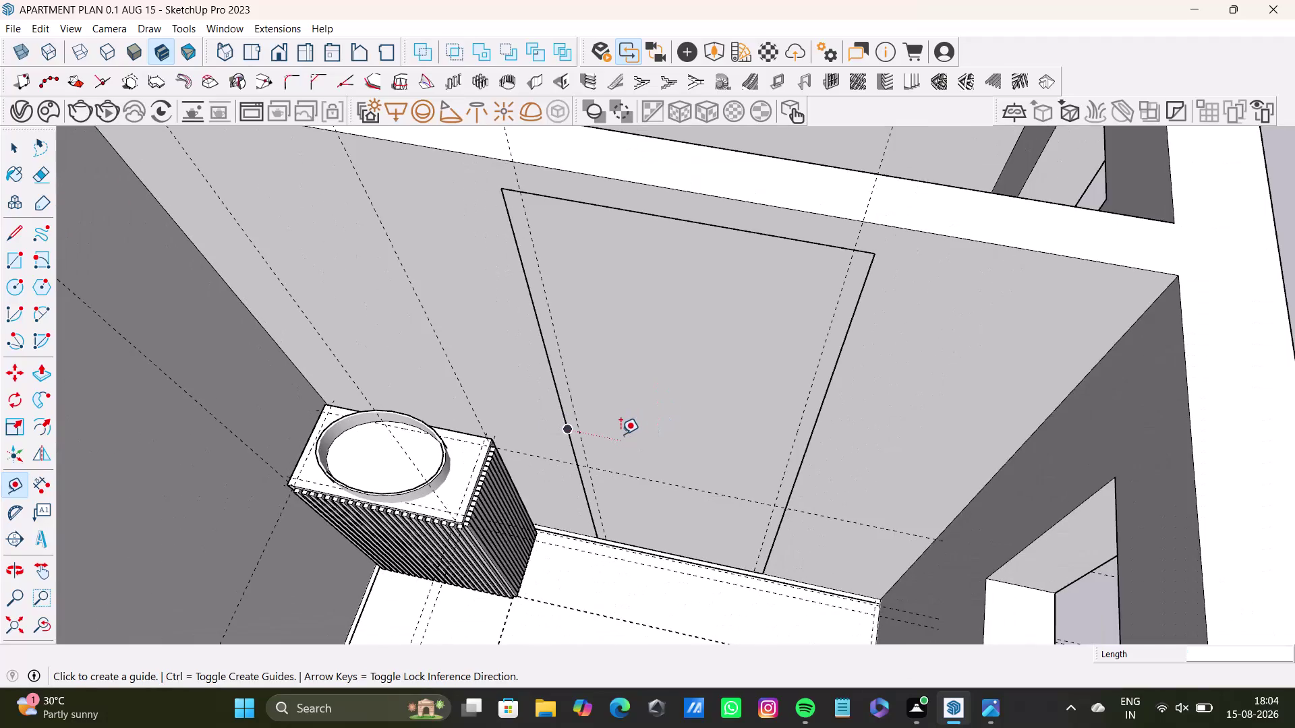
Orbit up to the ceiling rectangle, try a 1-inch guide from its far edge, then undo it.
middle_drag(637, 445, 626, 481)
middle_drag(650, 461, 690, 401)
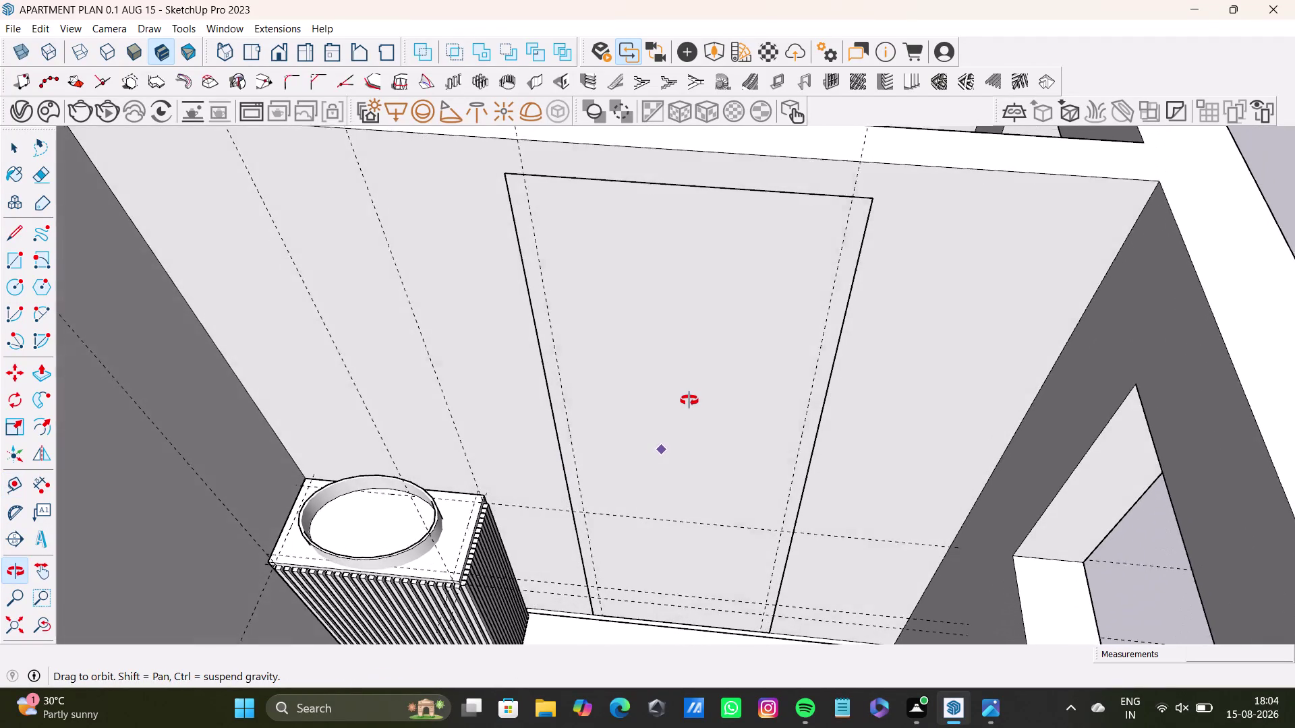
middle_drag(689, 402, 661, 429)
scroll(up, 3)
middle_drag(708, 274, 696, 308)
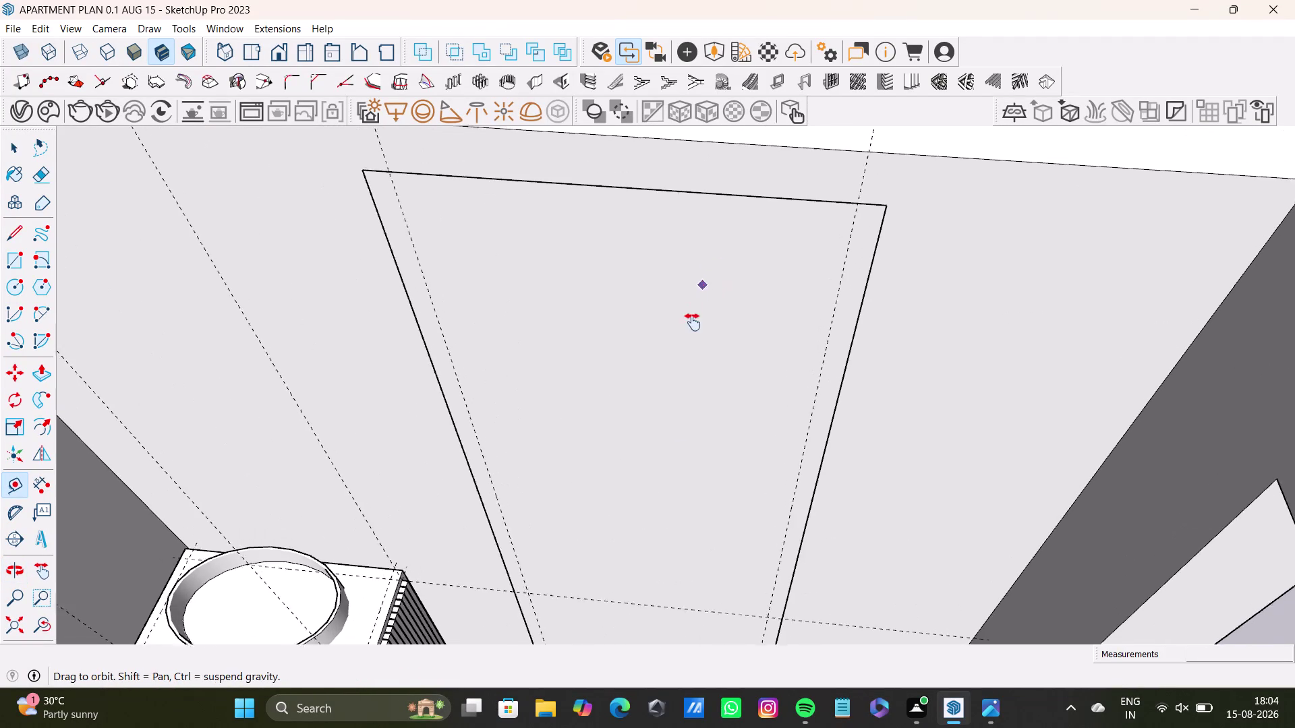
middle_drag(695, 308, 691, 337)
drag(730, 253, 731, 275)
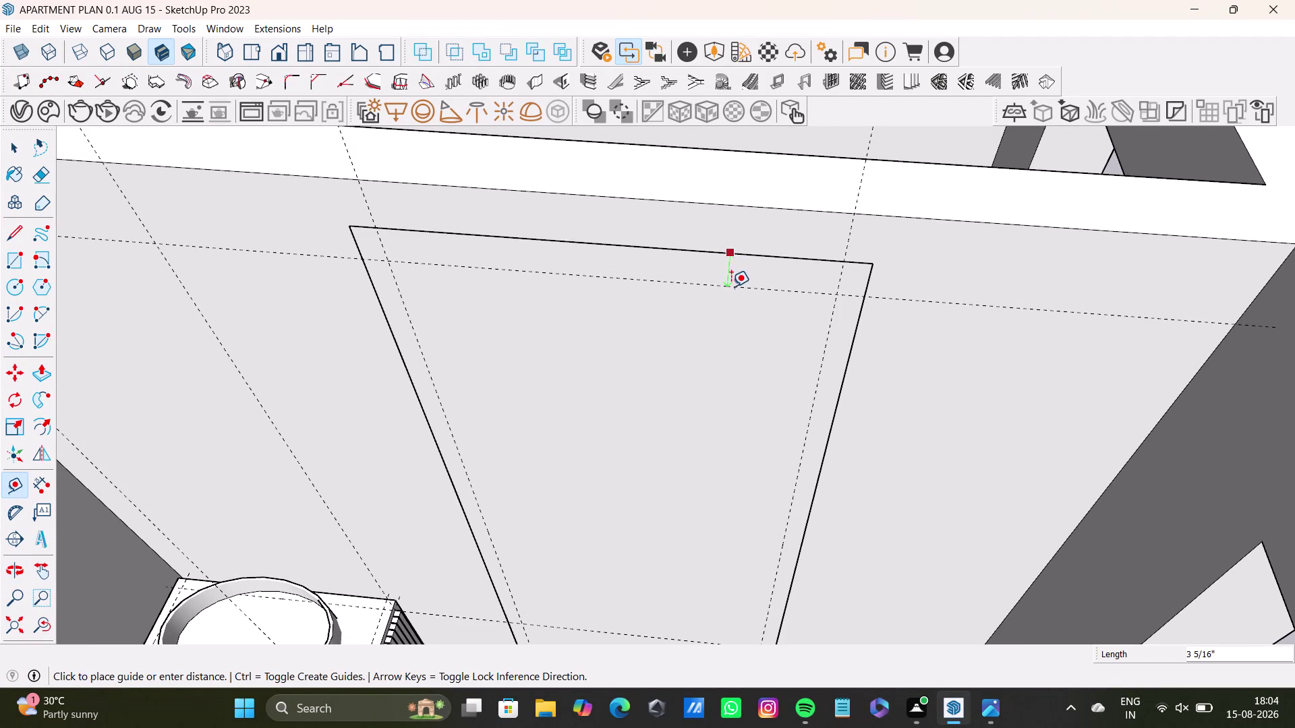
key(1)
key(shift+quotedbl)
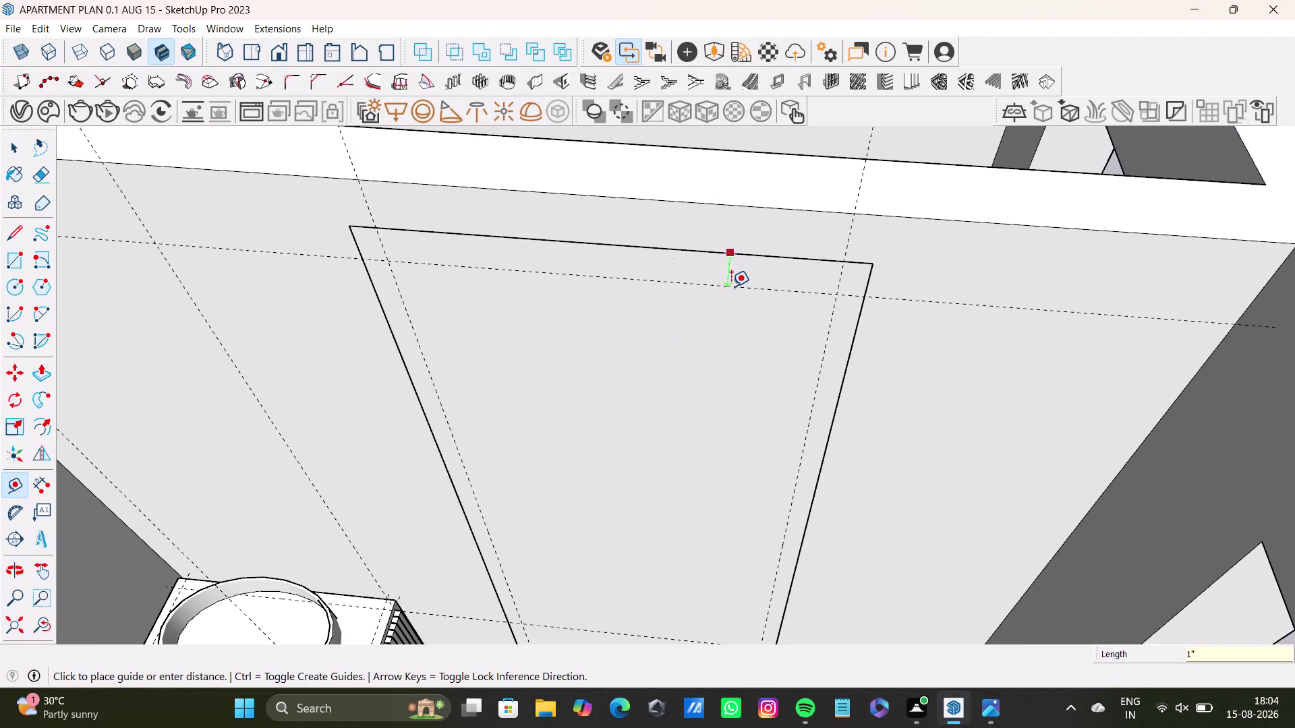
key(Return)
key(ctrl+z)
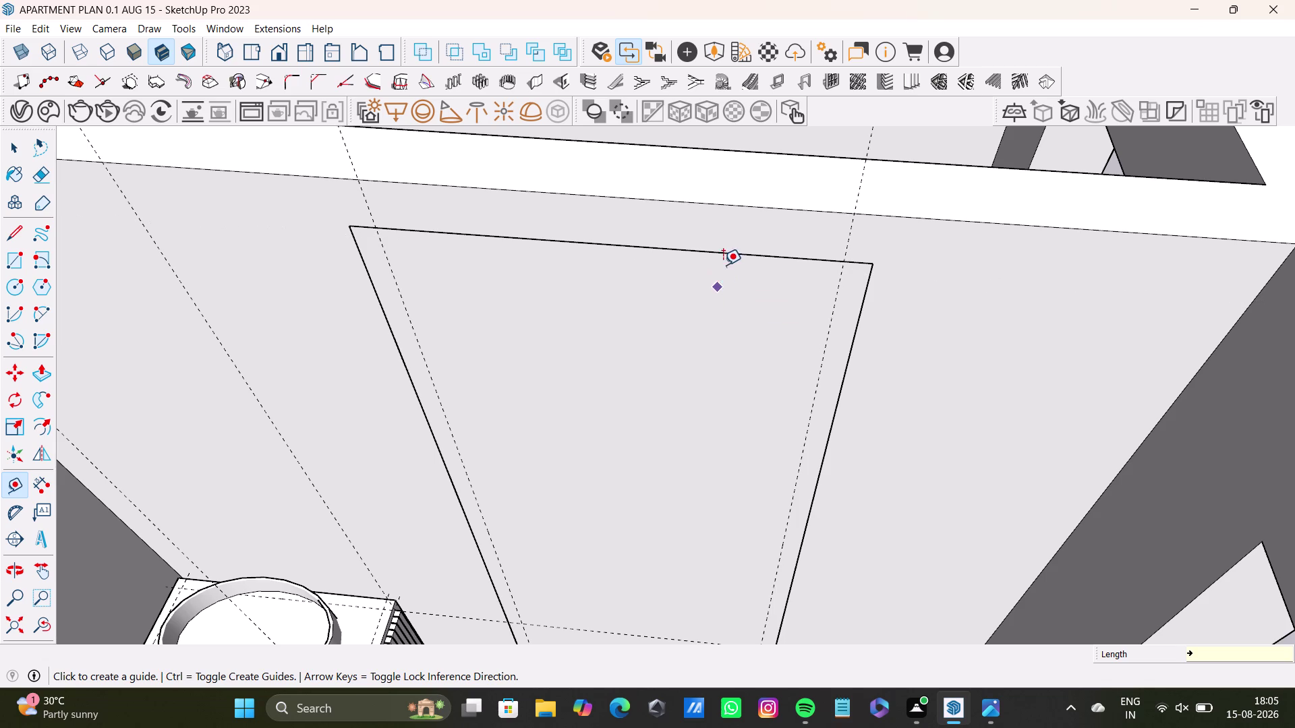
Place a guide line 2 inches inside the ceiling rectangle's far edge.
scroll(up, 3)
click(744, 250)
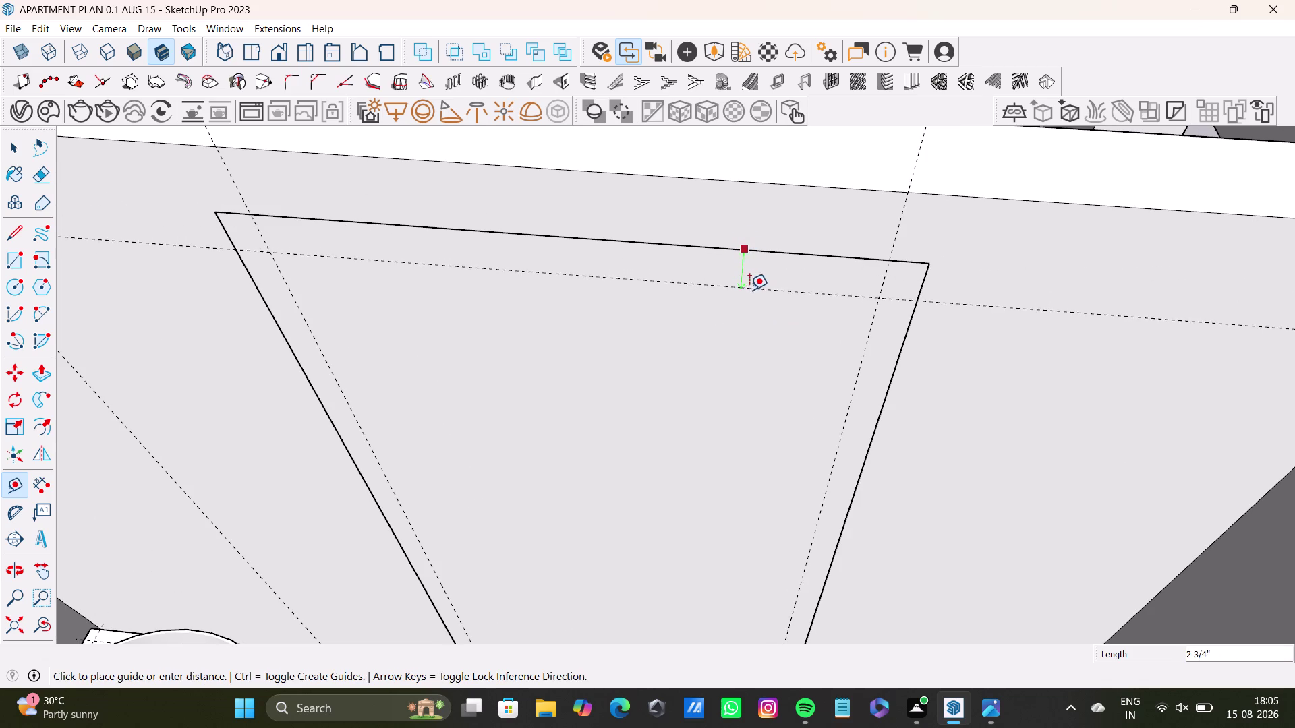
key(Up)
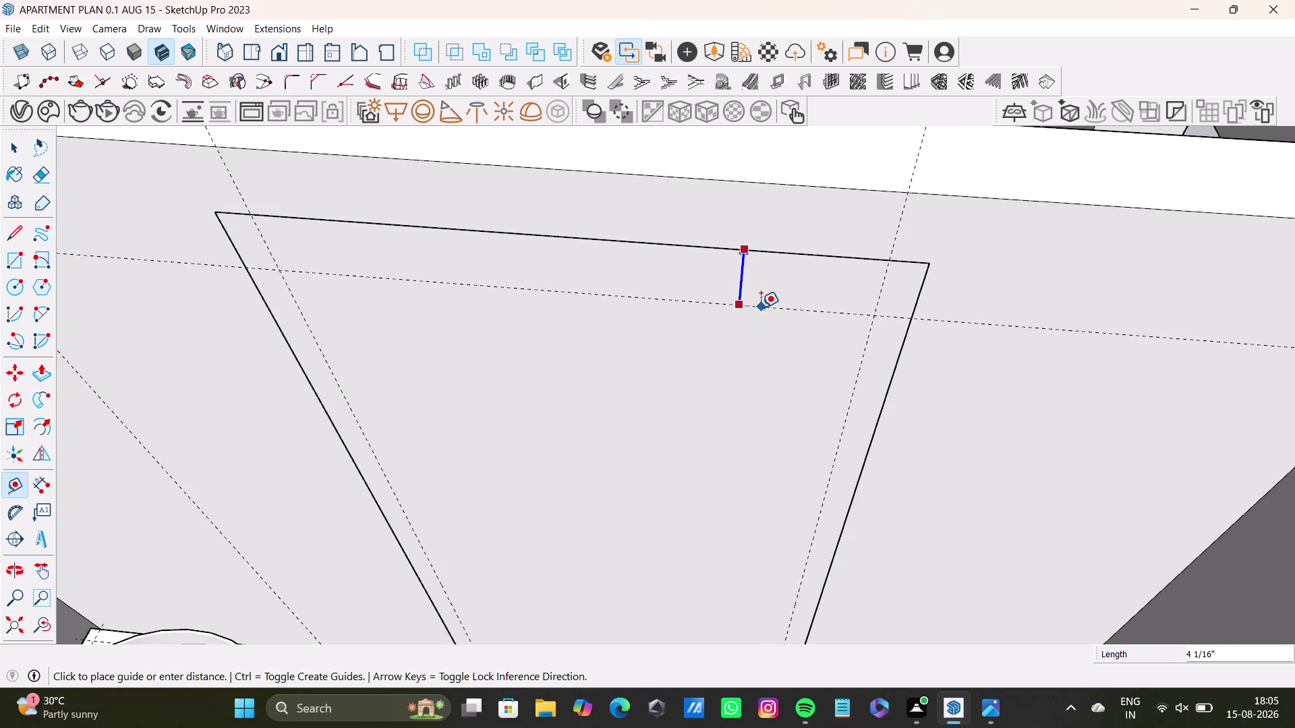
text(2")
key(Return)
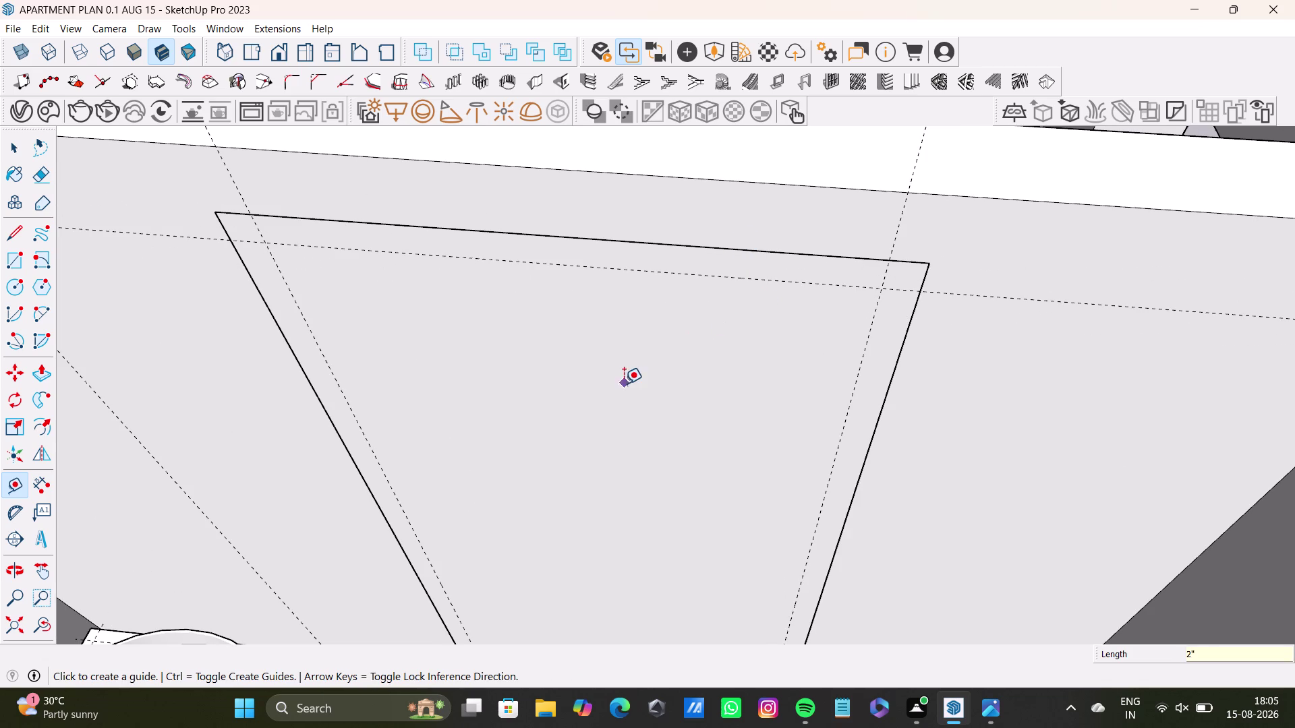
Orbit around to check the ceiling guides and bring the rectangle back into view.
scroll(down, 3)
middle_drag(625, 385, 656, 278)
scroll(up, 3)
middle_drag(654, 440, 675, 262)
scroll(down, 3)
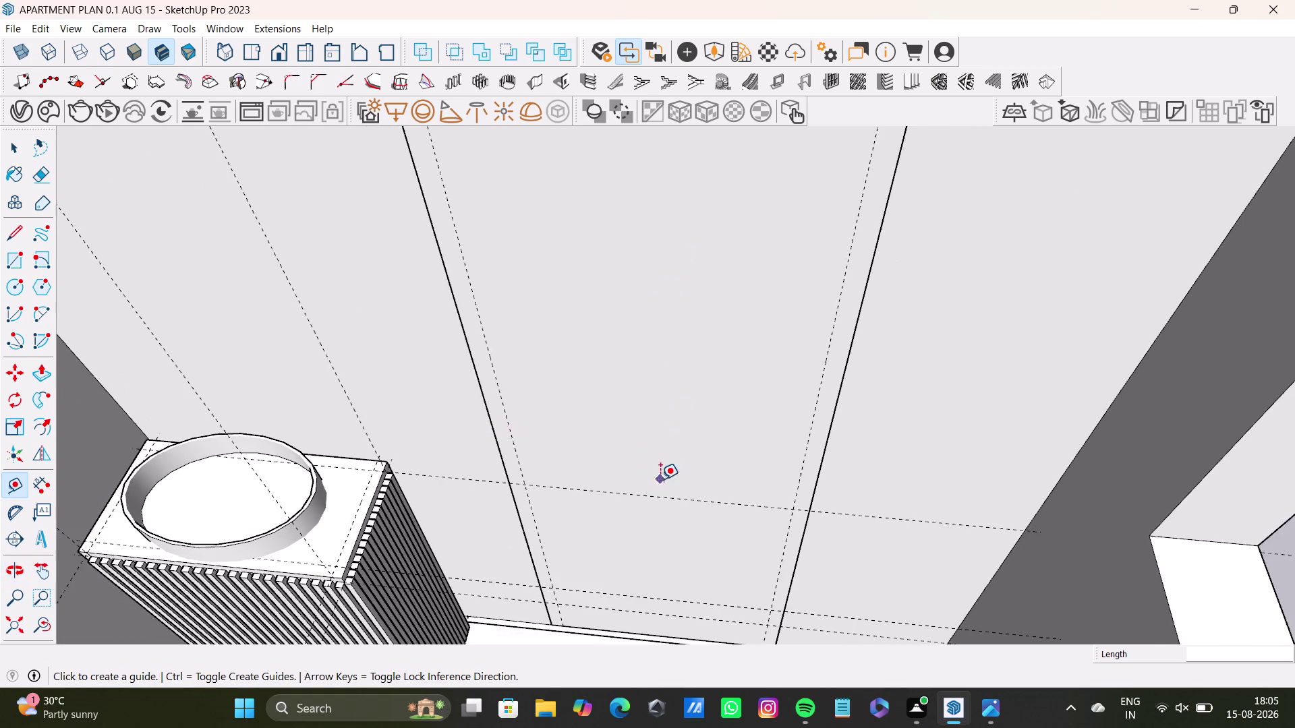
middle_drag(660, 479, 656, 359)
middle_drag(609, 428, 478, 501)
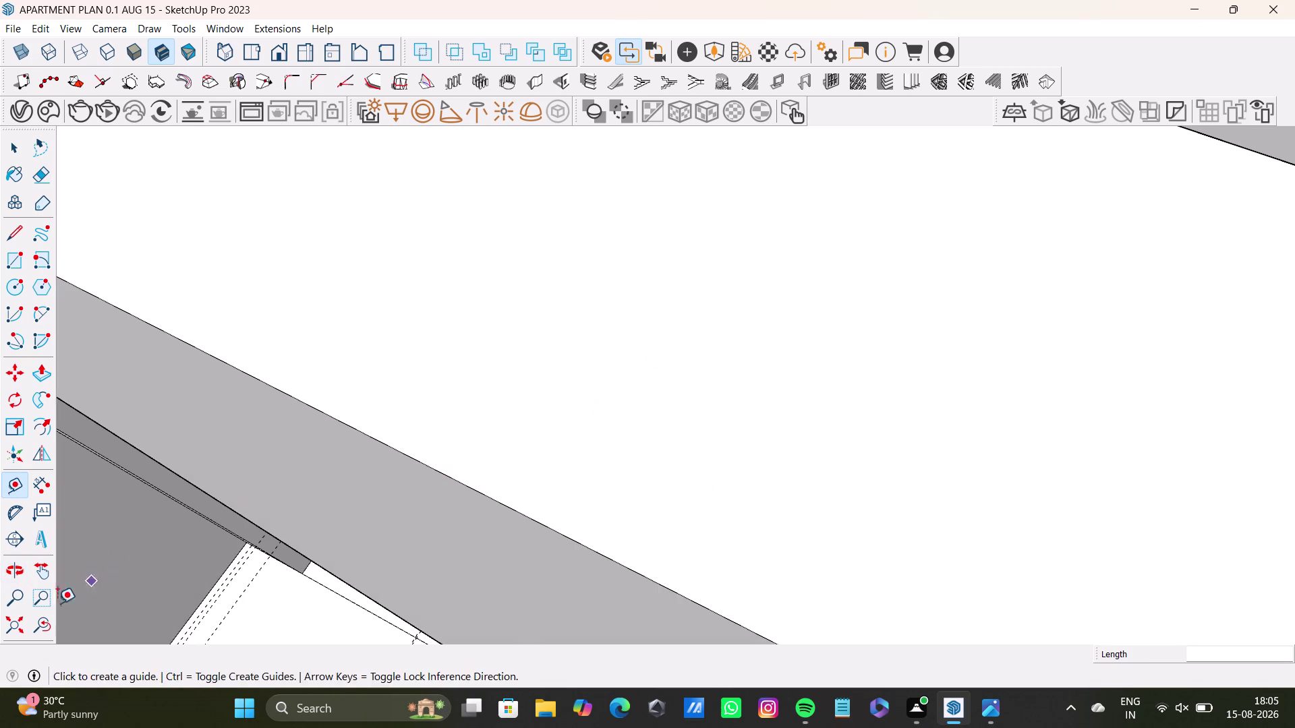
drag(39, 633, 46, 631)
middle_drag(563, 336, 555, 546)
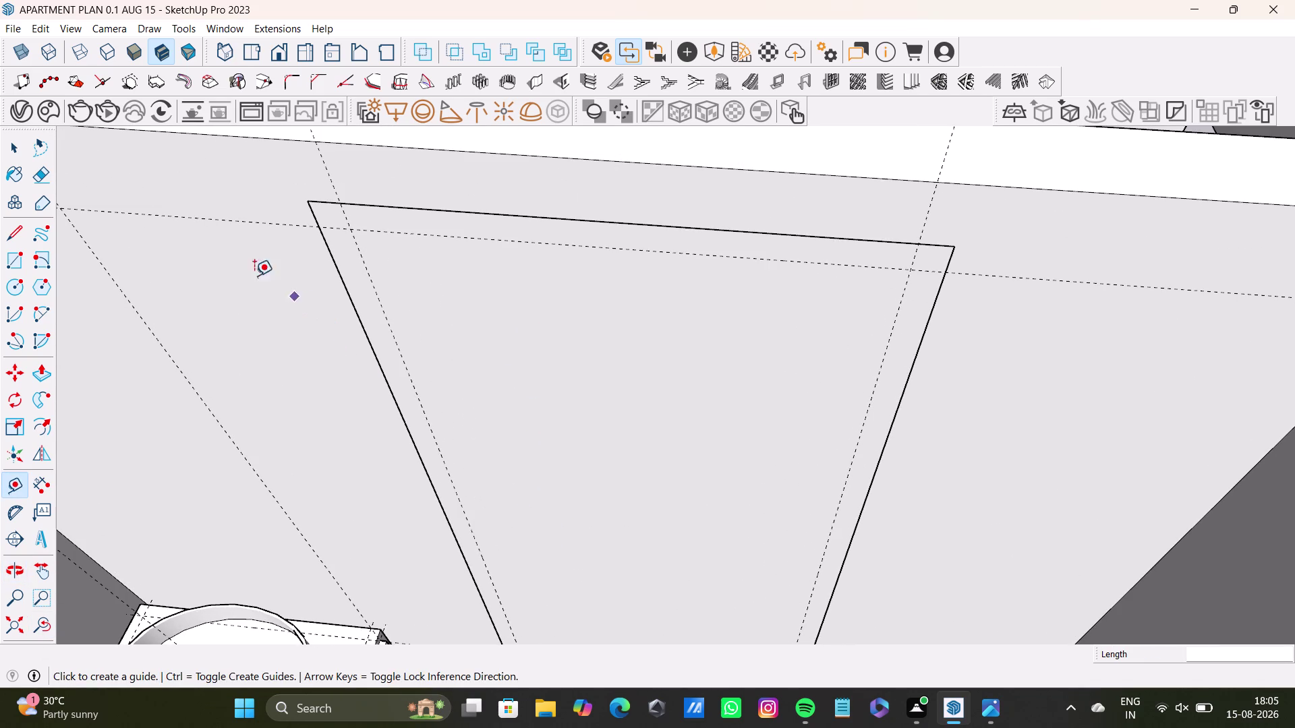
Draw an edge along the far guide, then down the right-side guide to the wall edge.
key(space)
click(13, 227)
scroll(up, 3)
click(363, 235)
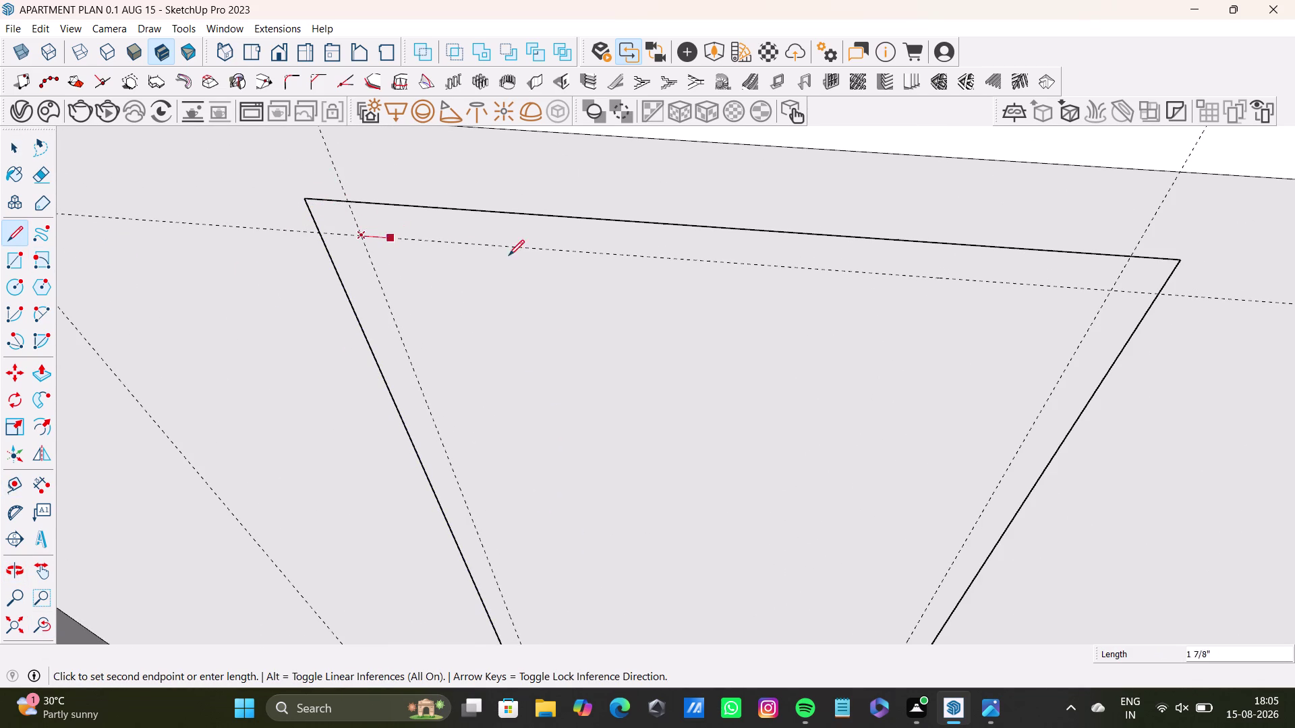
click(1108, 293)
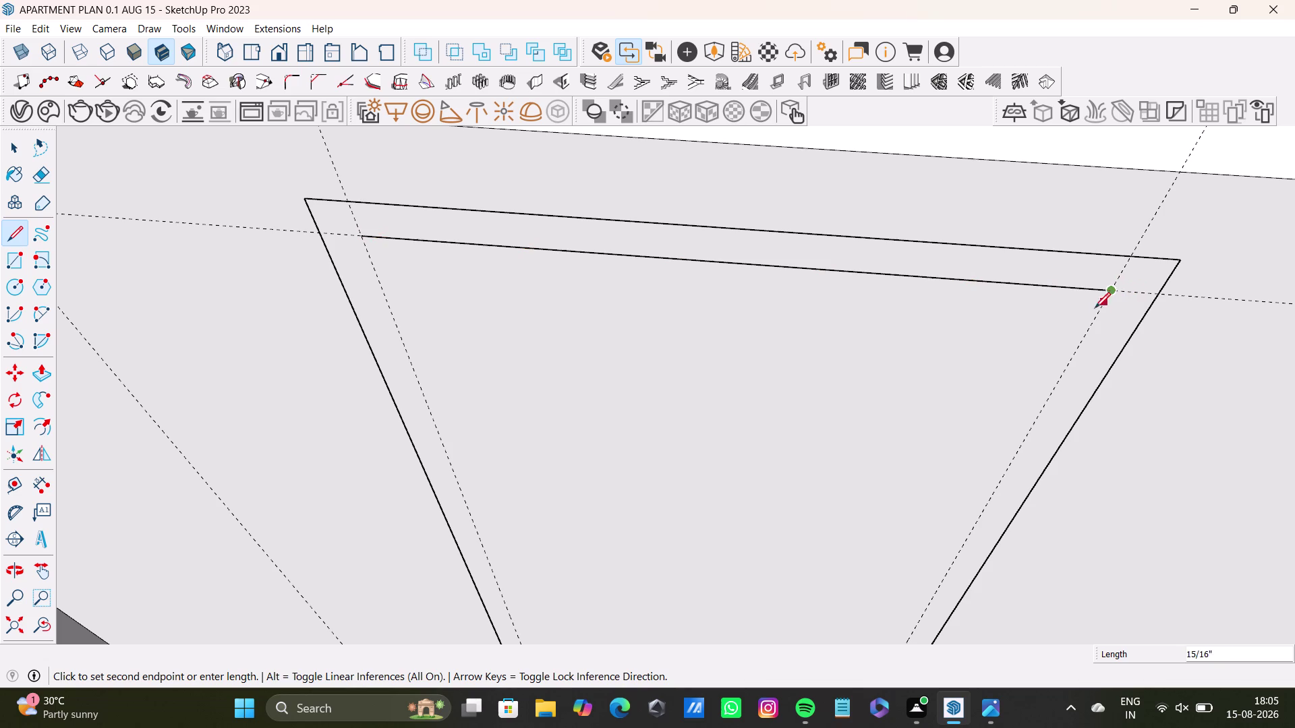
scroll(down, 3)
middle_drag(1060, 400, 1053, 183)
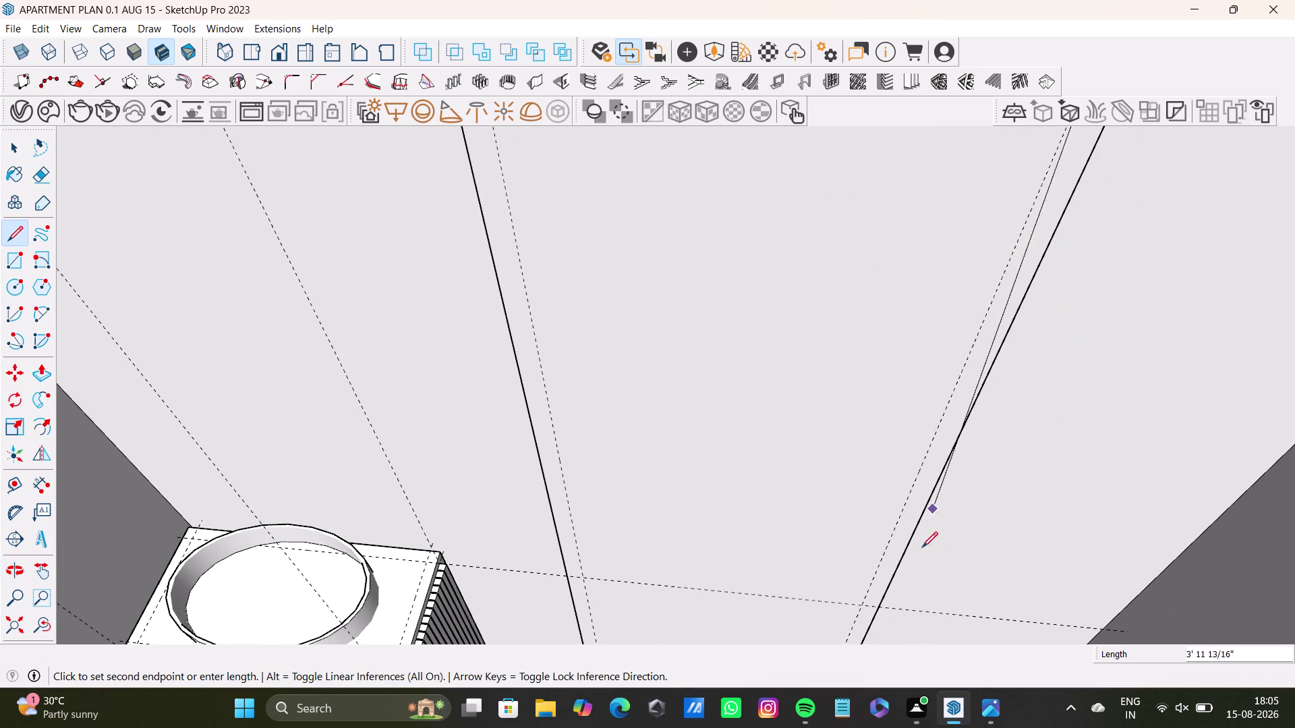
scroll(down, 3)
middle_drag(856, 618, 889, 365)
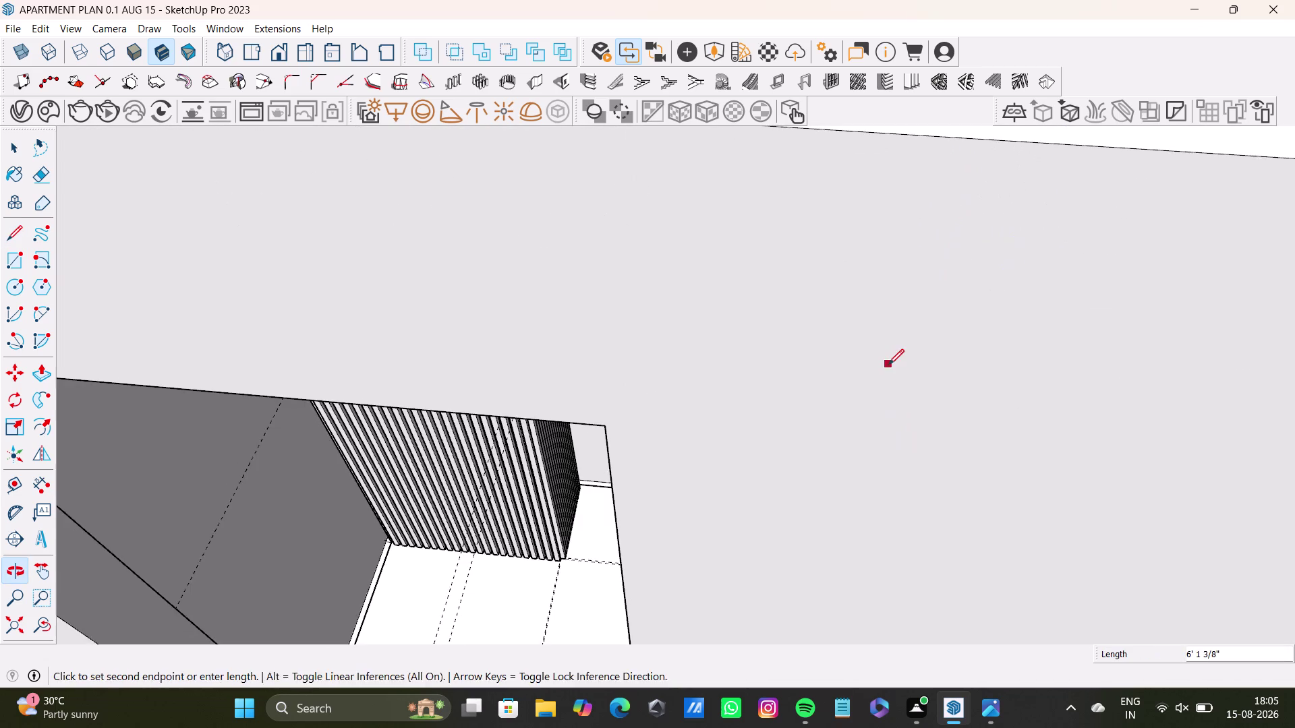
middle_drag(888, 365, 877, 691)
scroll(up, 3)
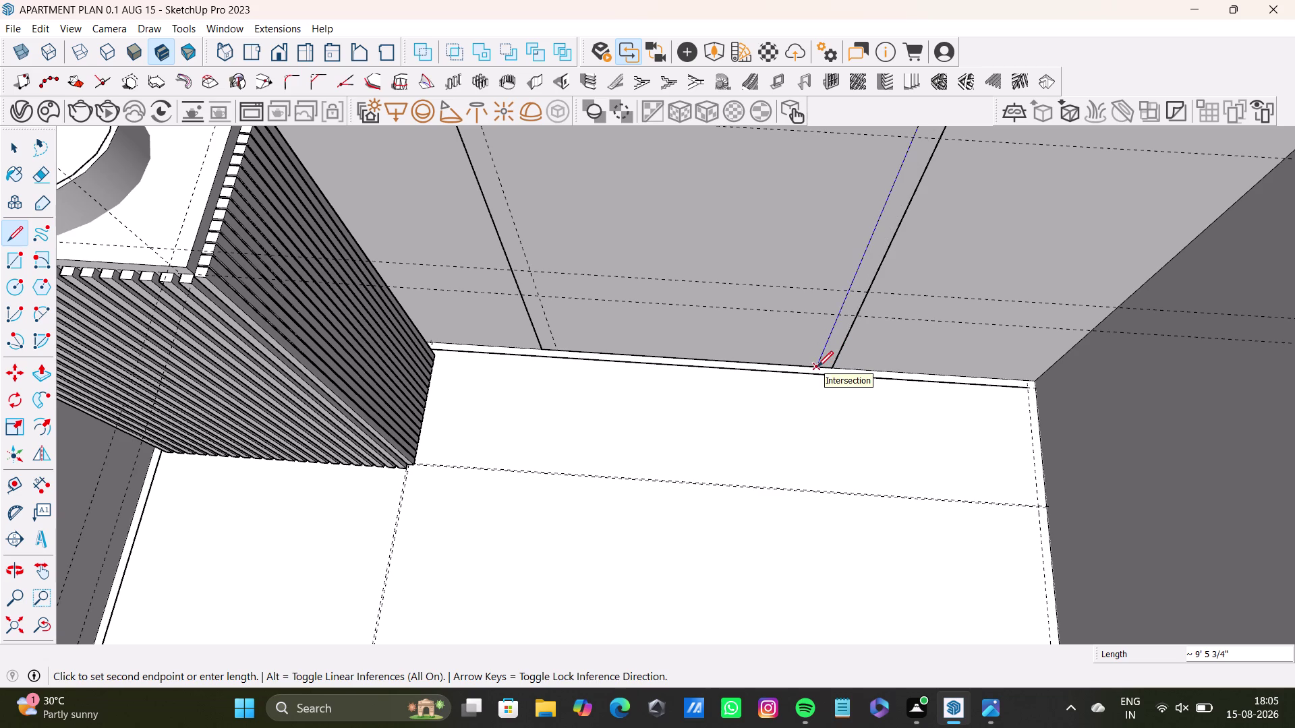
click(817, 367)
key(space)
Draw the left-side inner edge from the inner corner down to the wall edge.
scroll(down, 3)
scroll(down, 3)
middle_drag(770, 273, 792, 460)
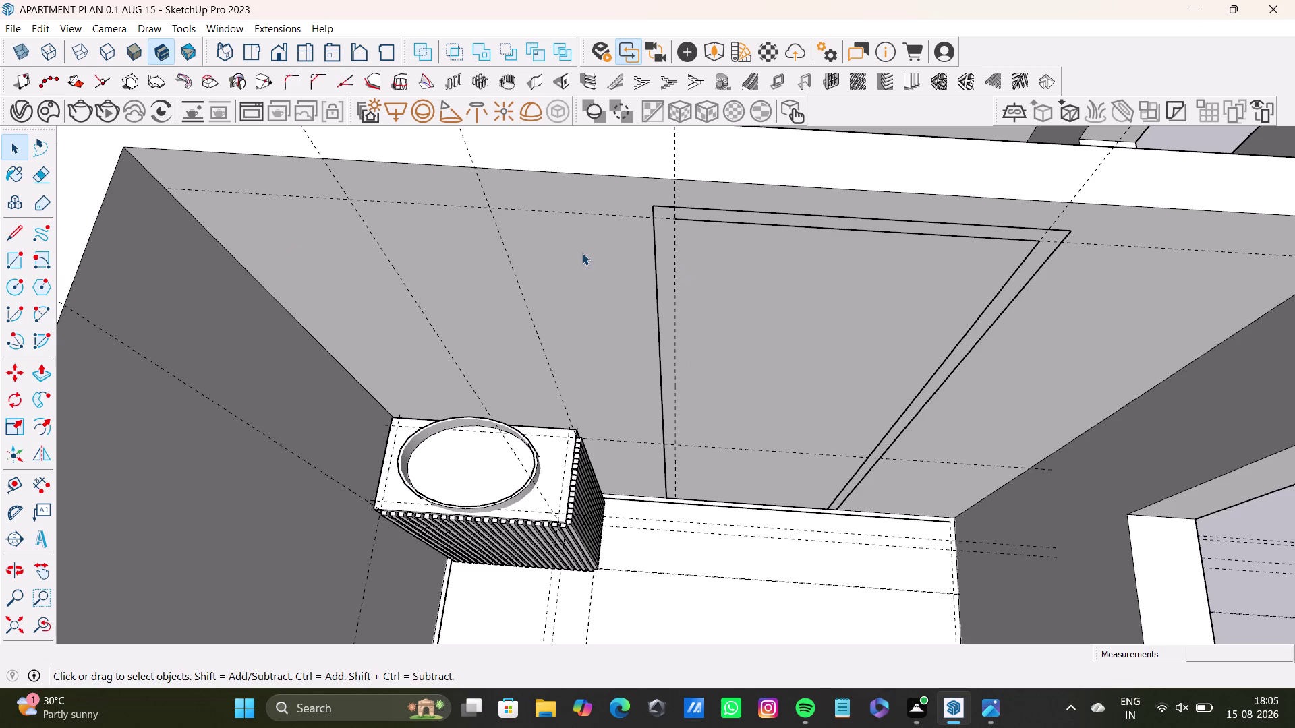
click(10, 230)
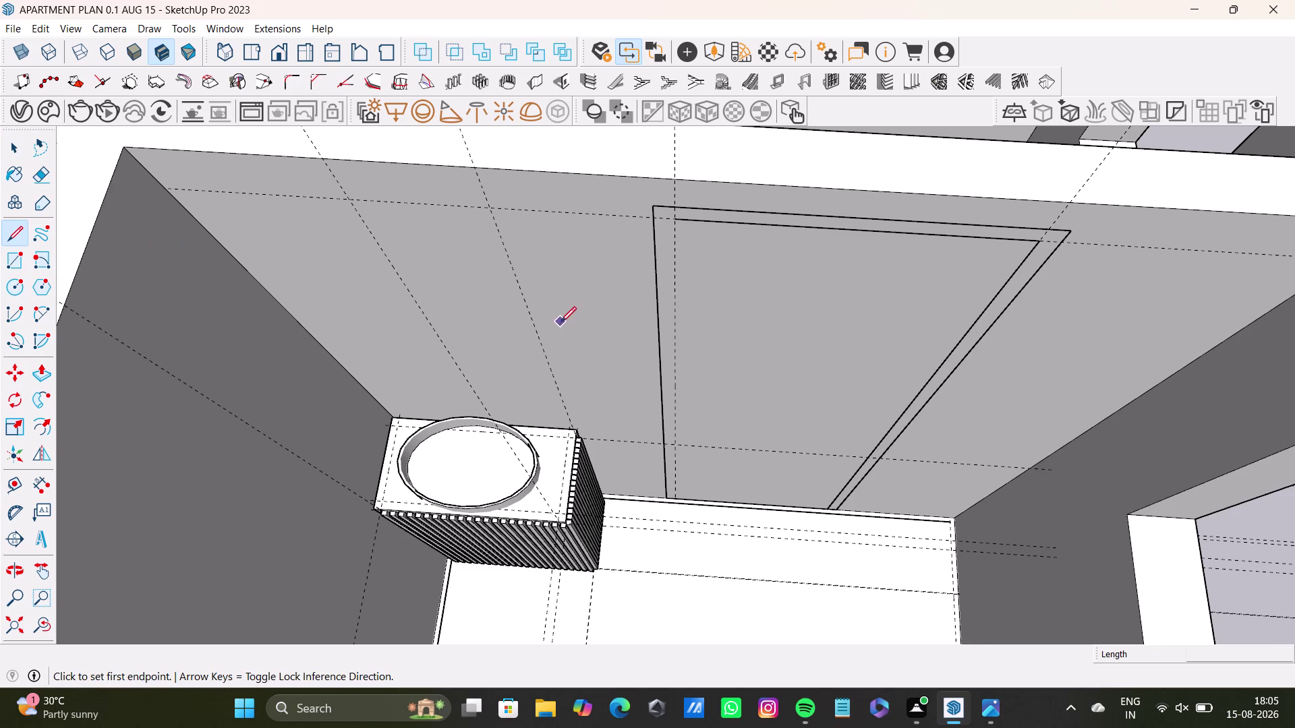
scroll(up, 3)
scroll(up, 3)
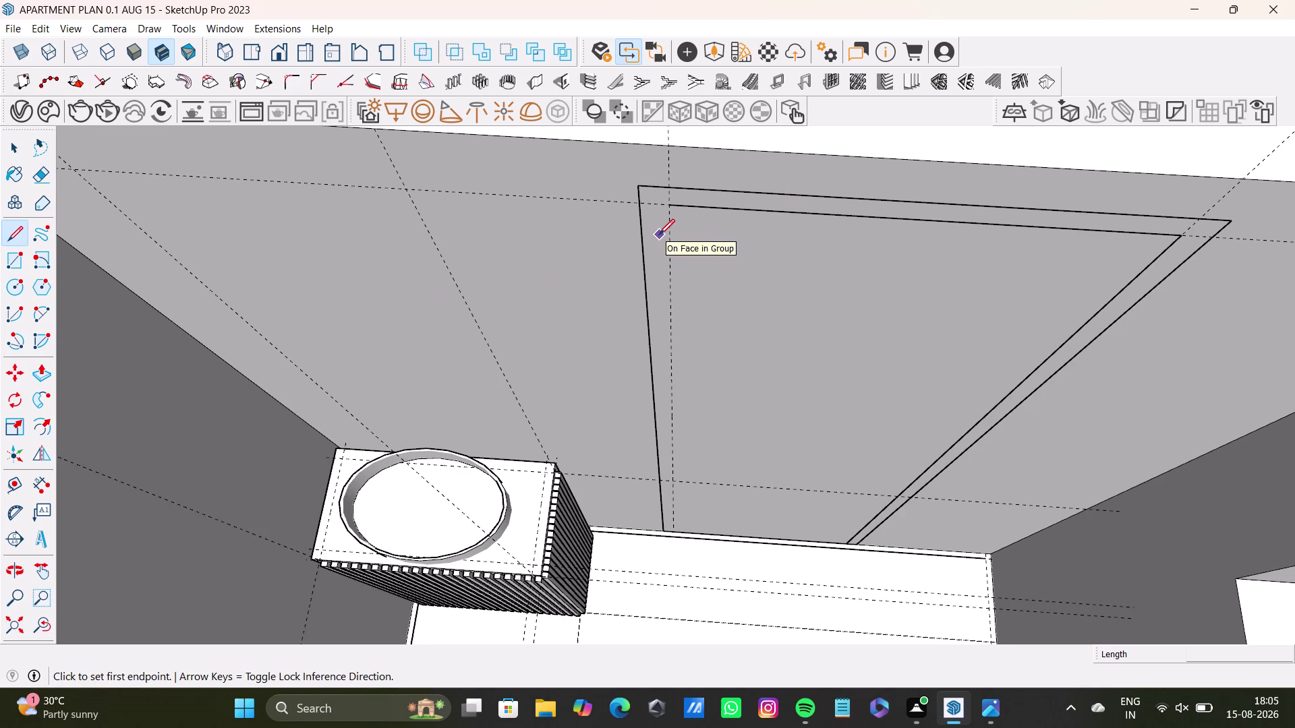
click(671, 203)
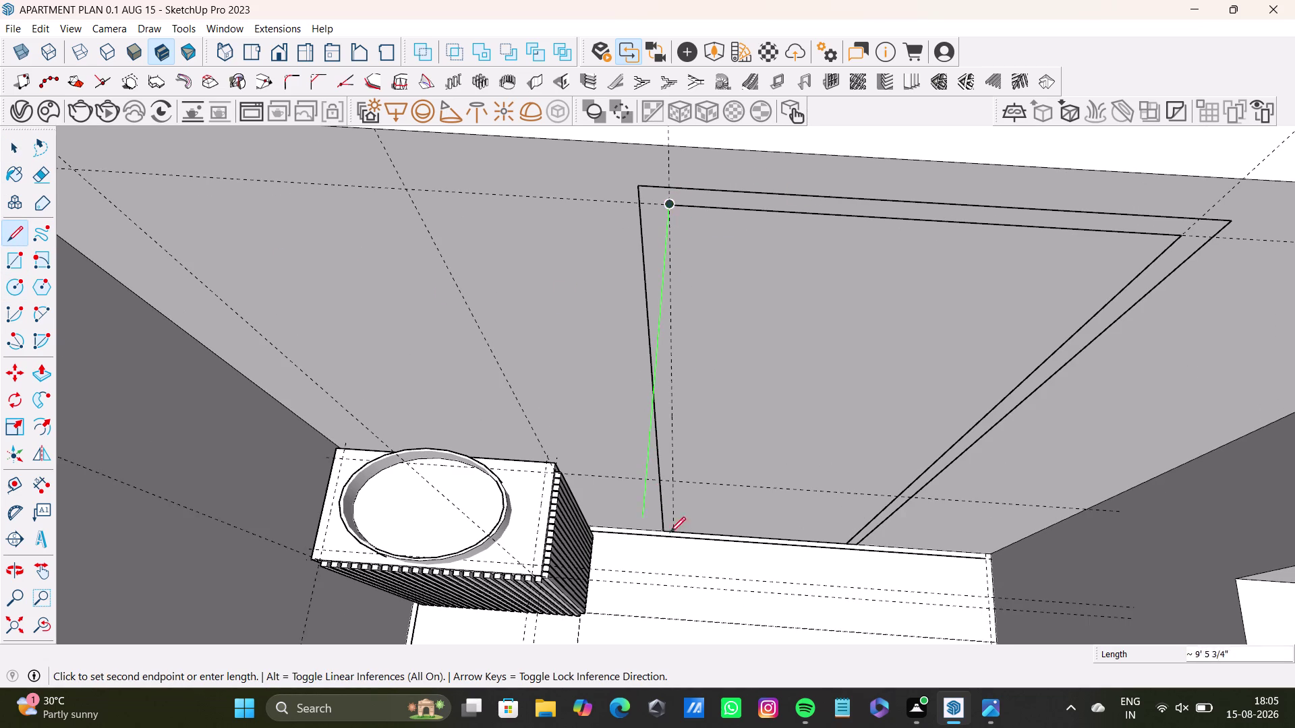
scroll(down, 3)
scroll(up, 3)
middle_drag(682, 515, 675, 468)
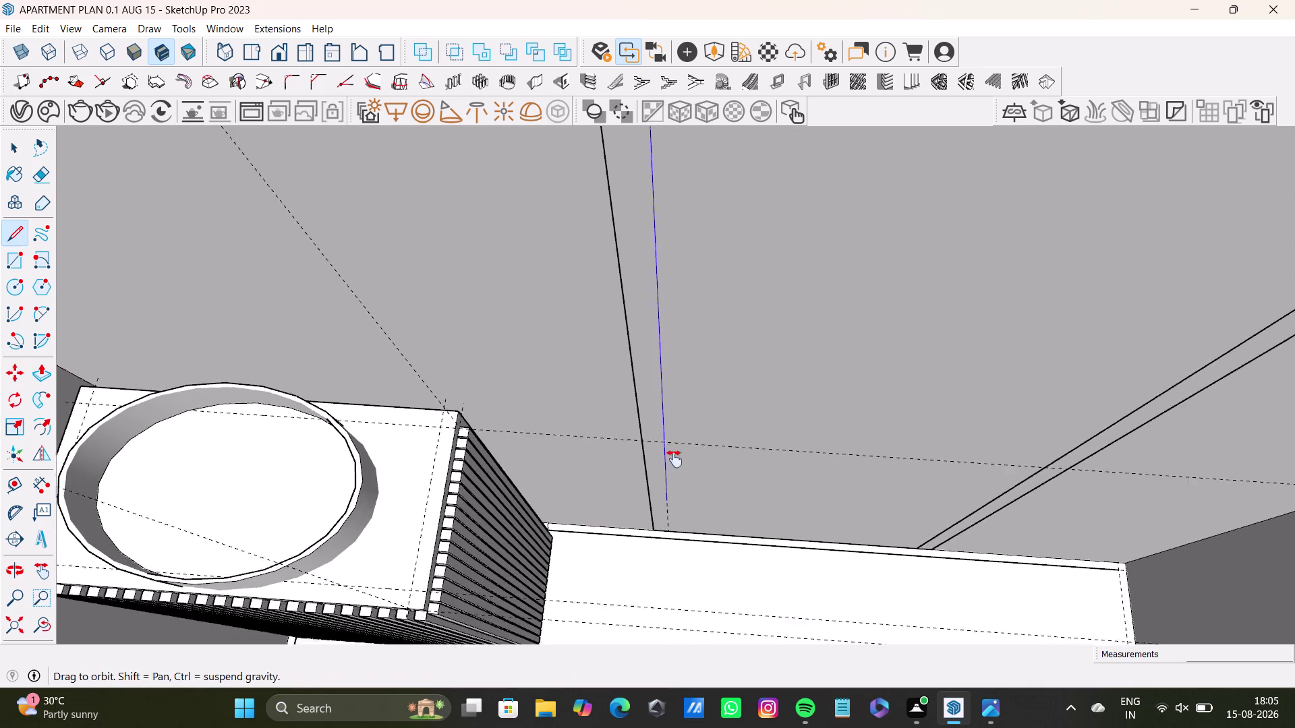
middle_drag(675, 469, 665, 403)
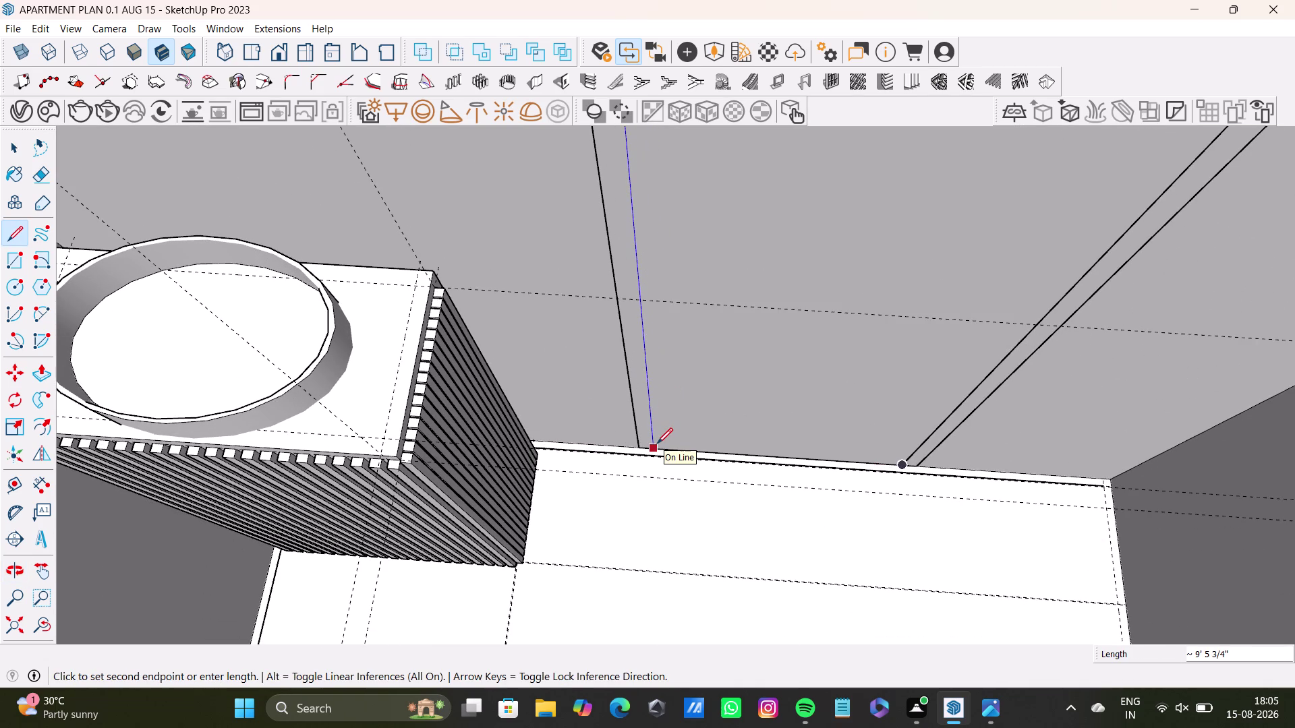
key(Up)
click(657, 446)
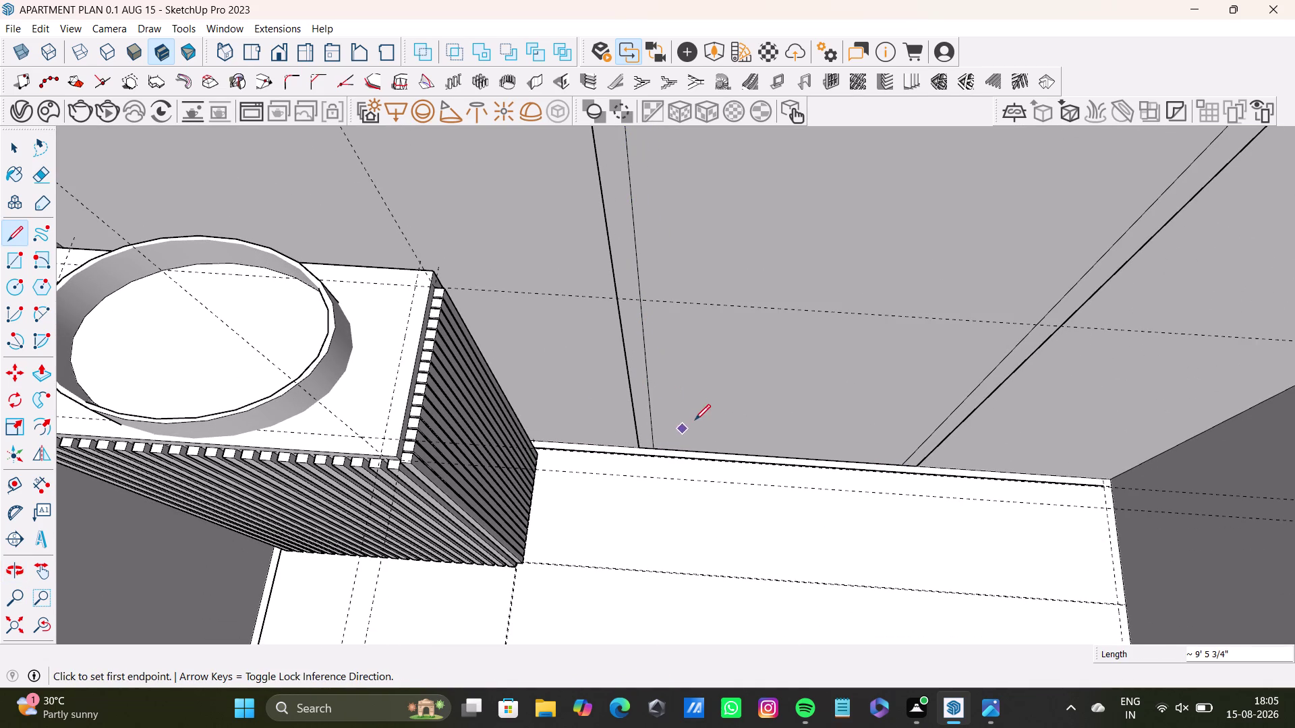
key(space)
scroll(down, 3)
middle_drag(697, 332, 663, 496)
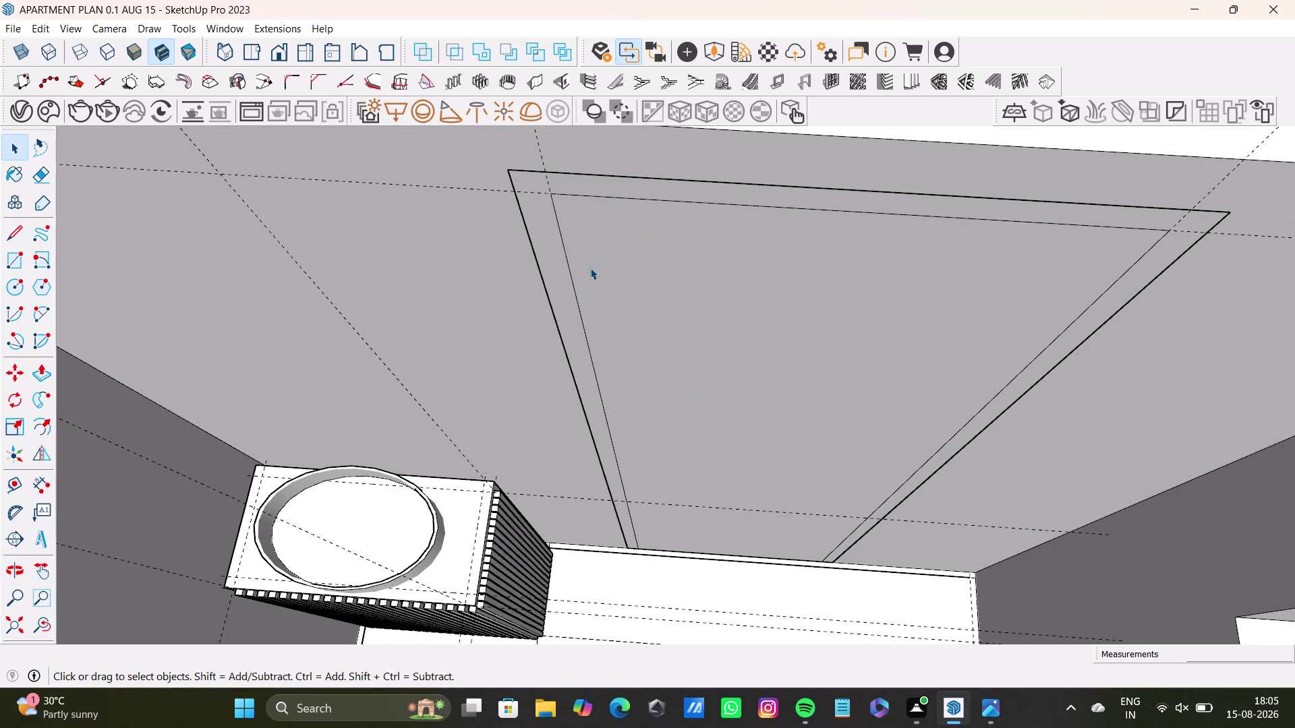
Pull the narrow border strip down from the ceiling, then push it back nearly flush.
click(558, 271)
click(557, 271)
click(557, 271)
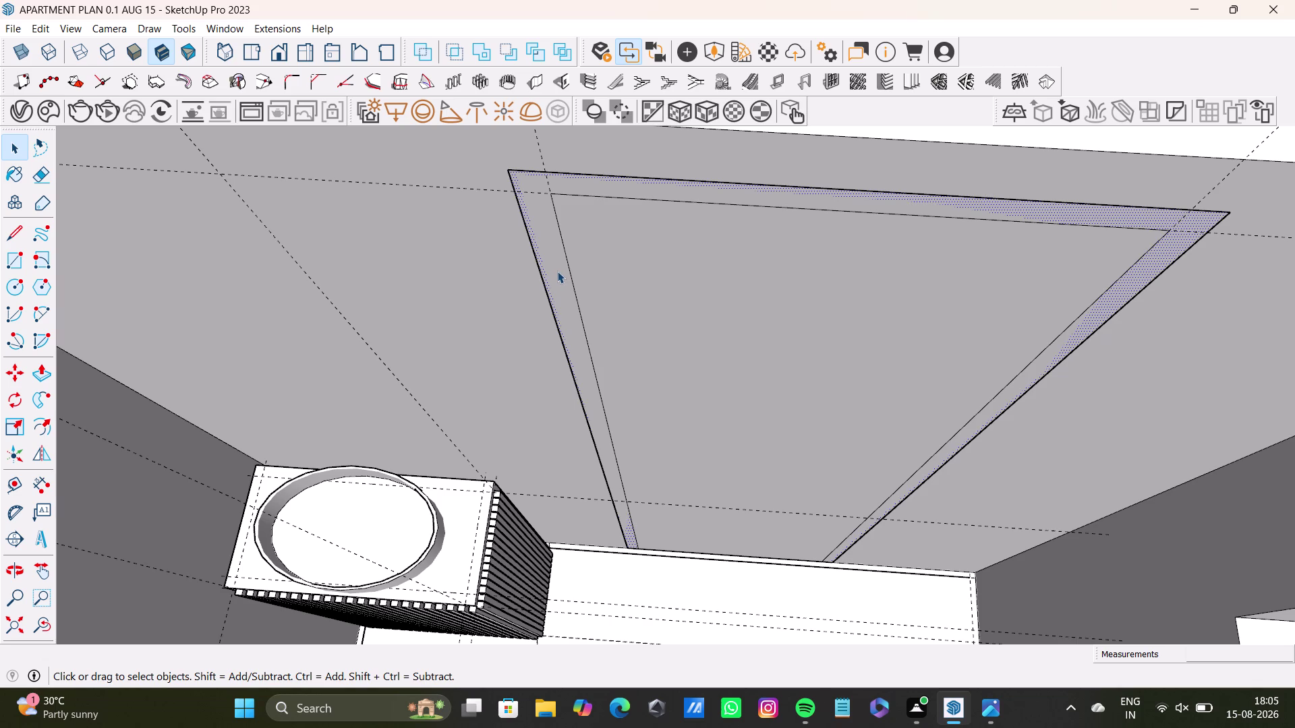
key(p)
drag(559, 272, 561, 304)
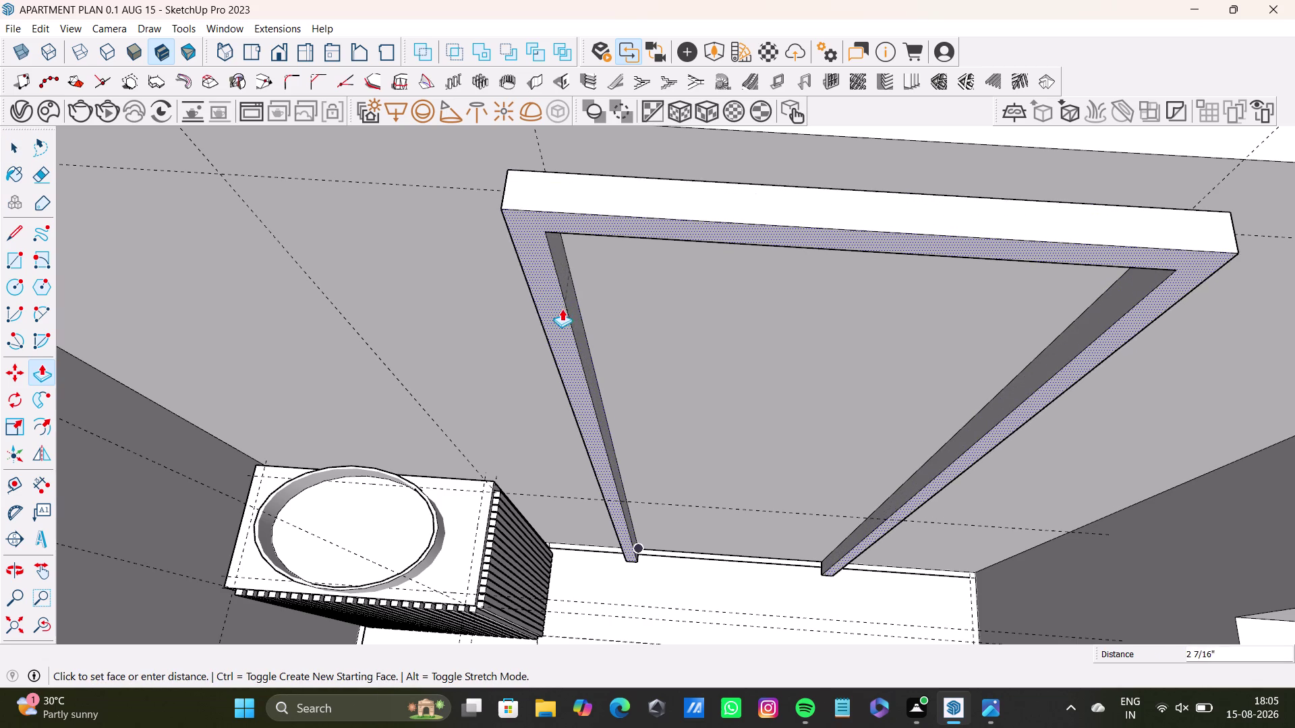
drag(562, 304, 559, 314)
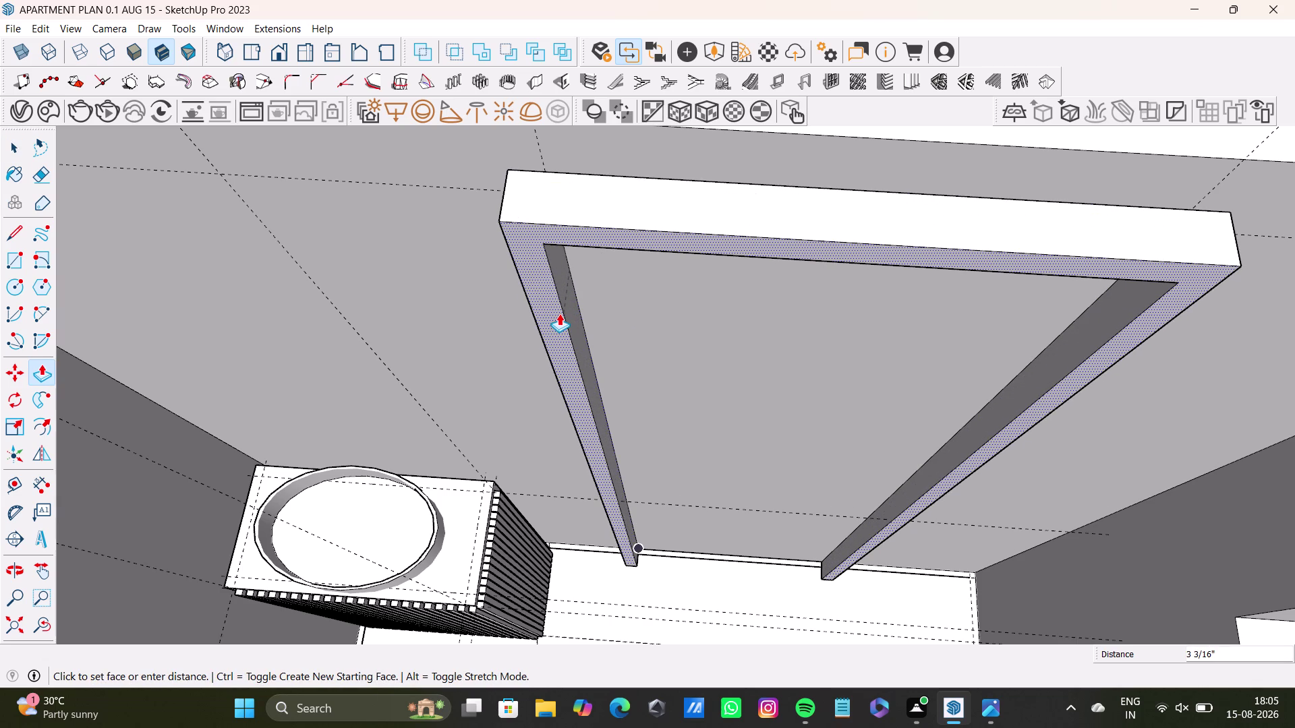
drag(559, 313, 551, 265)
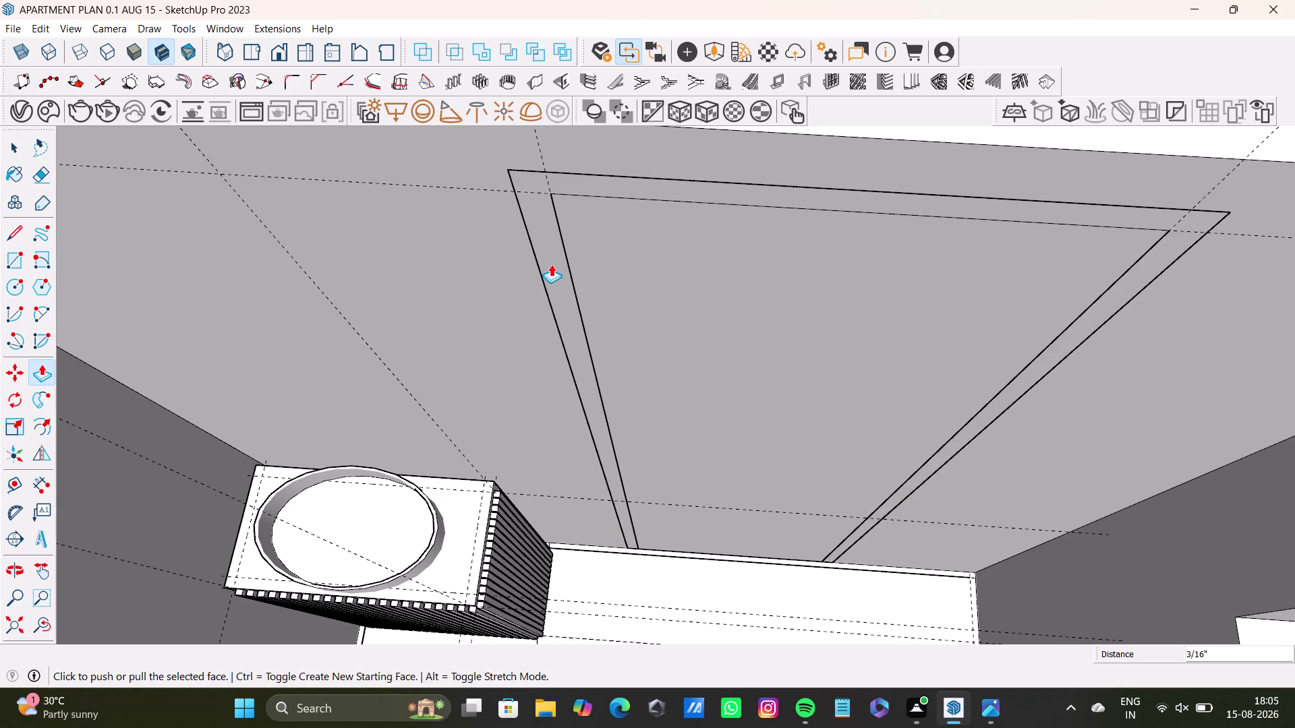
key(space)
middle_drag(620, 388, 571, 430)
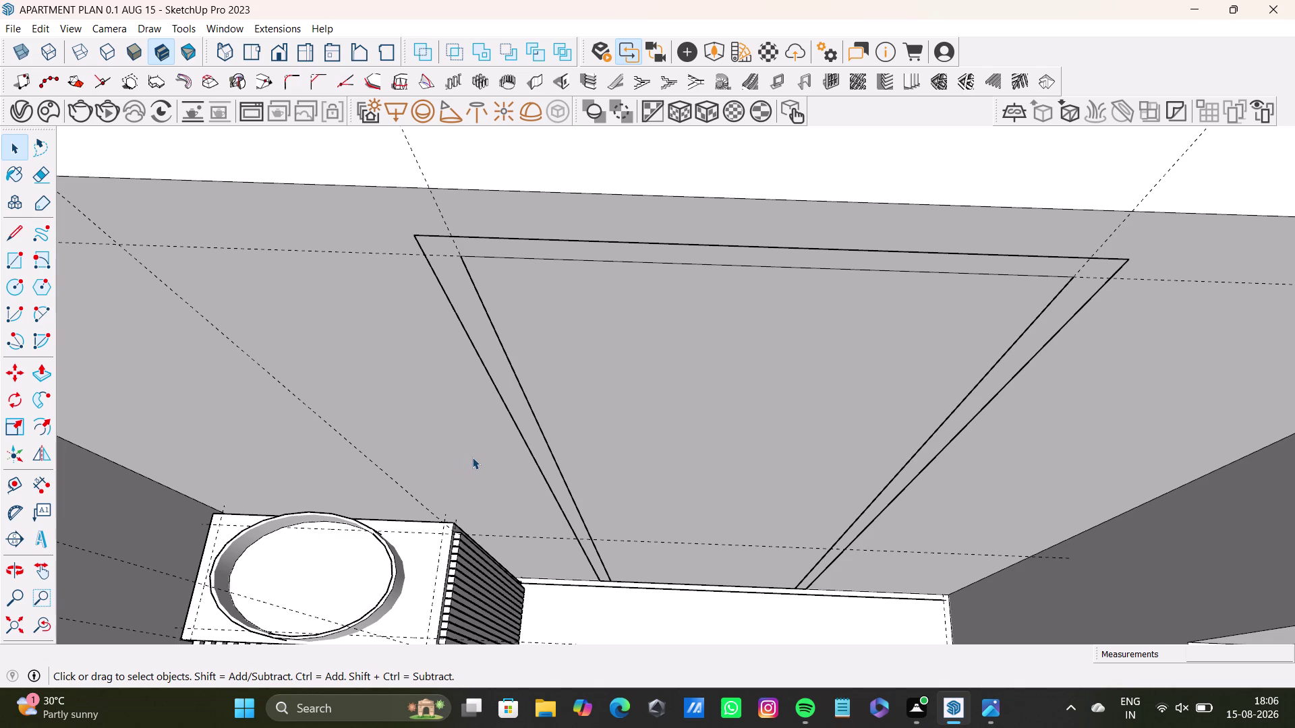
Draw a short edge from the inner corner to split off the thin ceiling strip.
key(l)
scroll(up, 3)
scroll(up, 3)
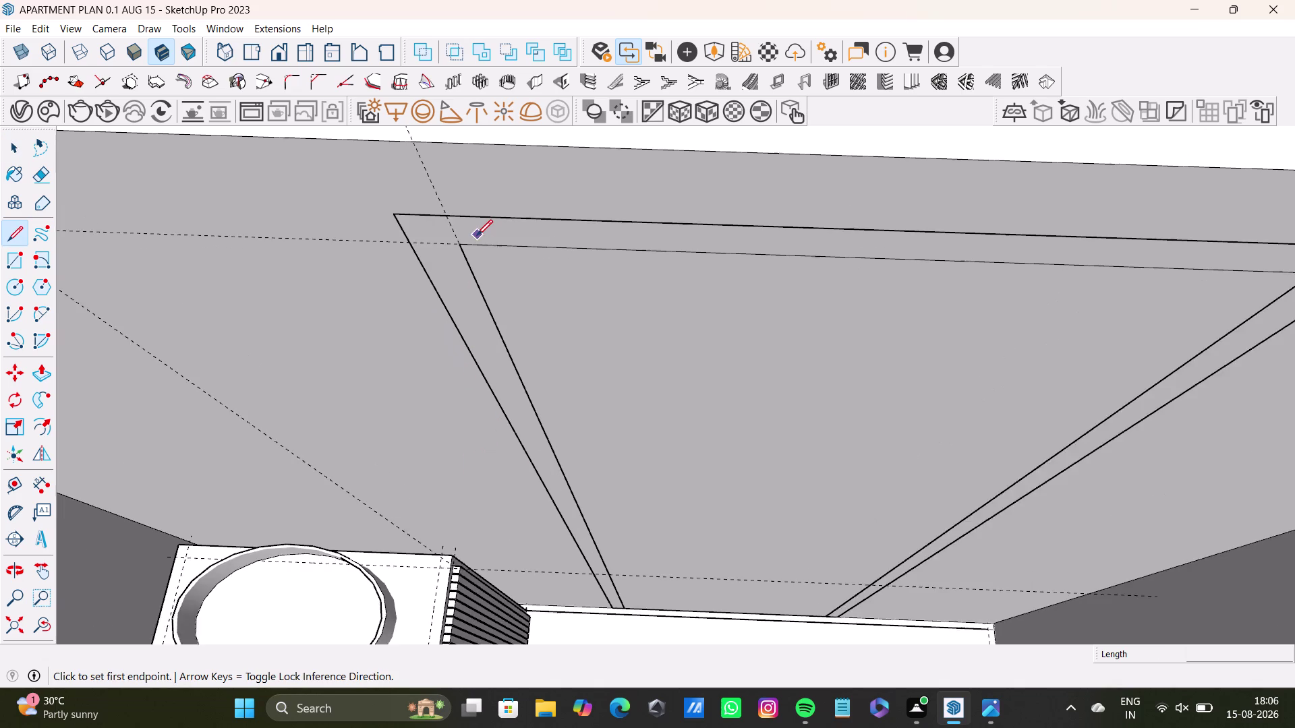
scroll(up, 3)
drag(455, 253, 455, 244)
click(438, 213)
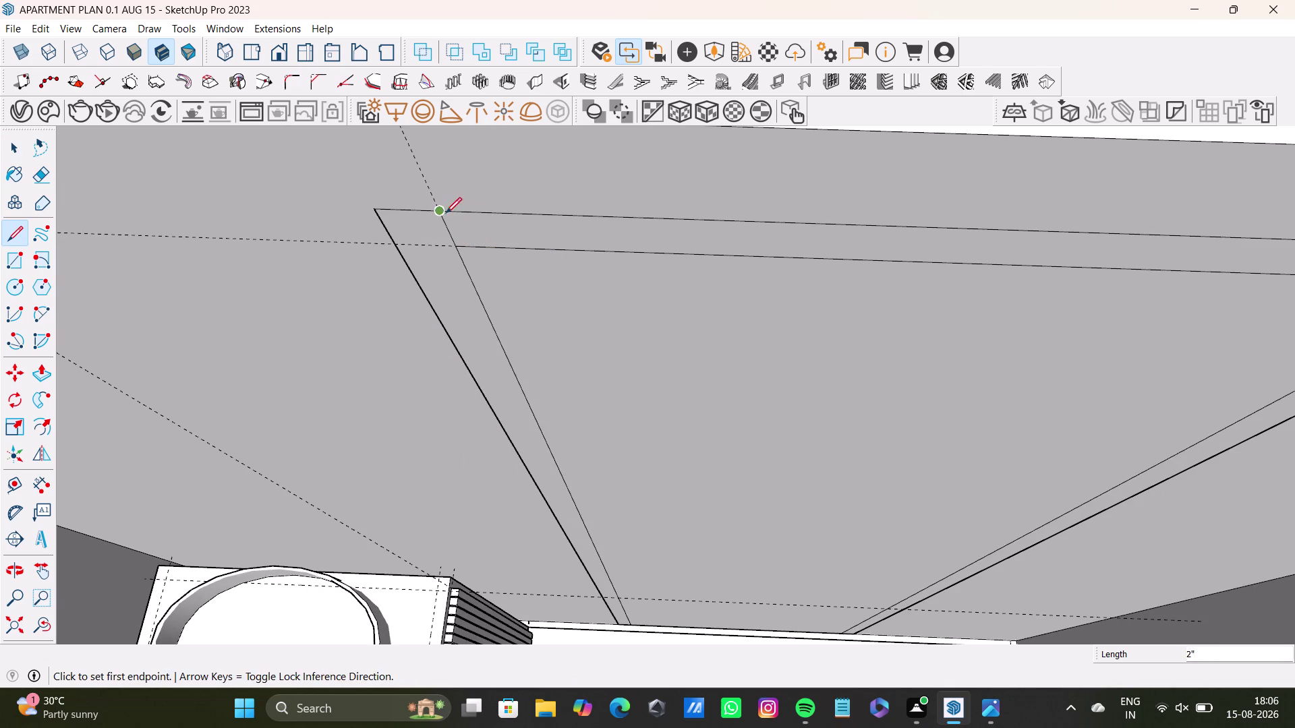
key(space)
scroll(down, 3)
middle_drag(729, 373, 441, 389)
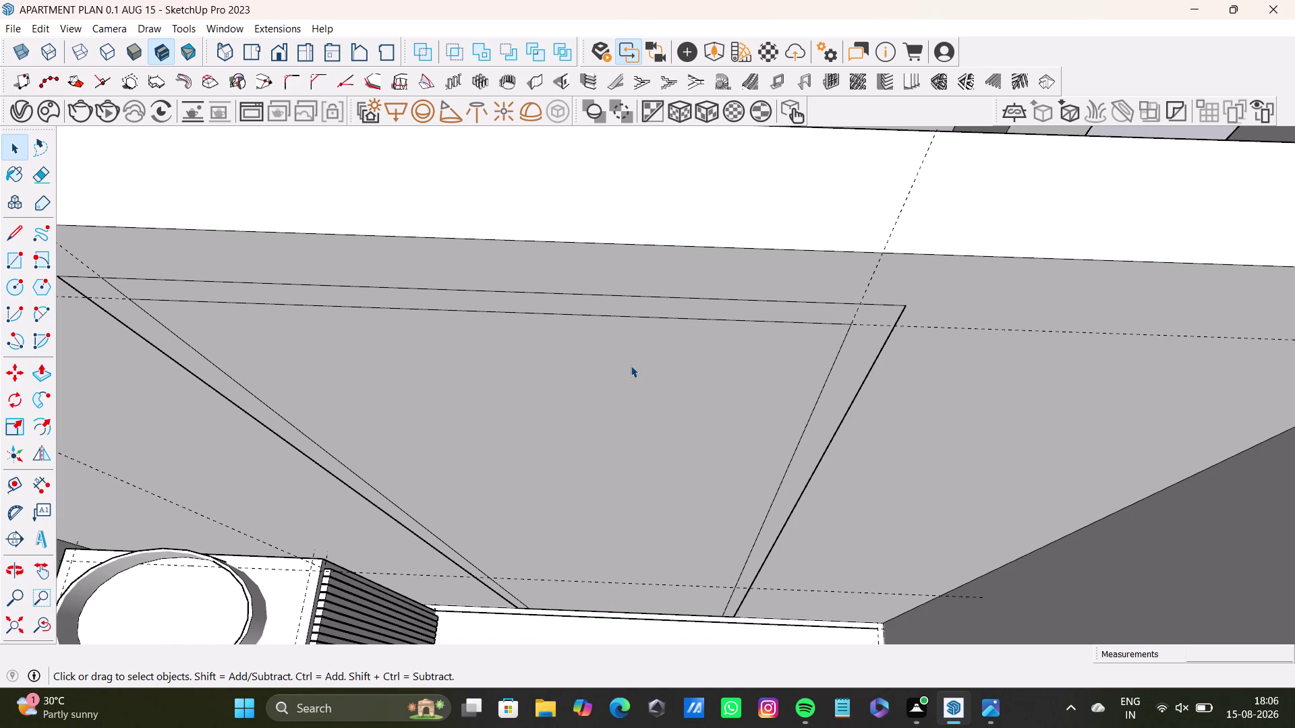
key(l)
key(Return)
scroll(up, 3)
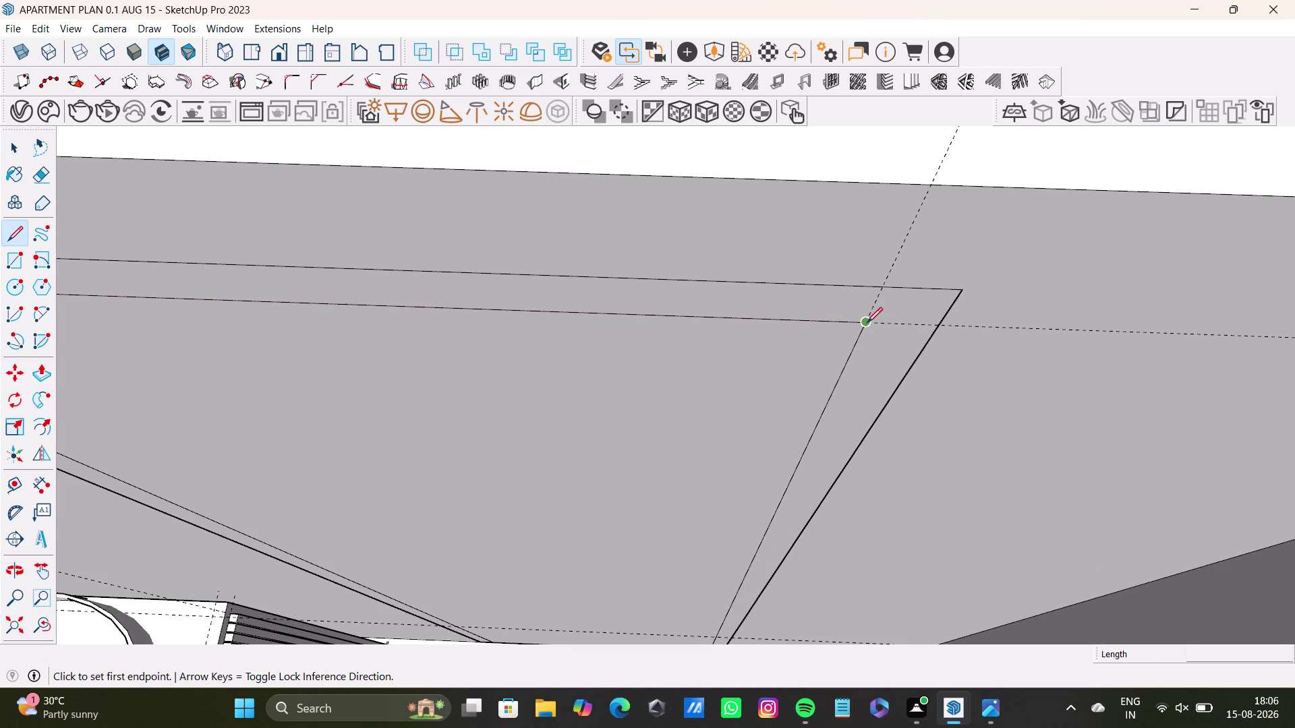
click(866, 323)
click(880, 286)
key(space)
Orbit around the ceiling and down toward the vanity to inspect the strip.
scroll(down, 3)
middle_drag(712, 370, 827, 331)
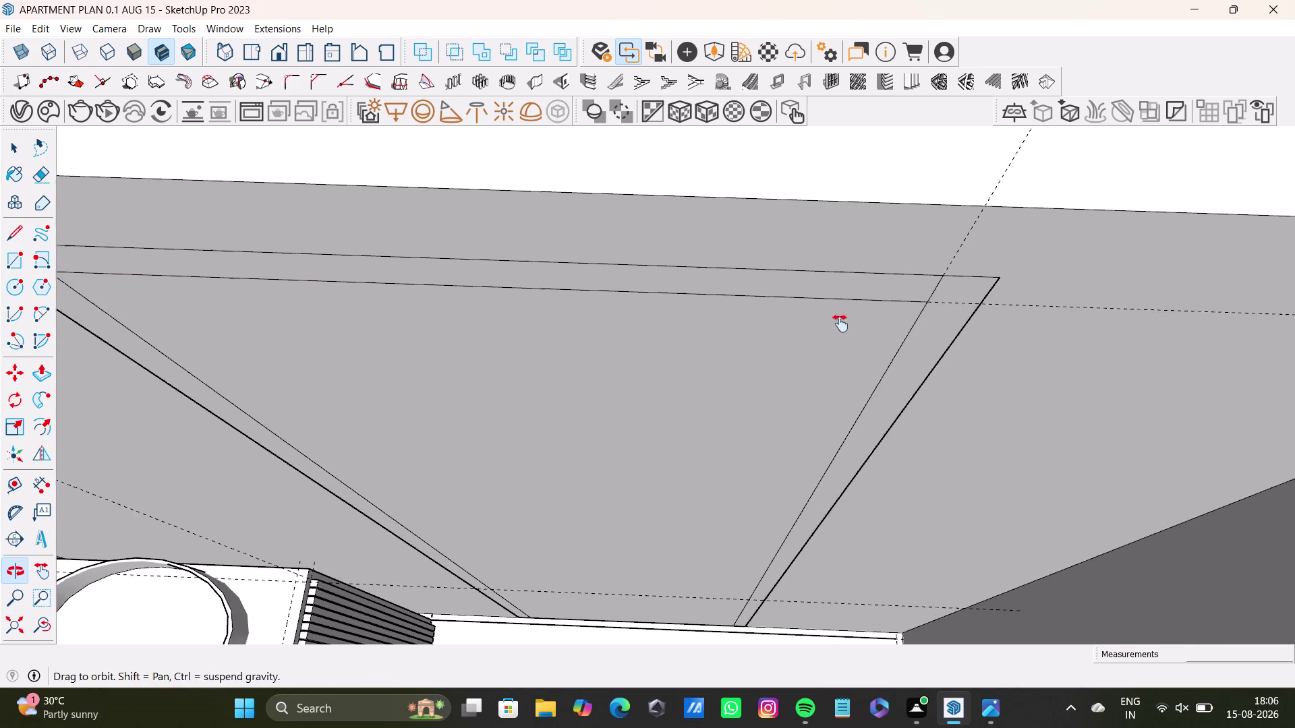
middle_drag(827, 331, 841, 323)
middle_drag(172, 315, 222, 343)
middle_drag(550, 438, 284, 457)
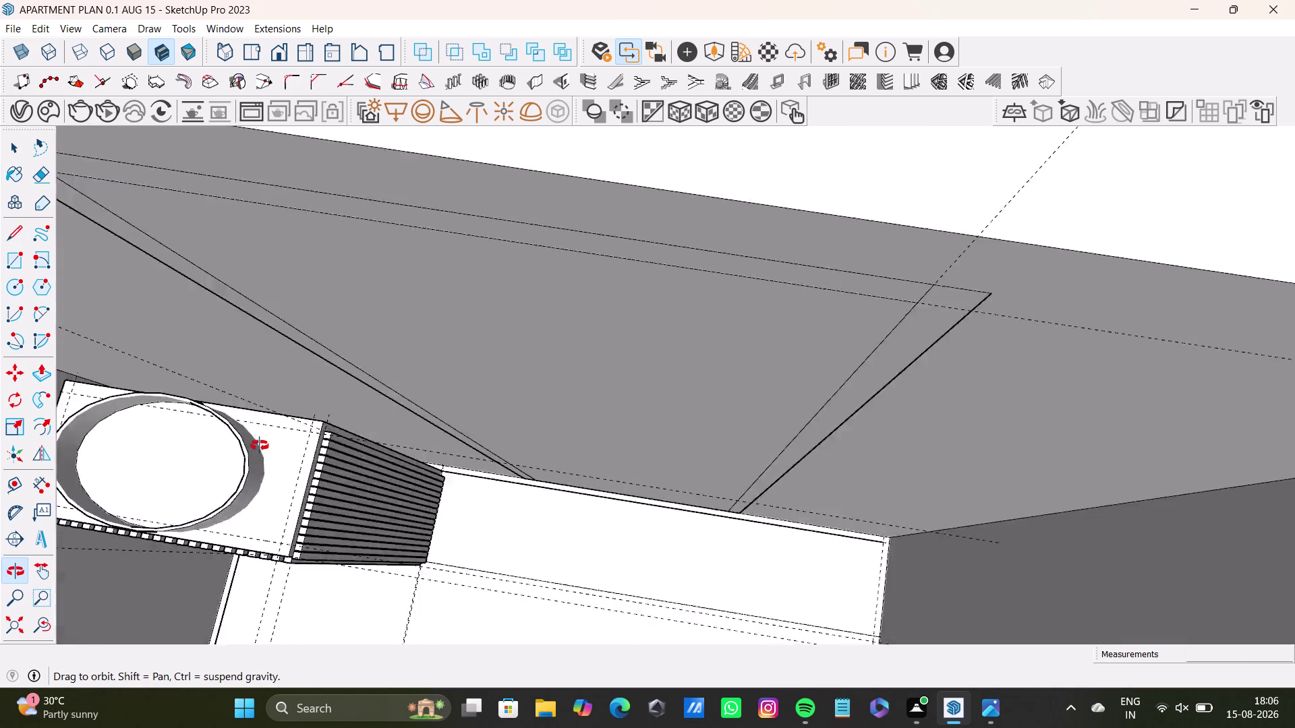
middle_drag(285, 457, 422, 313)
click(250, 293)
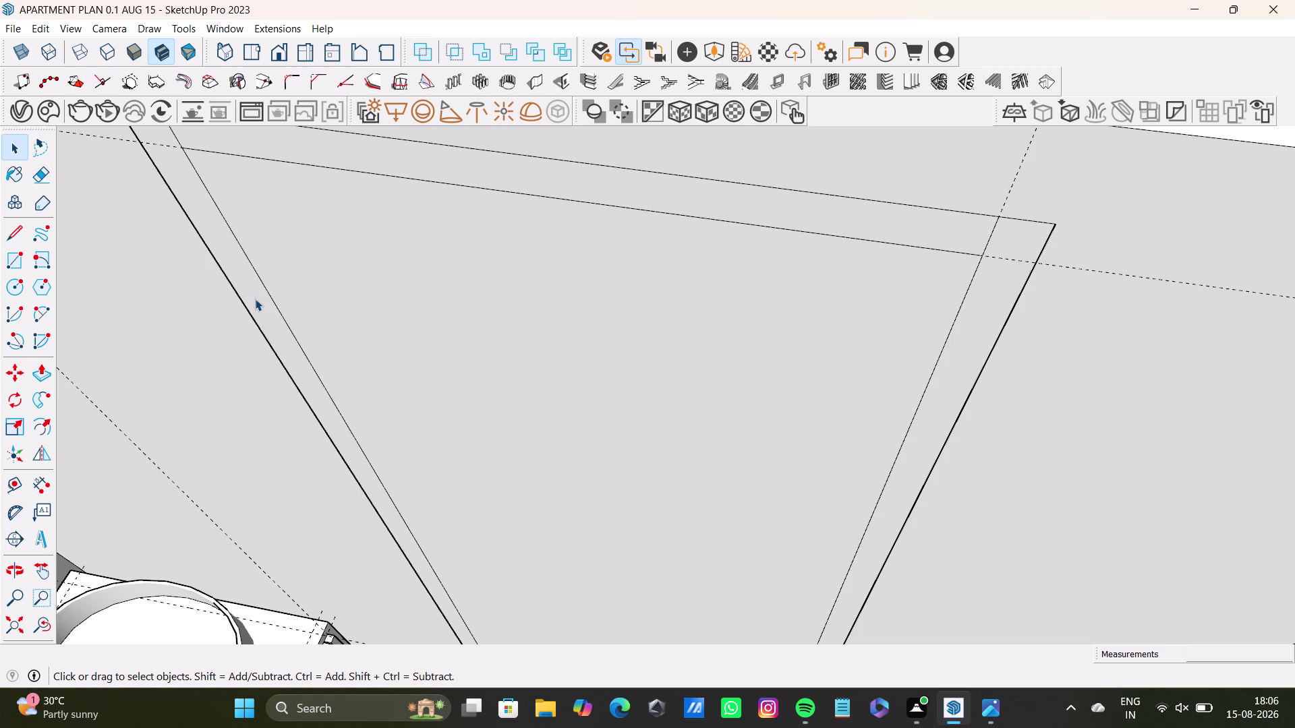
Pull the ceiling strip down into a hanging panel reaching toward the floor beside the vanity.
click(255, 299)
middle_drag(382, 390, 478, 411)
click(255, 300)
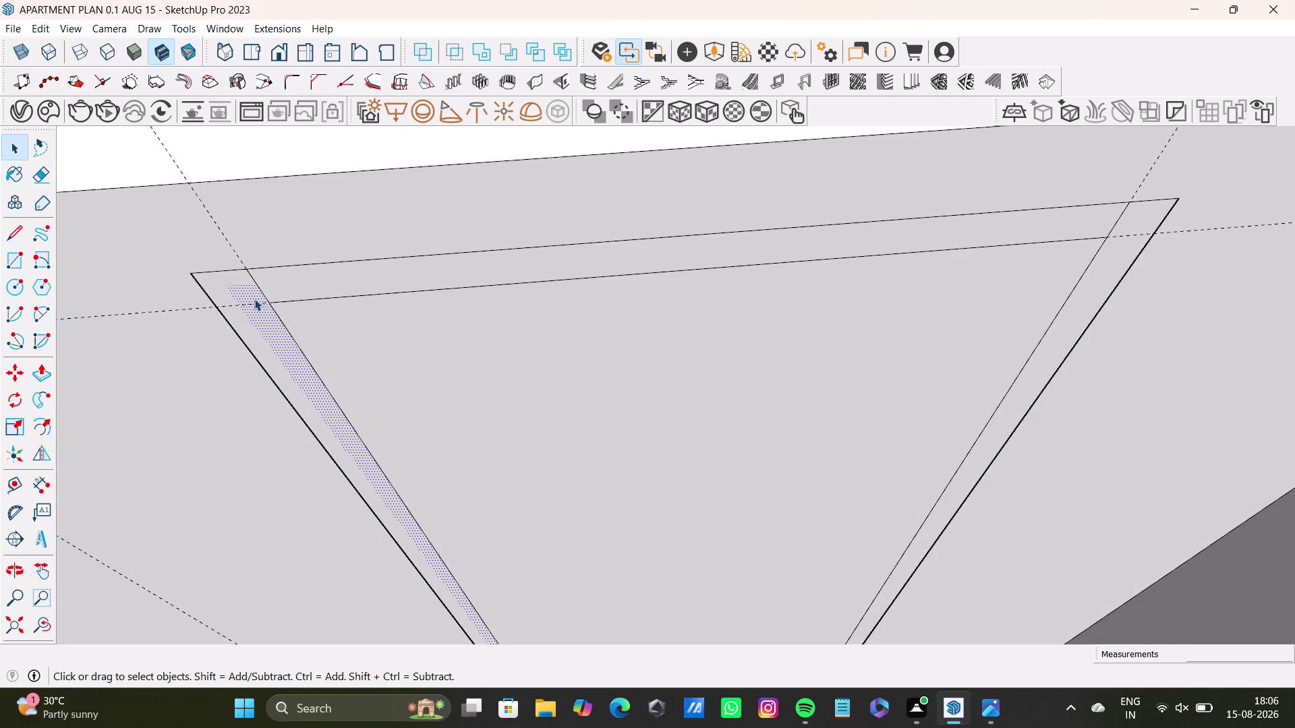
key(p)
click(264, 292)
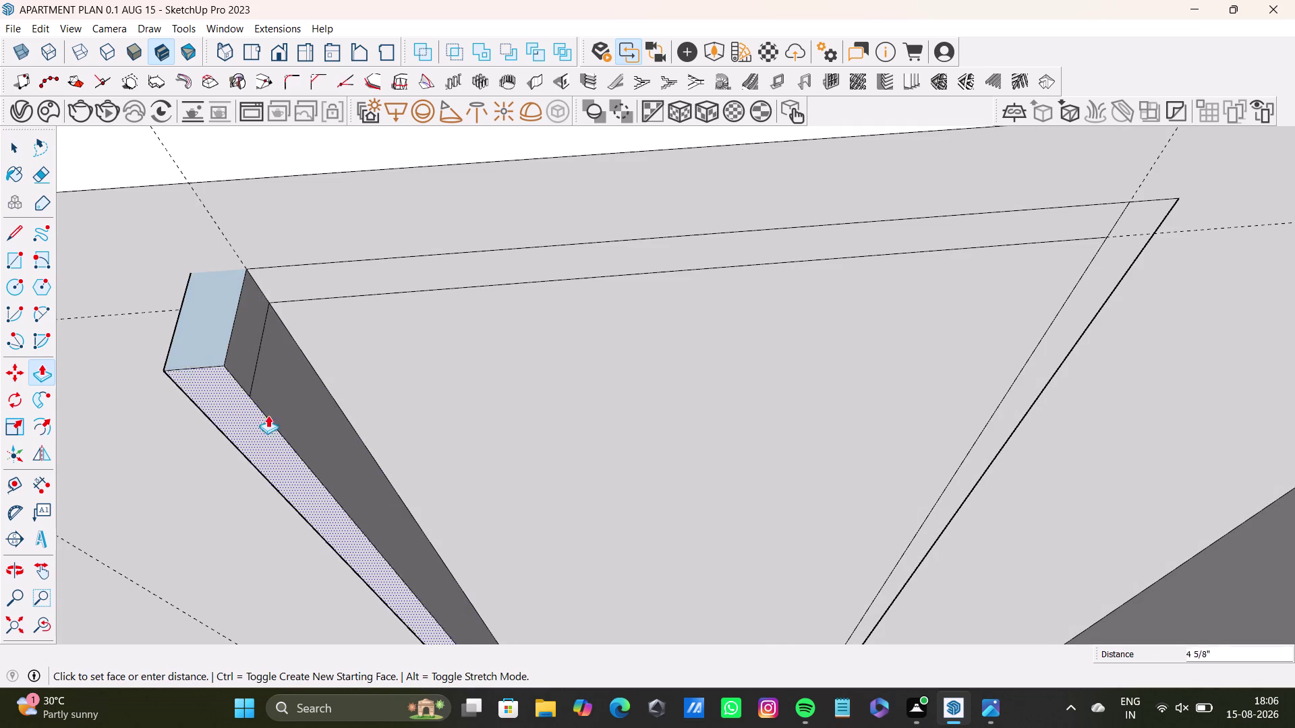
scroll(down, 3)
middle_drag(265, 471, 320, 265)
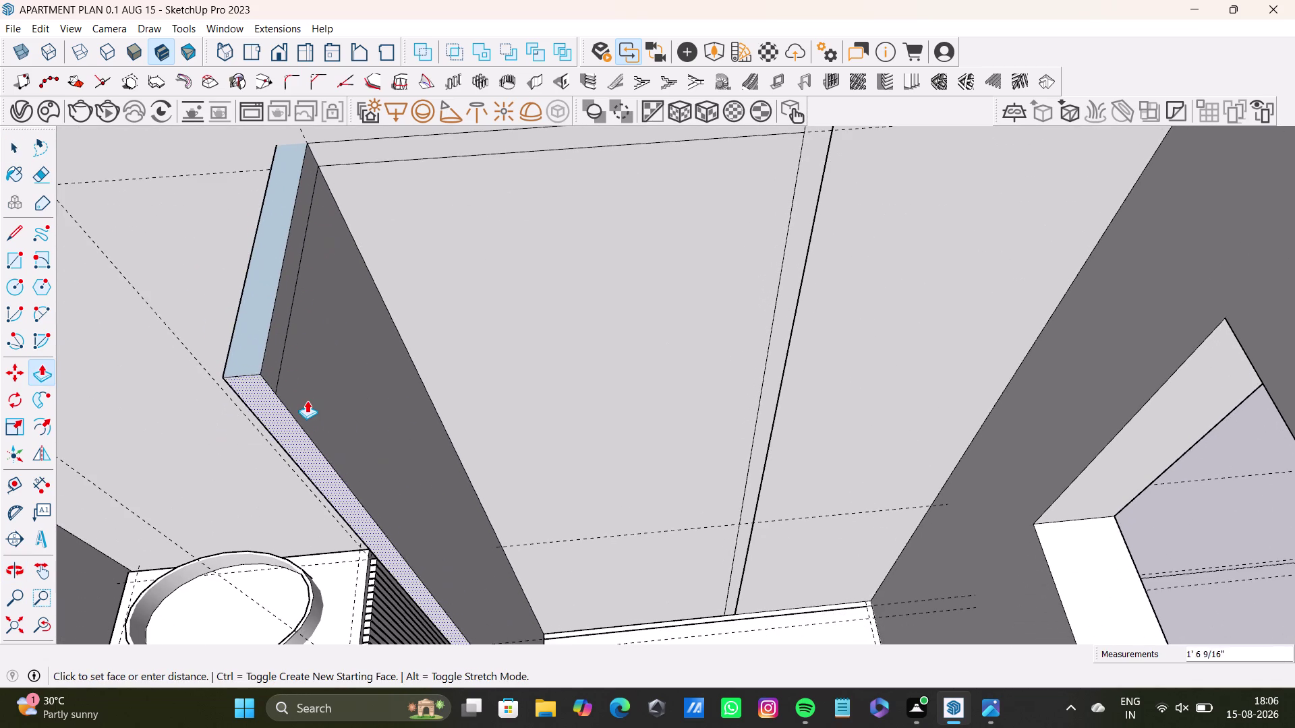
scroll(down, 3)
middle_drag(307, 402, 338, 238)
middle_drag(335, 339, 611, 494)
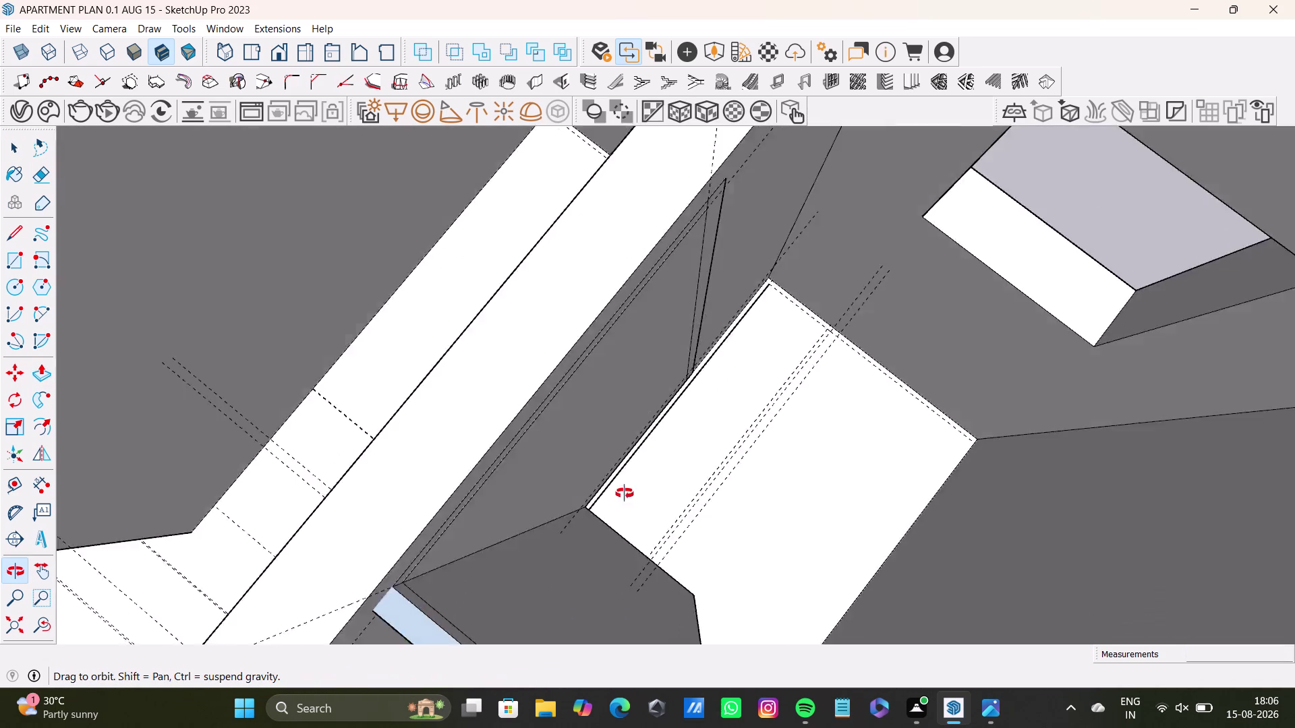
middle_drag(610, 493, 603, 414)
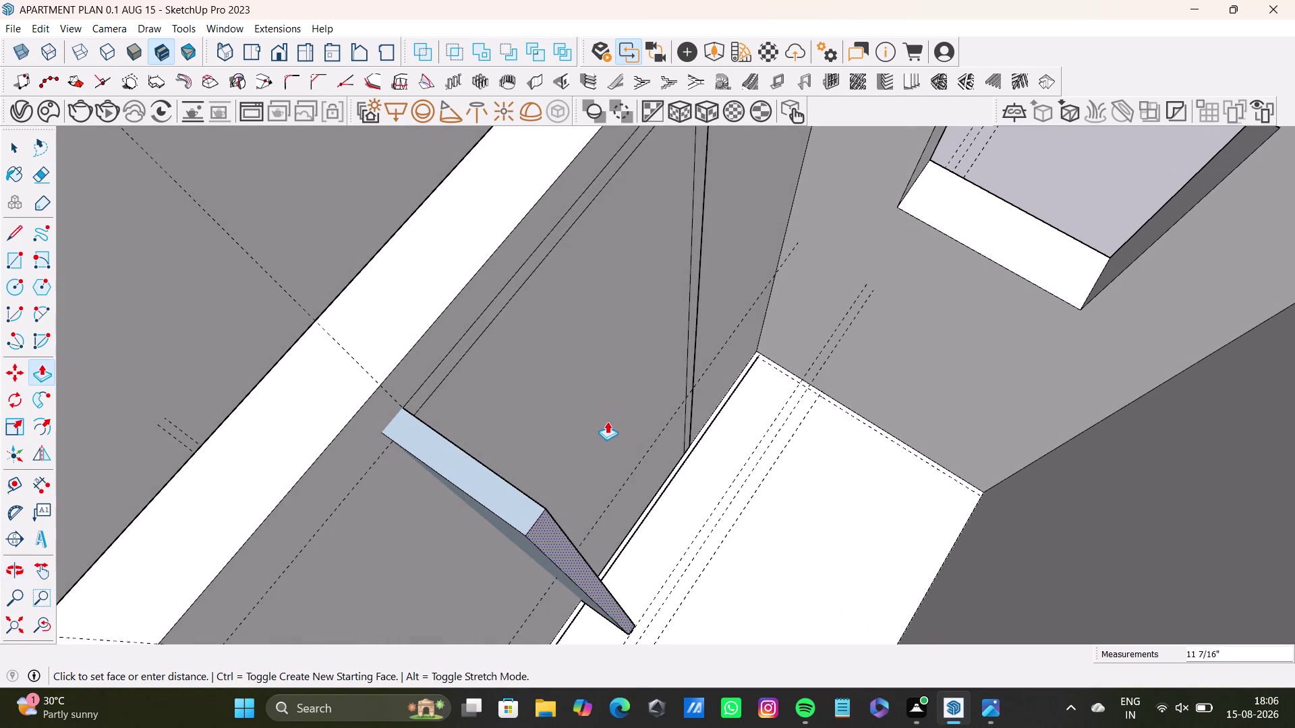
click(696, 514)
middle_drag(783, 551, 409, 571)
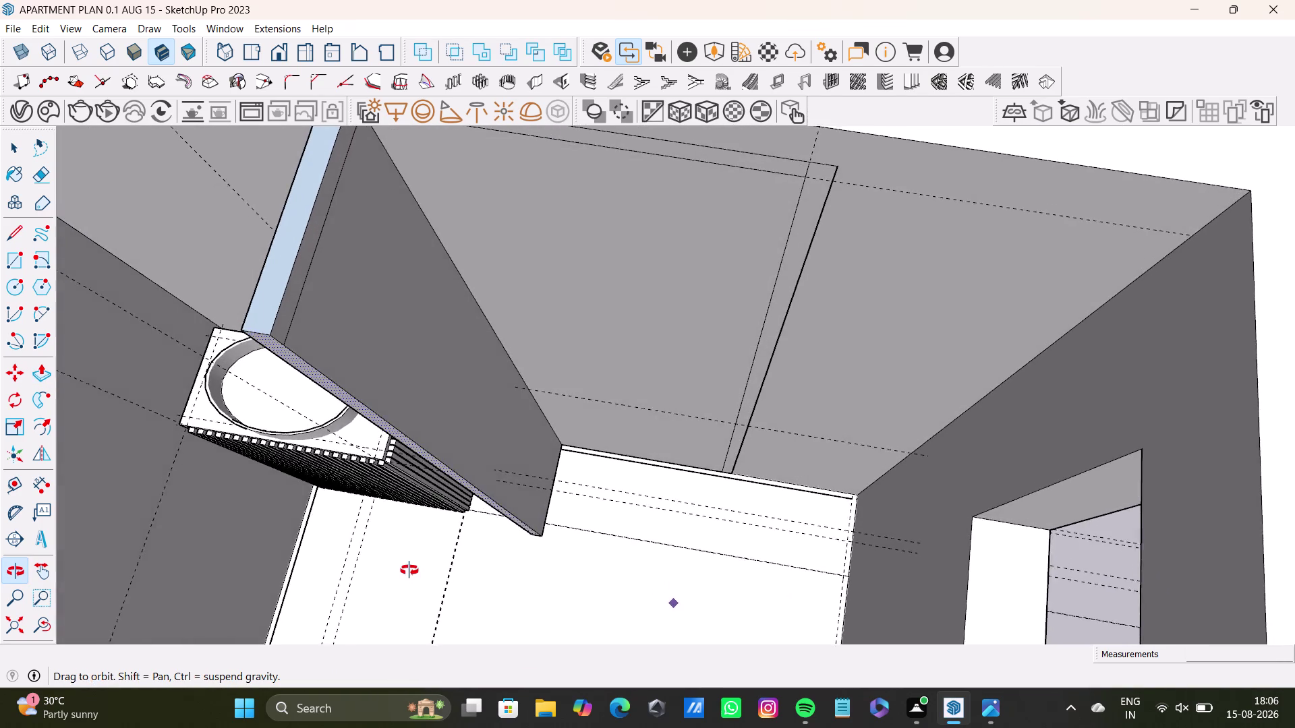
middle_drag(409, 571, 386, 637)
key(space)
Try push/pulling the panel's side face, undo it, and delete one panel edge.
click(426, 408)
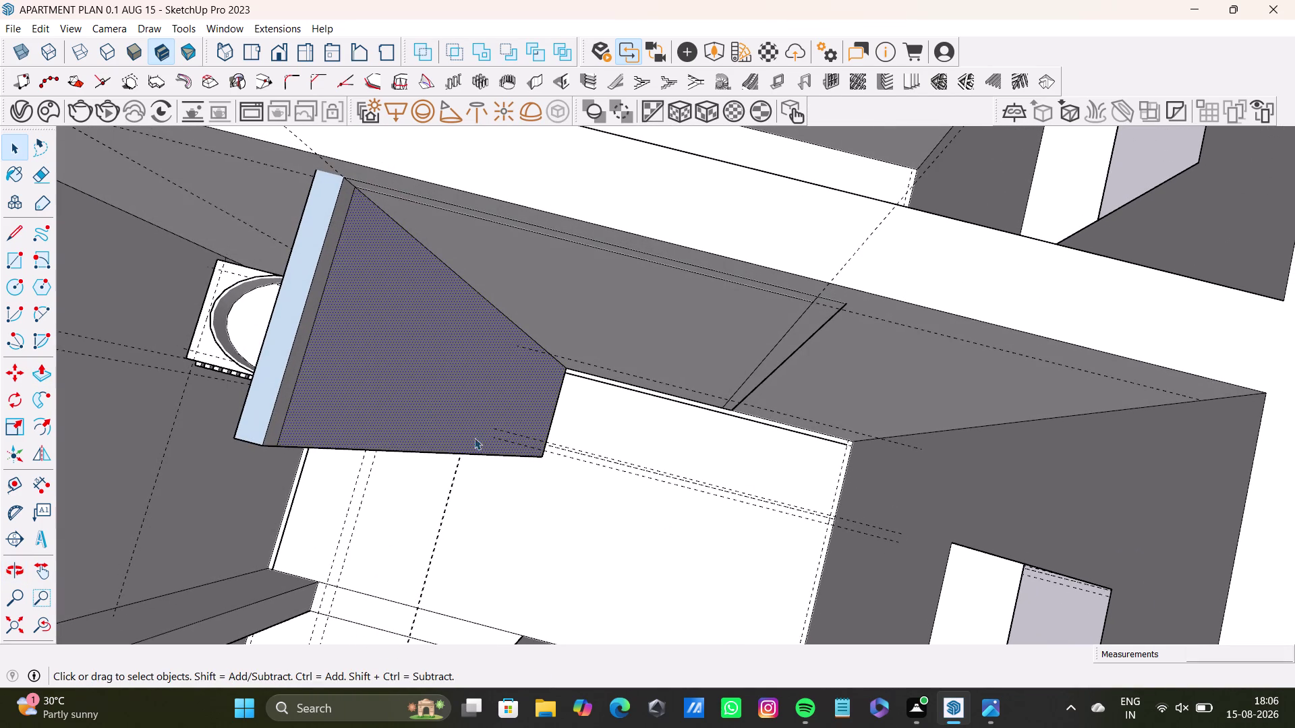
key(p)
drag(481, 416, 464, 410)
key(ctrl+z)
scroll(up, 3)
key(space)
click(303, 333)
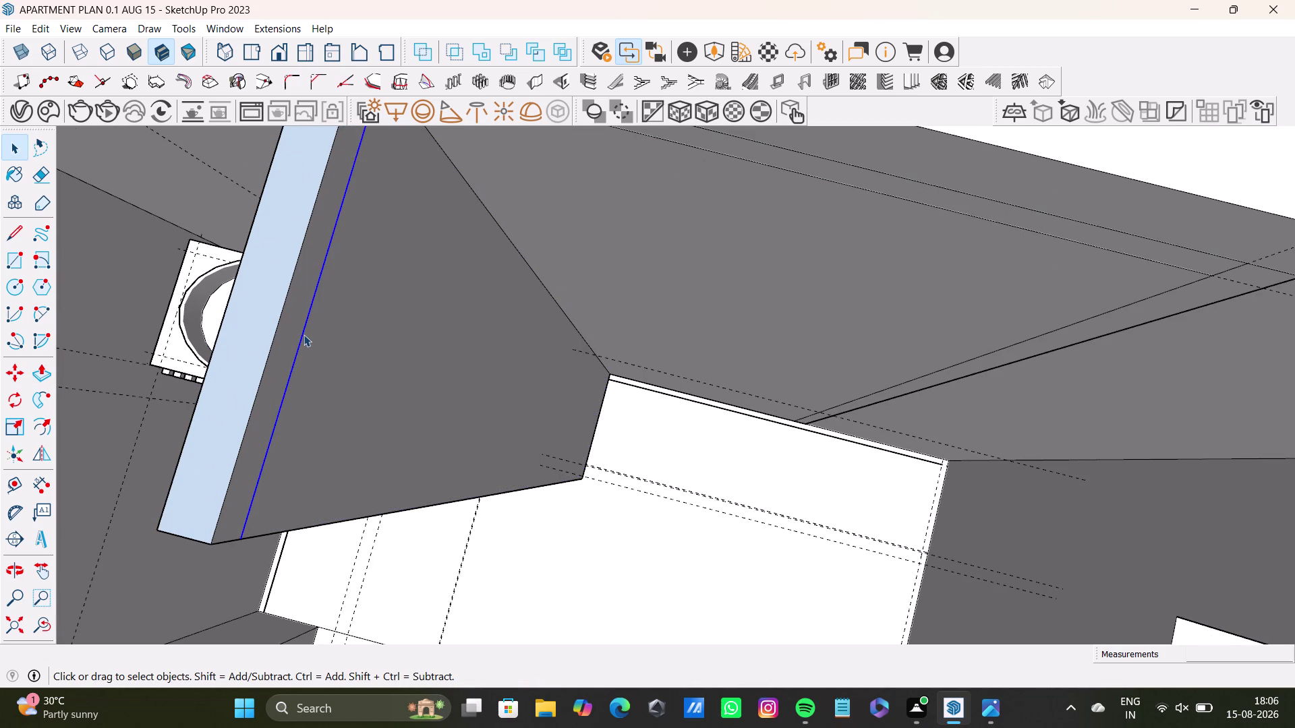
key(Delete)
scroll(down, 3)
middle_drag(340, 349, 449, 320)
Push/pull the panel's side face outward to extend it to full size.
click(470, 322)
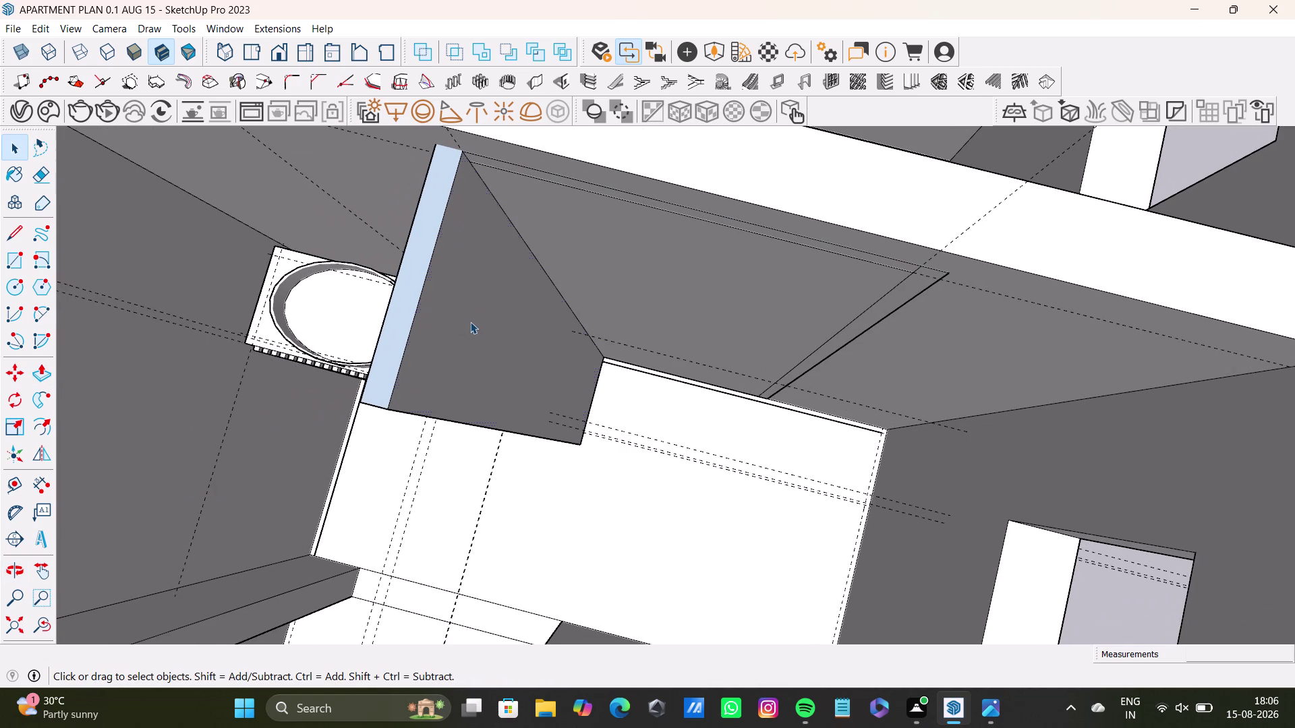
key(p)
drag(519, 336, 503, 335)
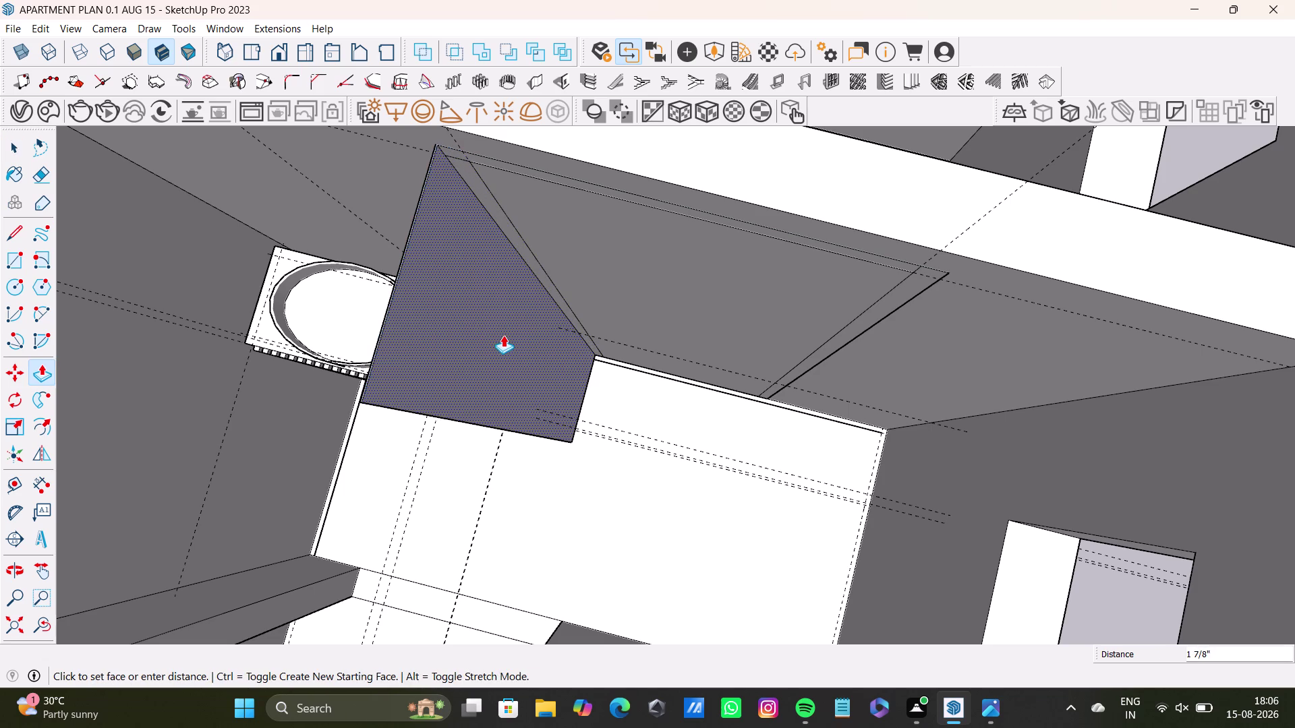
drag(503, 335, 508, 337)
Orbit around the partition panel pushed out 1 1/4" and exit Push/Pull.
middle_drag(500, 354, 723, 221)
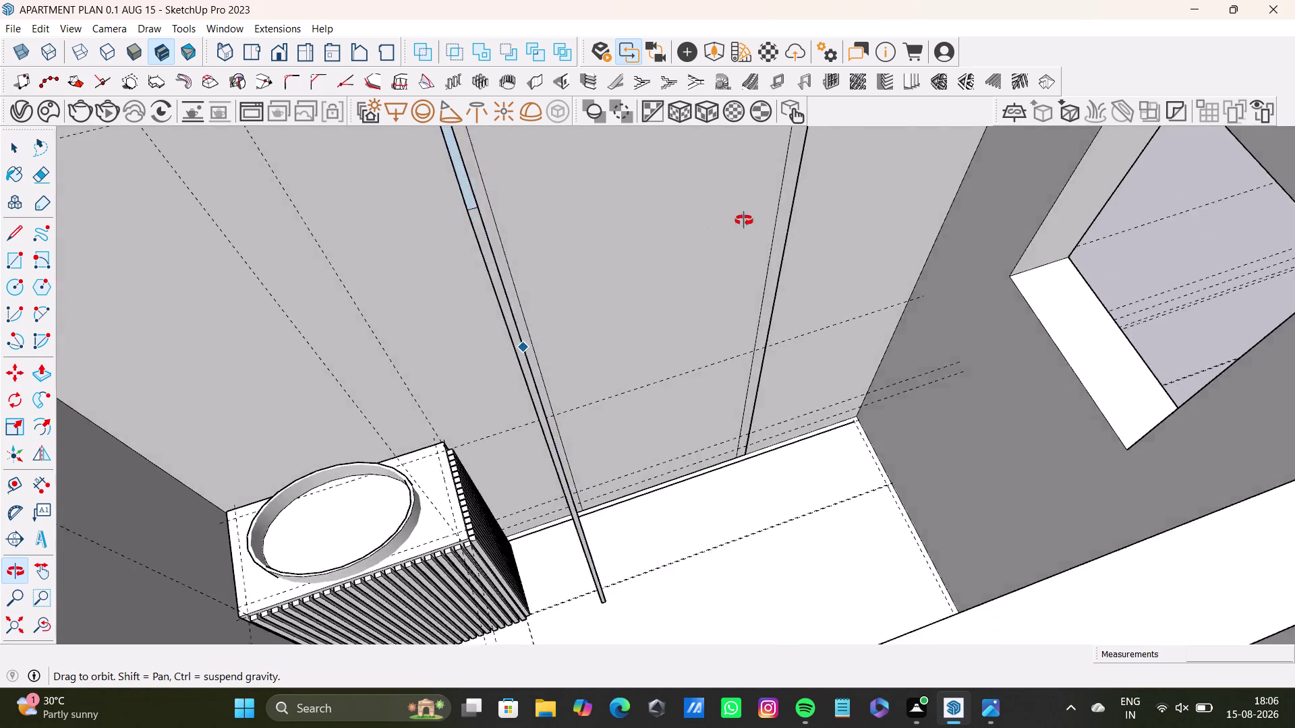
middle_drag(724, 220, 419, 369)
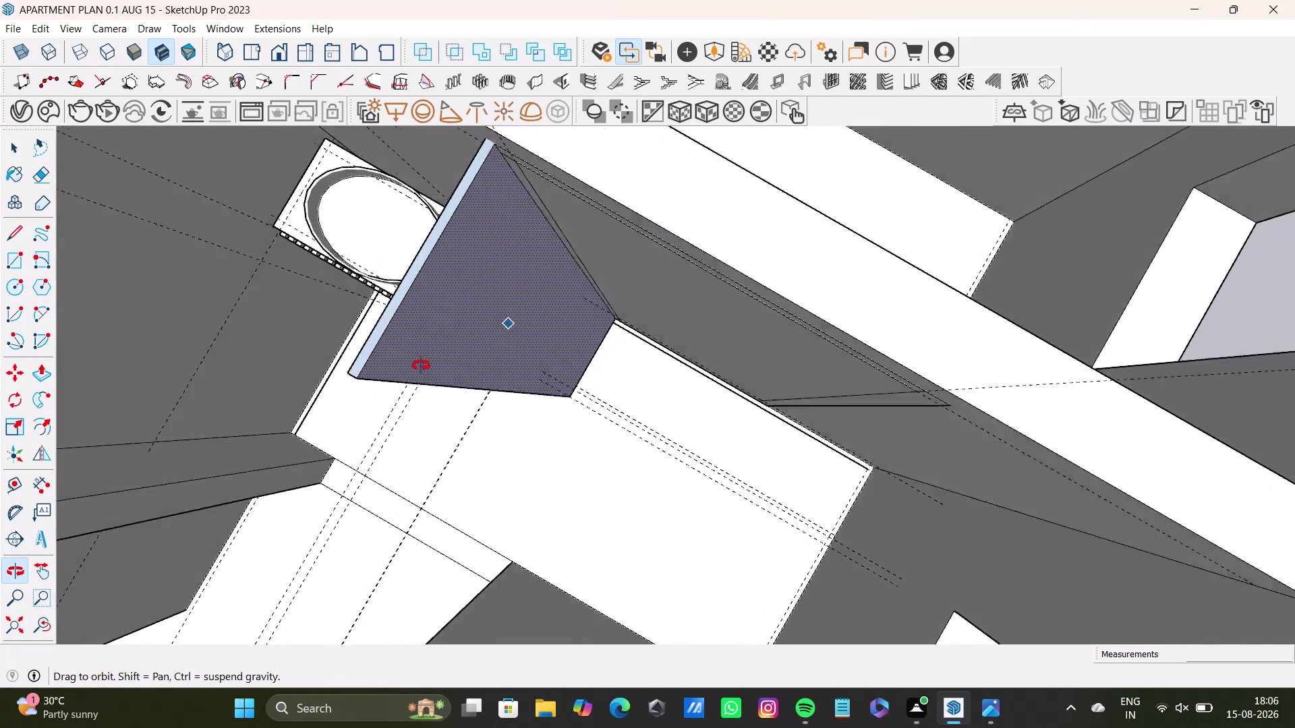
middle_drag(419, 369, 442, 335)
scroll(down, 3)
middle_drag(528, 501, 730, 482)
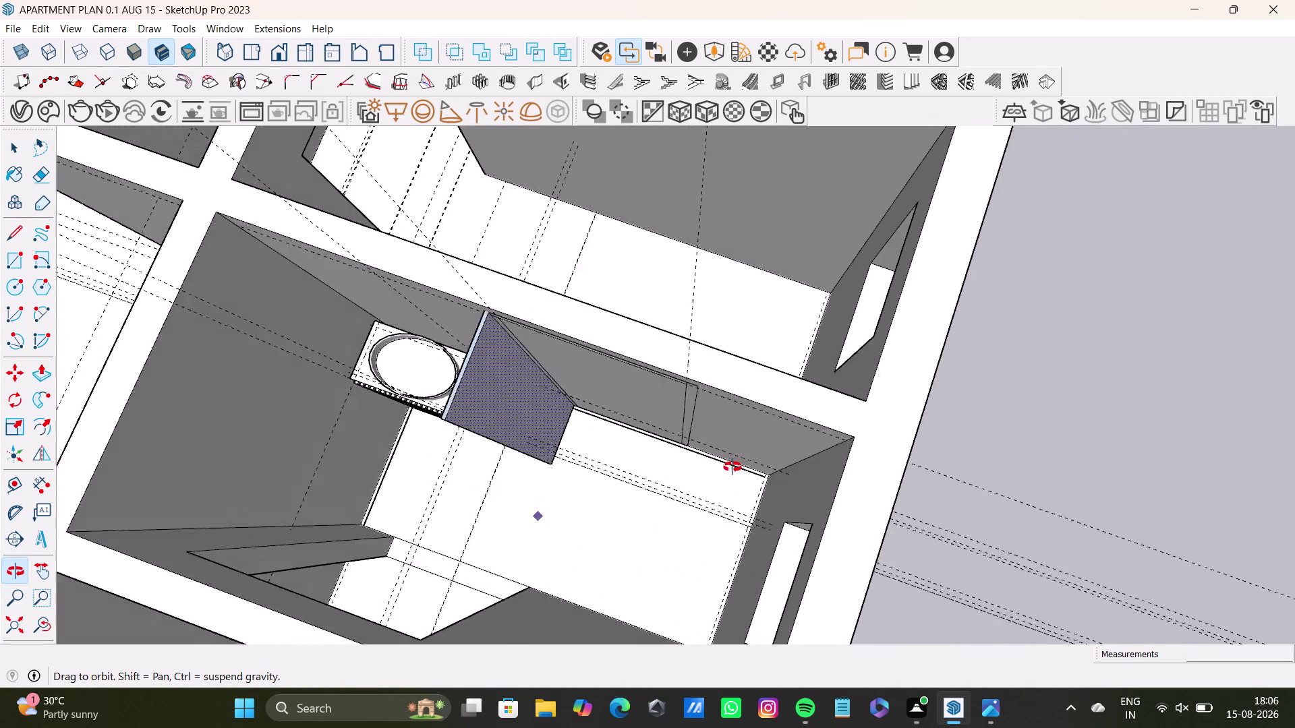
middle_drag(731, 482, 734, 358)
middle_drag(662, 448, 849, 375)
middle_drag(688, 417, 688, 574)
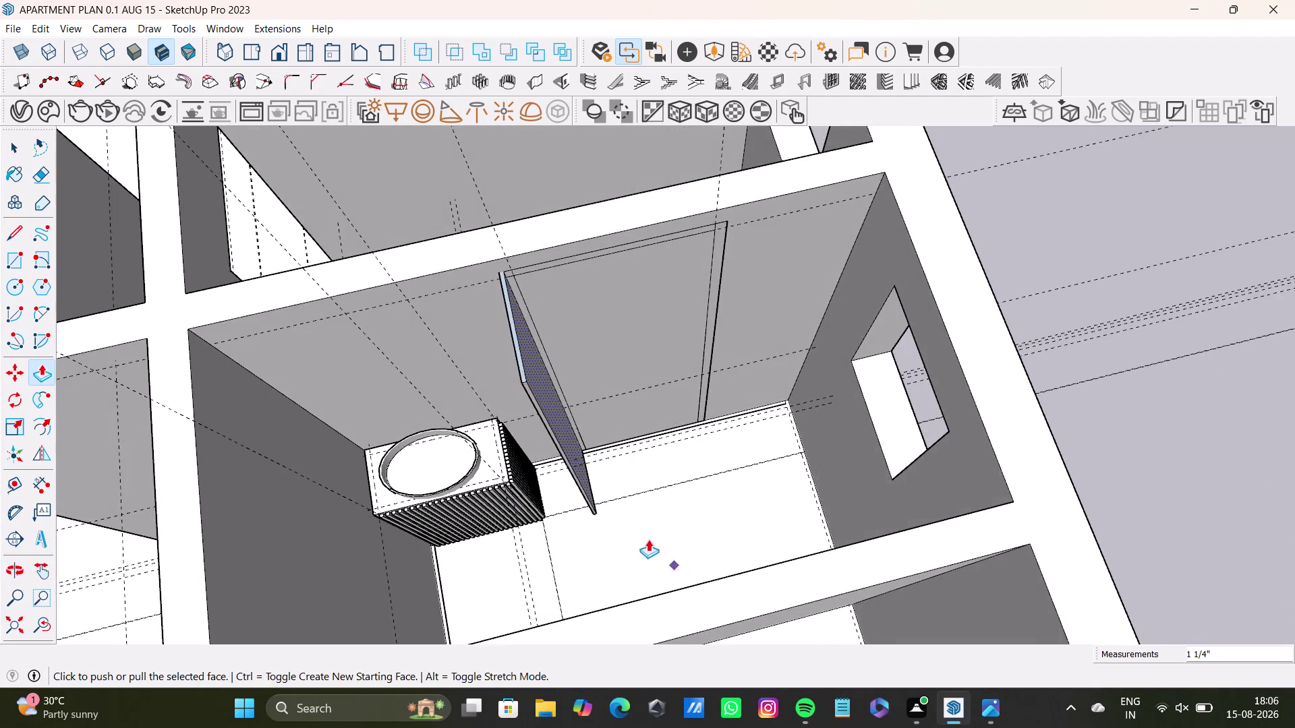
scroll(up, 3)
middle_drag(650, 518, 600, 592)
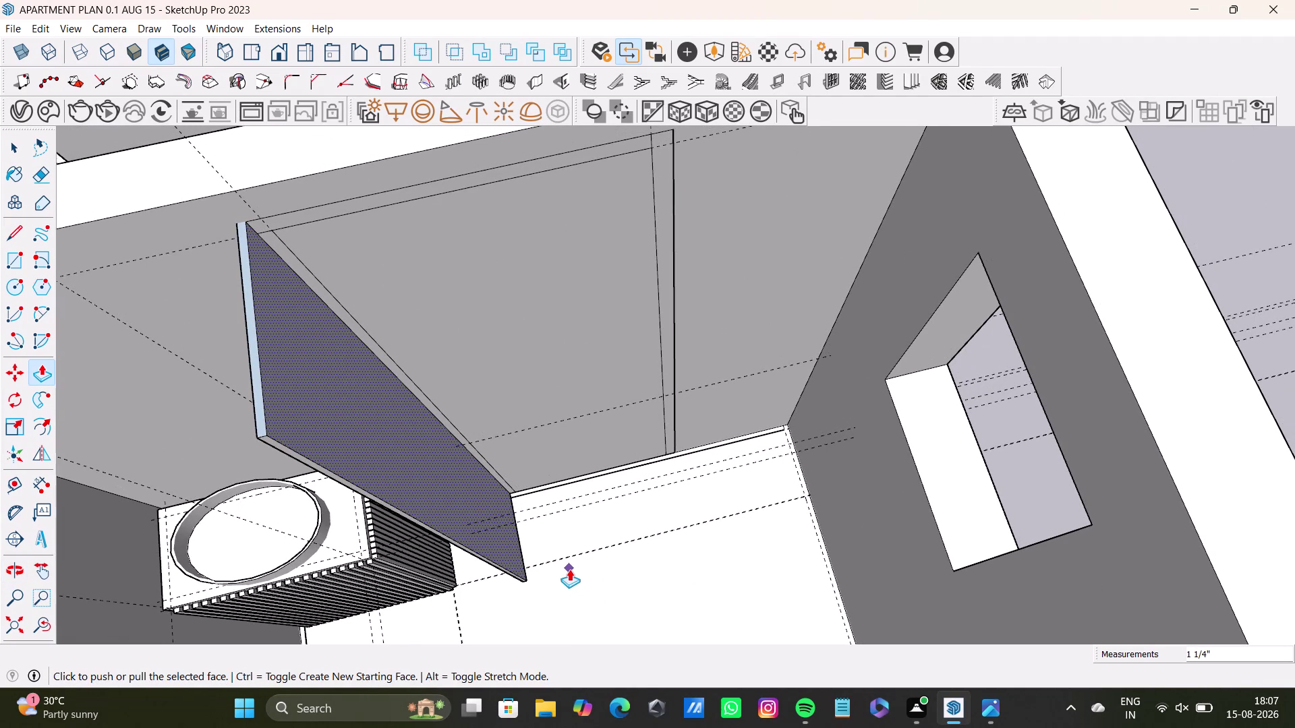
key(space)
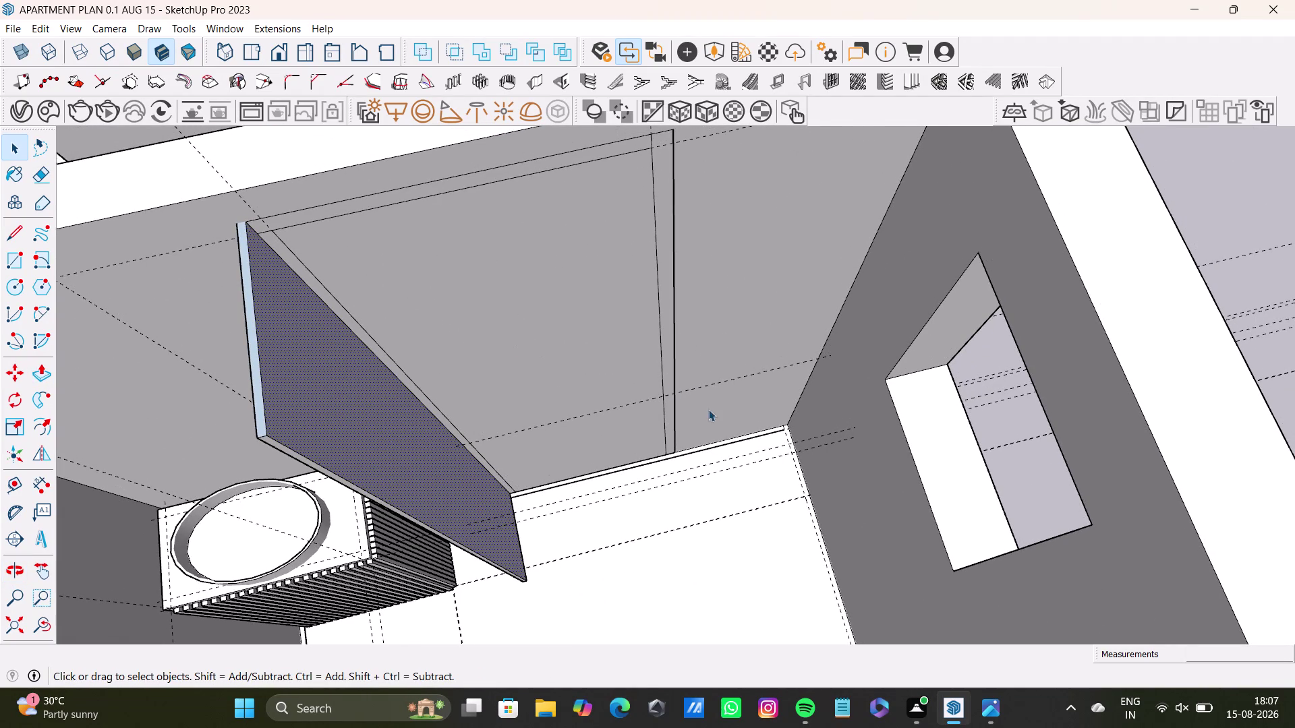
Double-click the partition panel's face to select it with its edges.
scroll(down, 3)
middle_drag(661, 359, 719, 423)
middle_drag(695, 447, 565, 394)
scroll(up, 3)
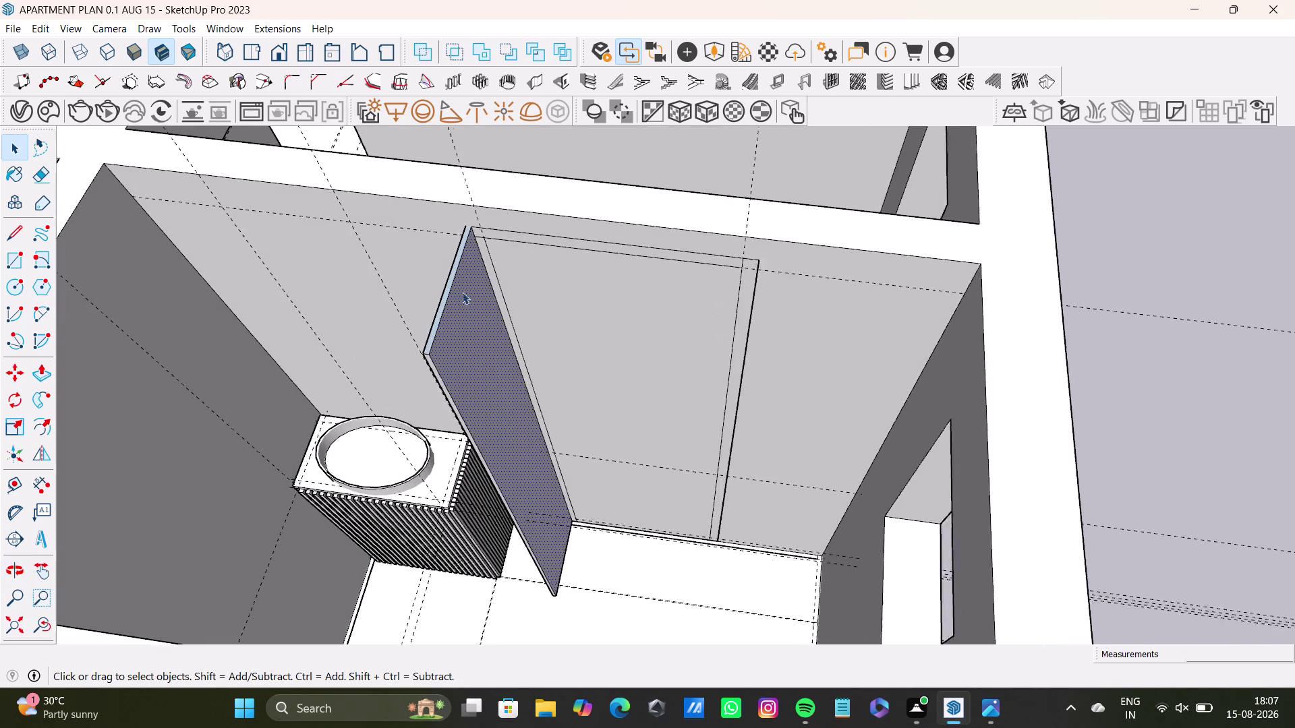
scroll(up, 3)
double_click(427, 383)
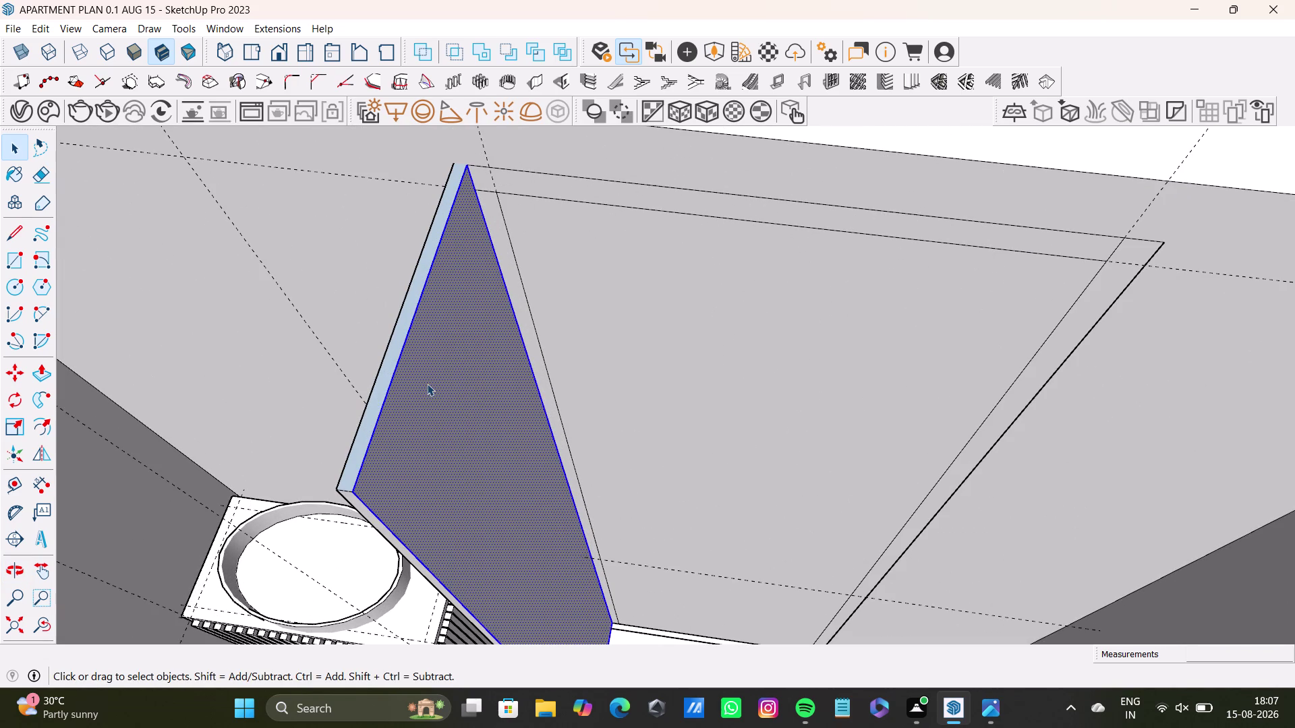
click(377, 390)
middle_drag(409, 465, 744, 292)
double_click(522, 480)
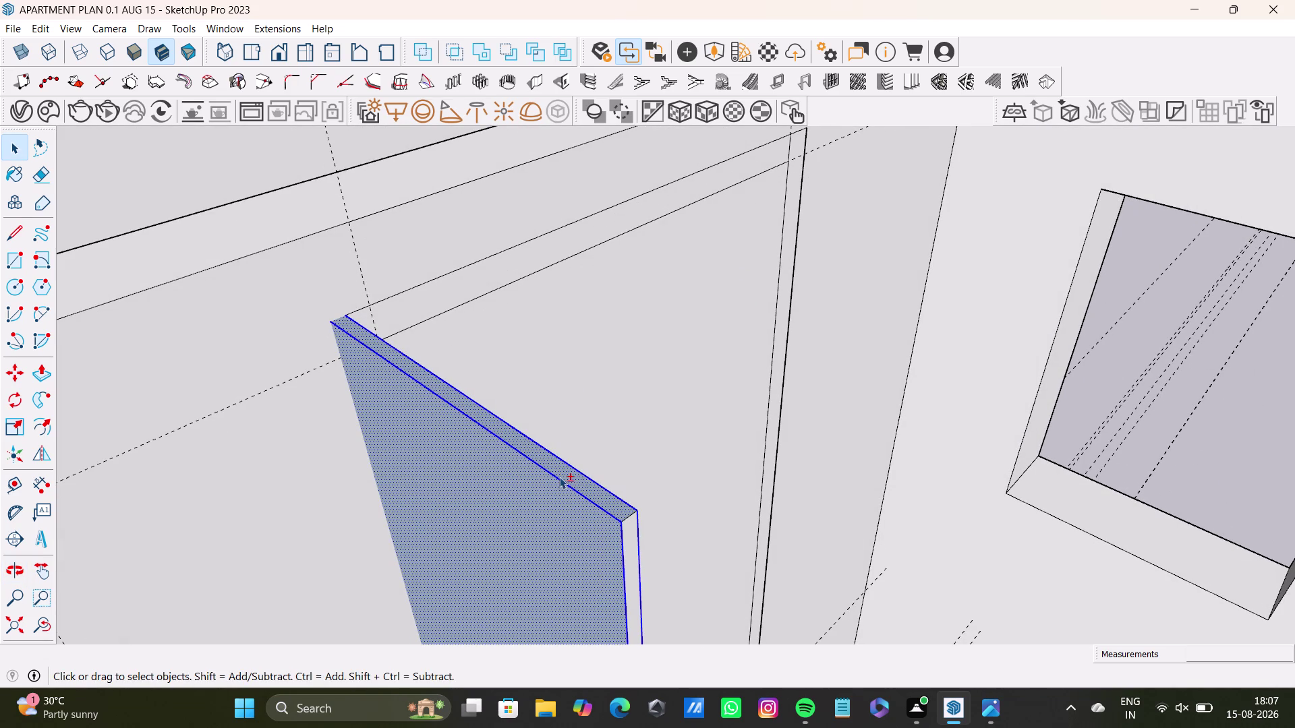
Choose an option from the selected panel's context menu, then dismiss a second menu.
right_click(534, 520)
right_click(535, 520)
click(567, 395)
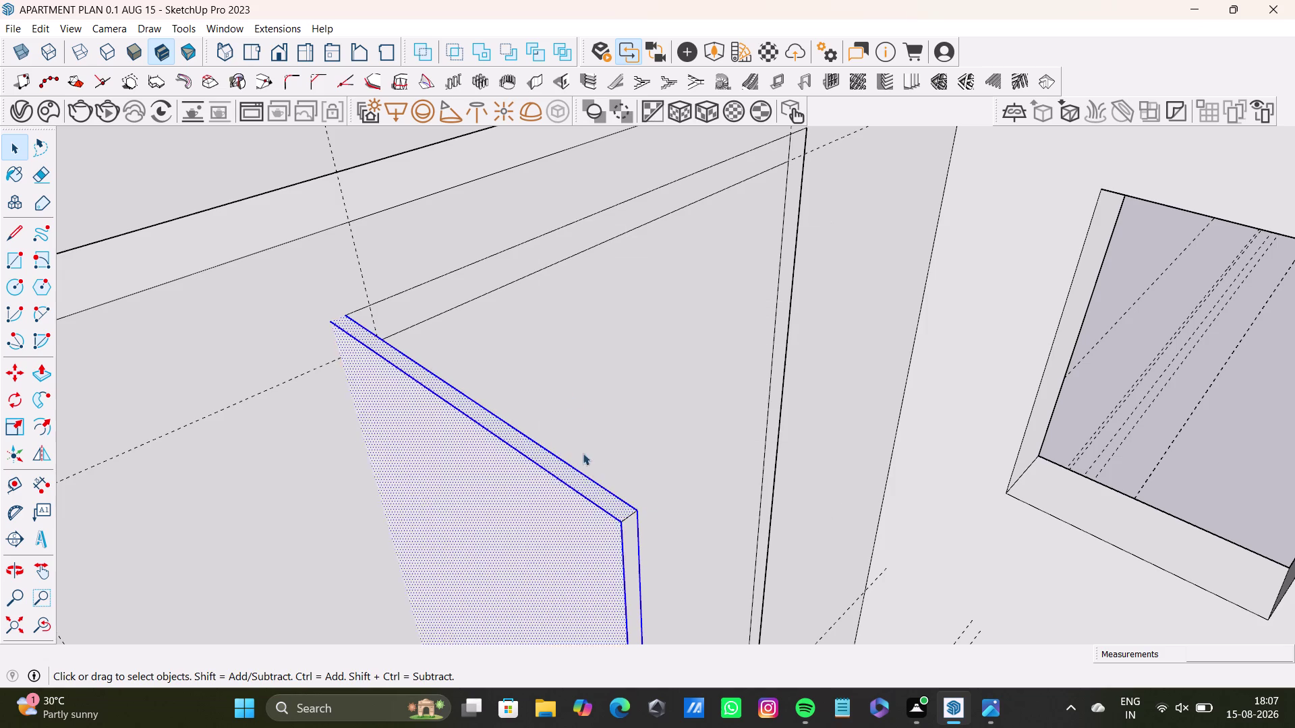
middle_drag(633, 473, 302, 515)
key(space)
right_click(391, 435)
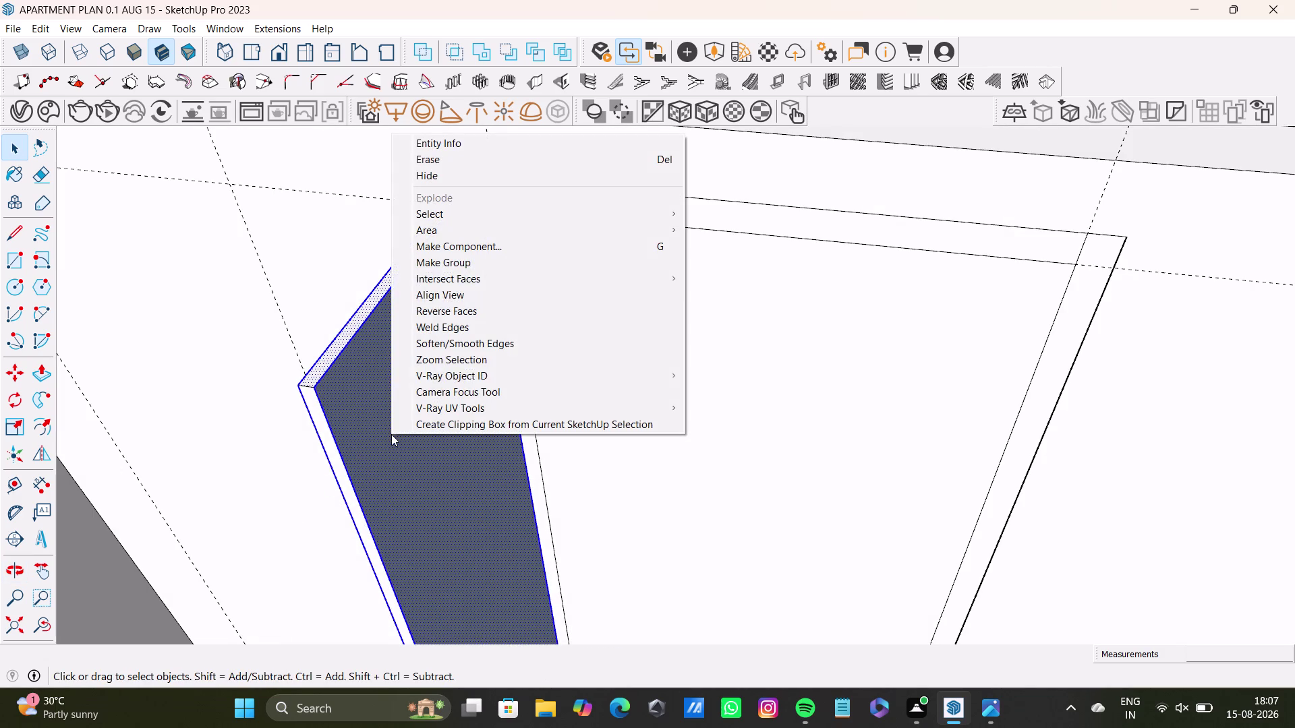
click(451, 307)
From the panel's top edge, choose another context-menu option and select the broad face.
middle_drag(405, 423, 749, 379)
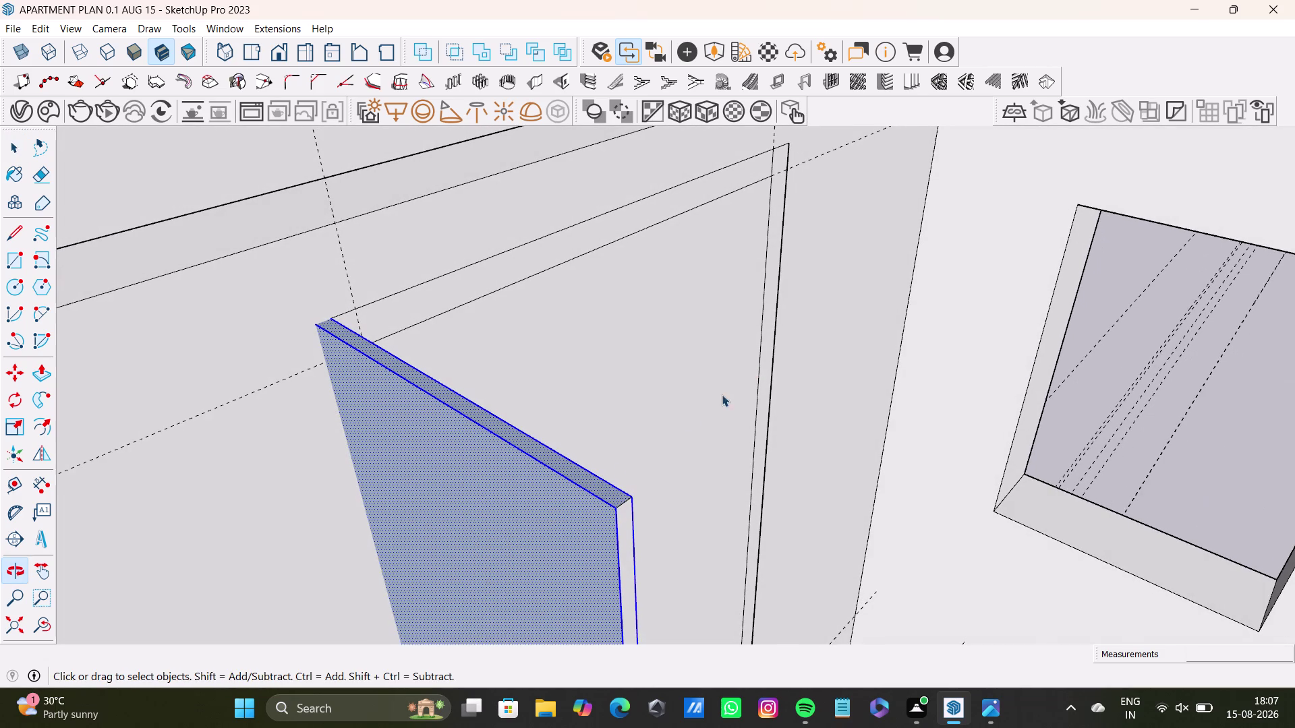
right_click(565, 514)
right_click(565, 514)
click(619, 389)
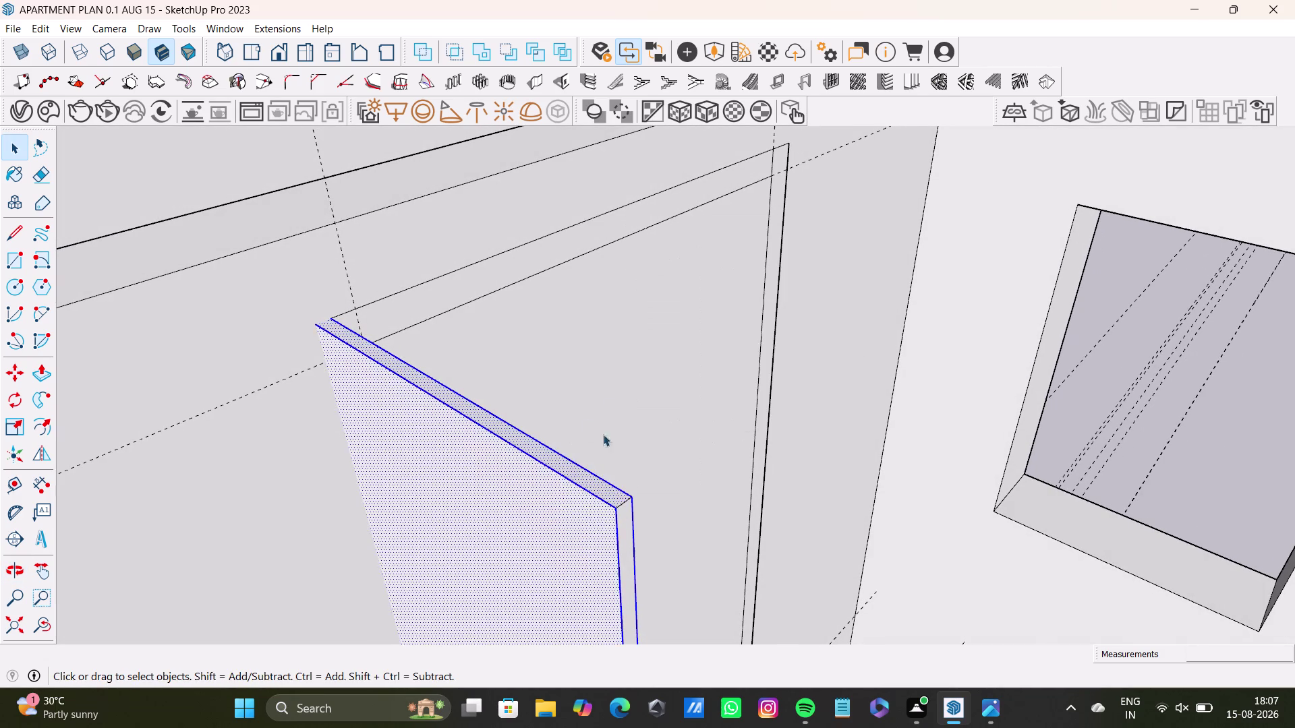
middle_drag(652, 440, 275, 430)
key(space)
click(378, 386)
Orbit out over the whole bathroom and toward the top of the panel frame.
scroll(down, 3)
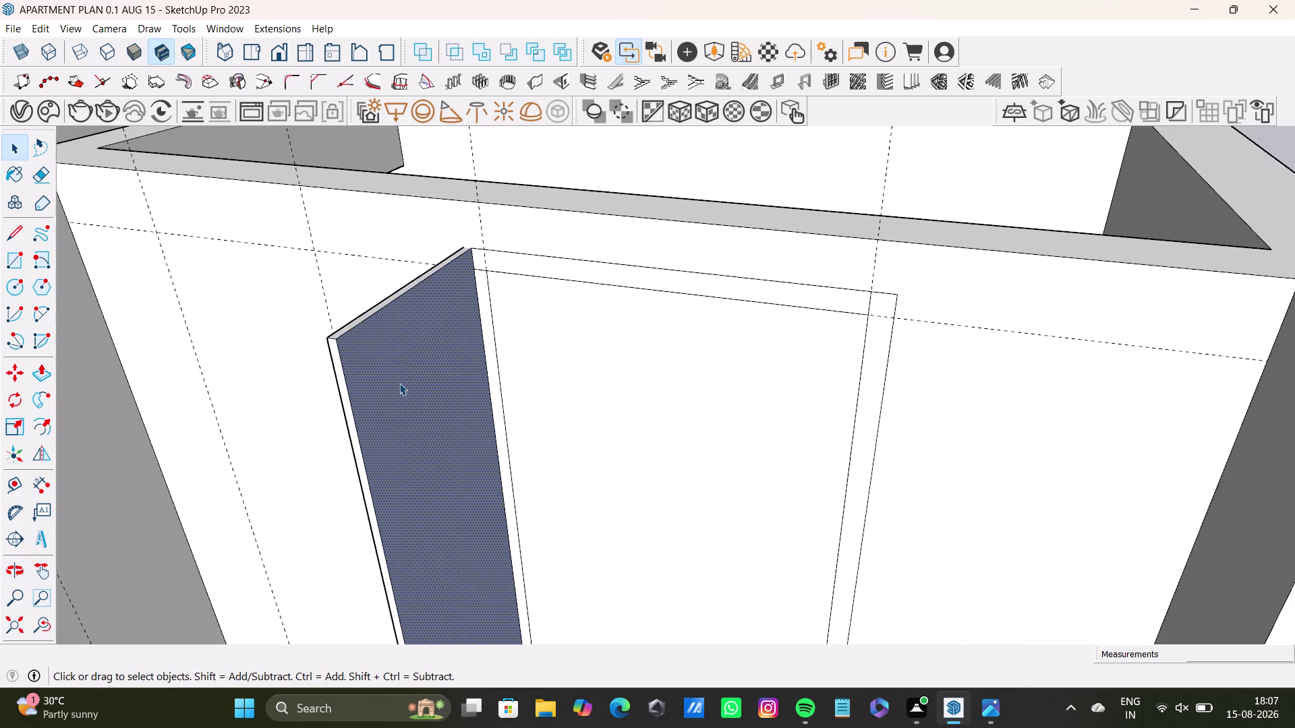
scroll(down, 3)
middle_drag(452, 432, 517, 414)
middle_drag(531, 409, 644, 577)
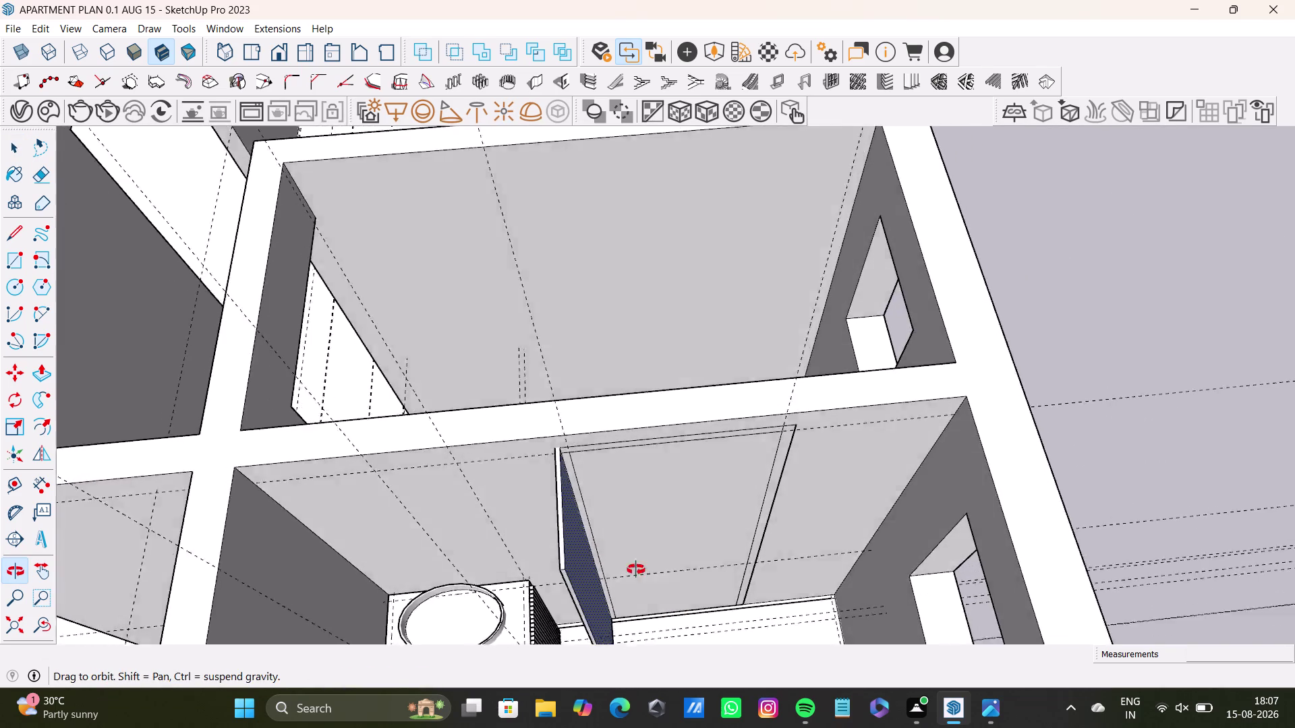
middle_drag(644, 576, 526, 540)
scroll(up, 3)
Pull the frame's top face out 1' 7 1/8" into an overhanging slab.
click(494, 343)
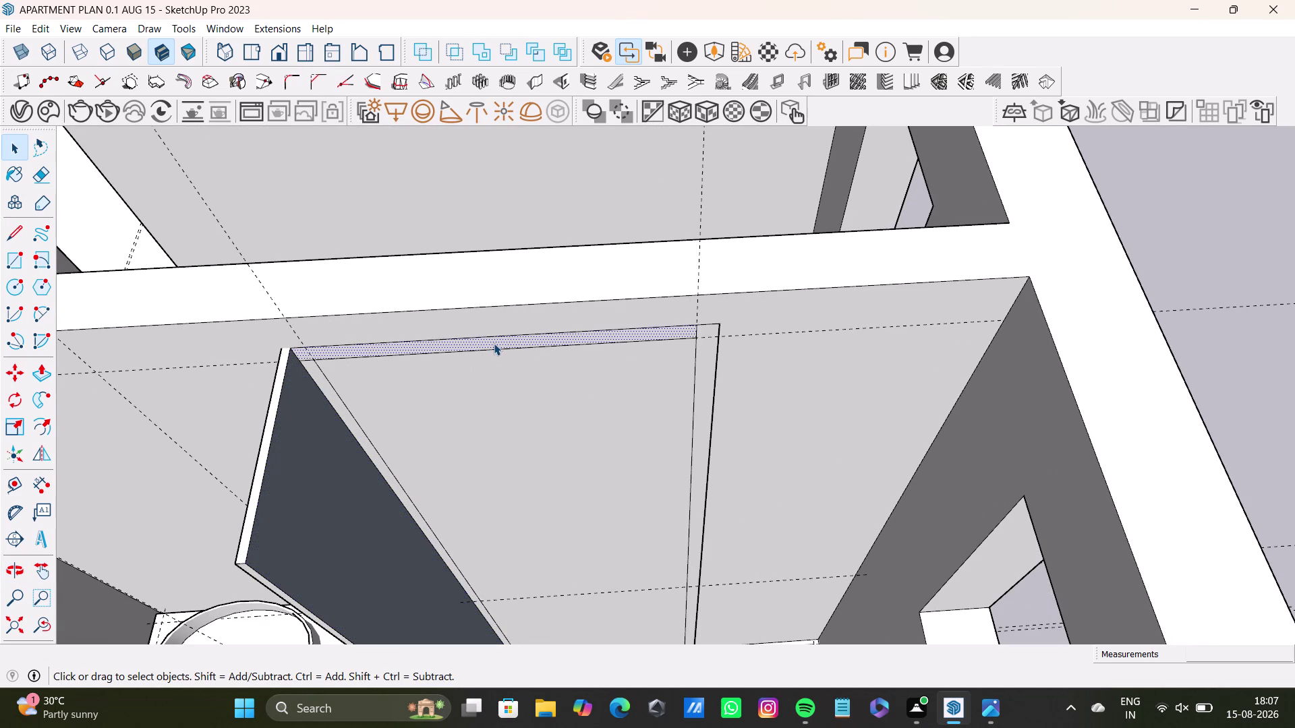
key(p)
drag(493, 344, 484, 390)
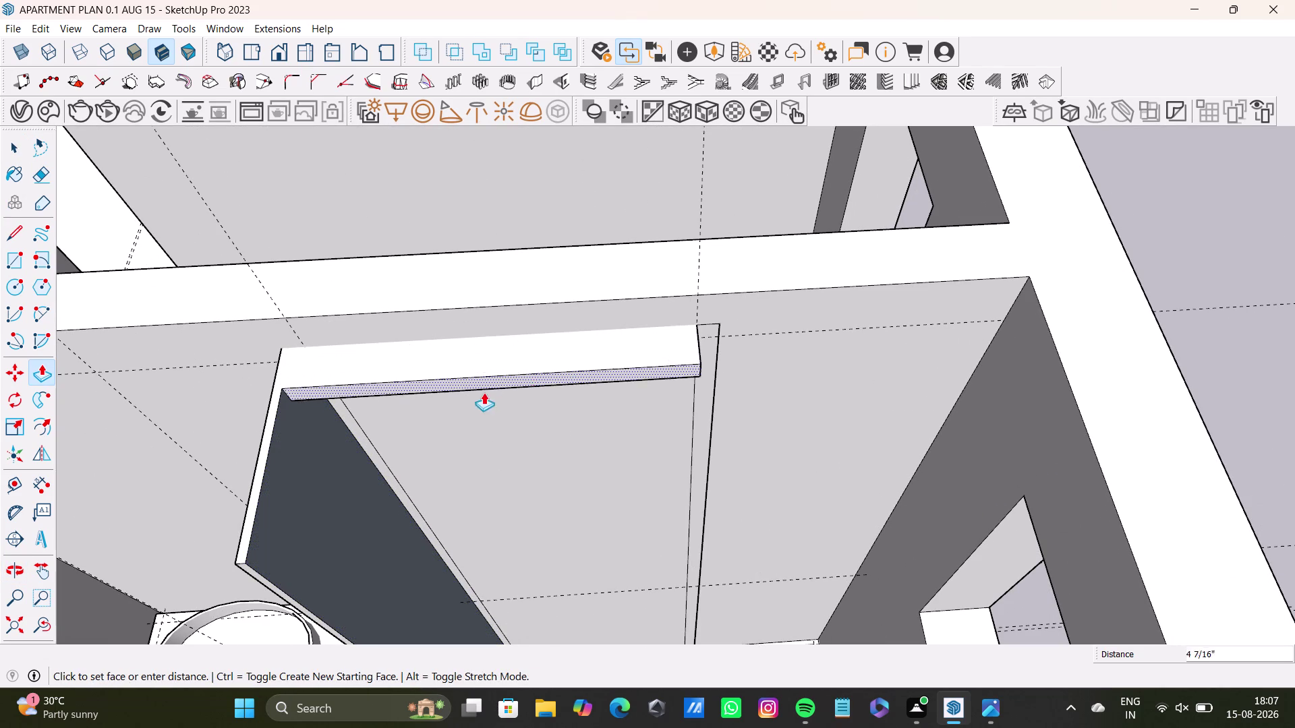
drag(484, 389, 418, 551)
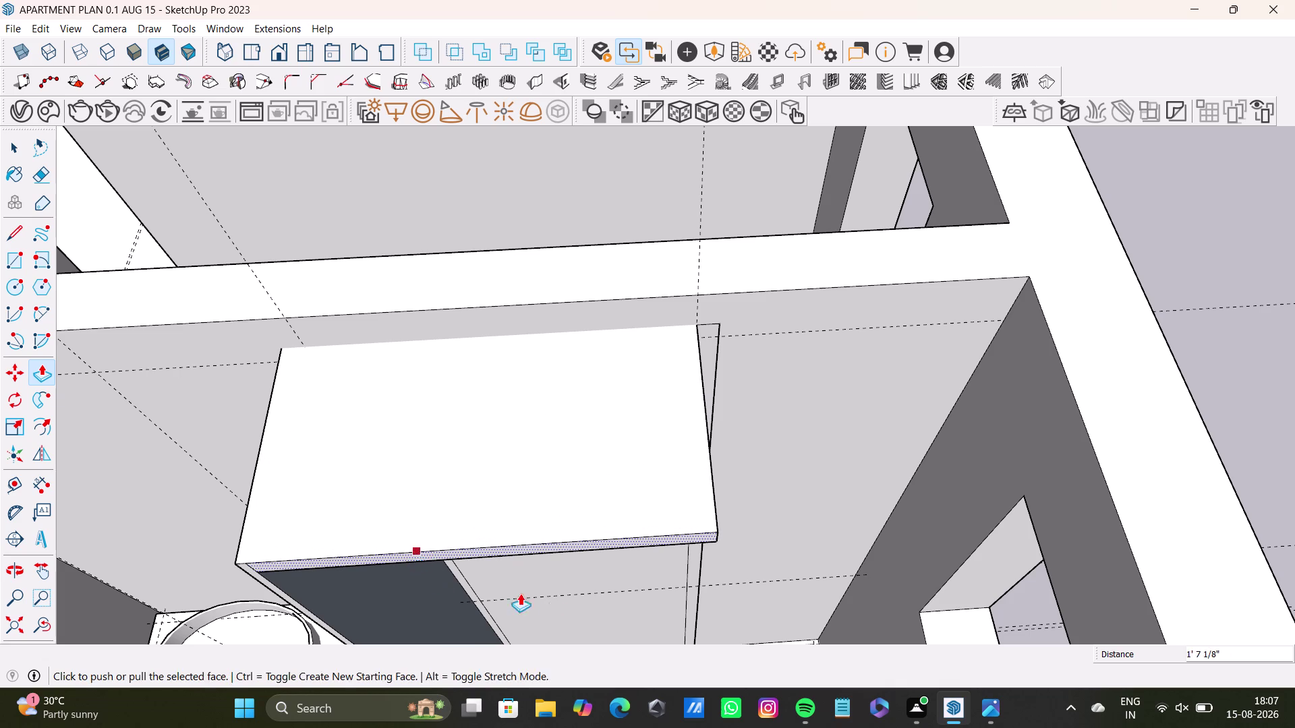
middle_drag(552, 597, 537, 472)
middle_drag(469, 430, 511, 508)
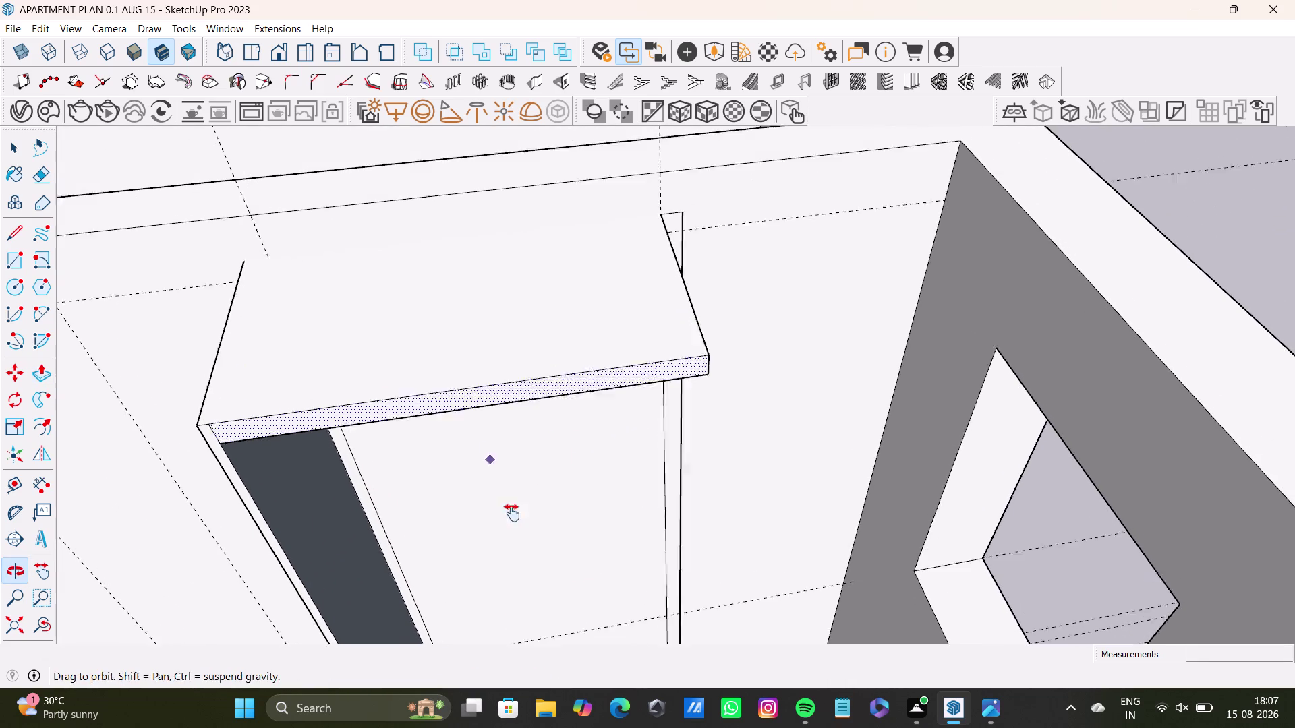
middle_drag(511, 507, 514, 526)
middle_drag(533, 527, 295, 392)
scroll(up, 3)
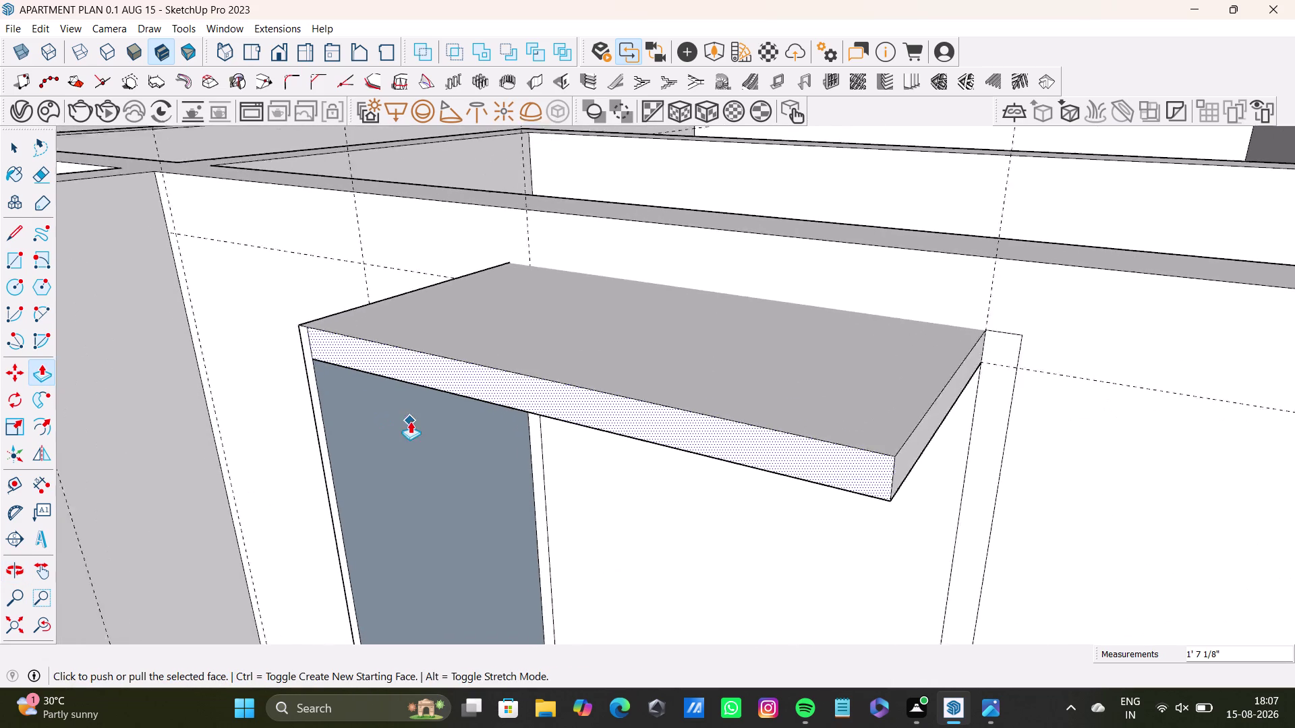
middle_drag(431, 421, 445, 329)
middle_drag(462, 335, 499, 283)
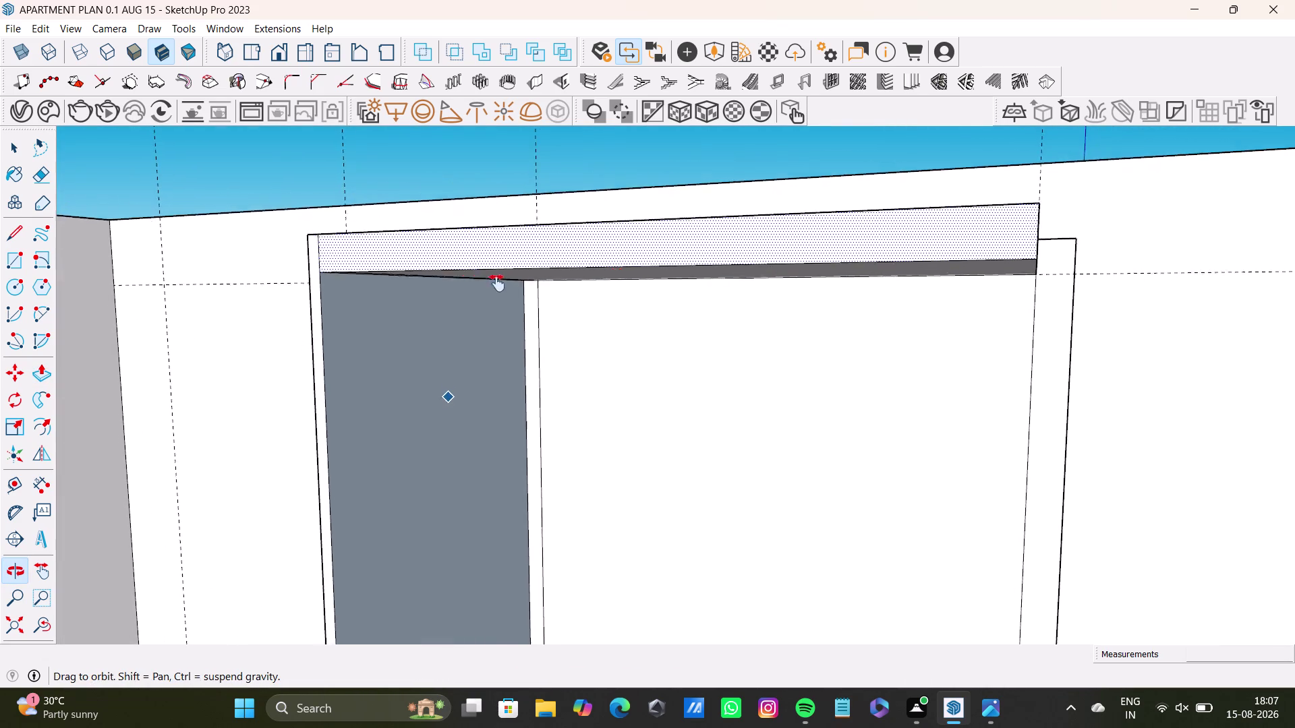
middle_drag(498, 283, 493, 285)
middle_drag(635, 321, 664, 275)
Select the slab's underside face and nudge it with Push/Pull.
key(space)
click(664, 275)
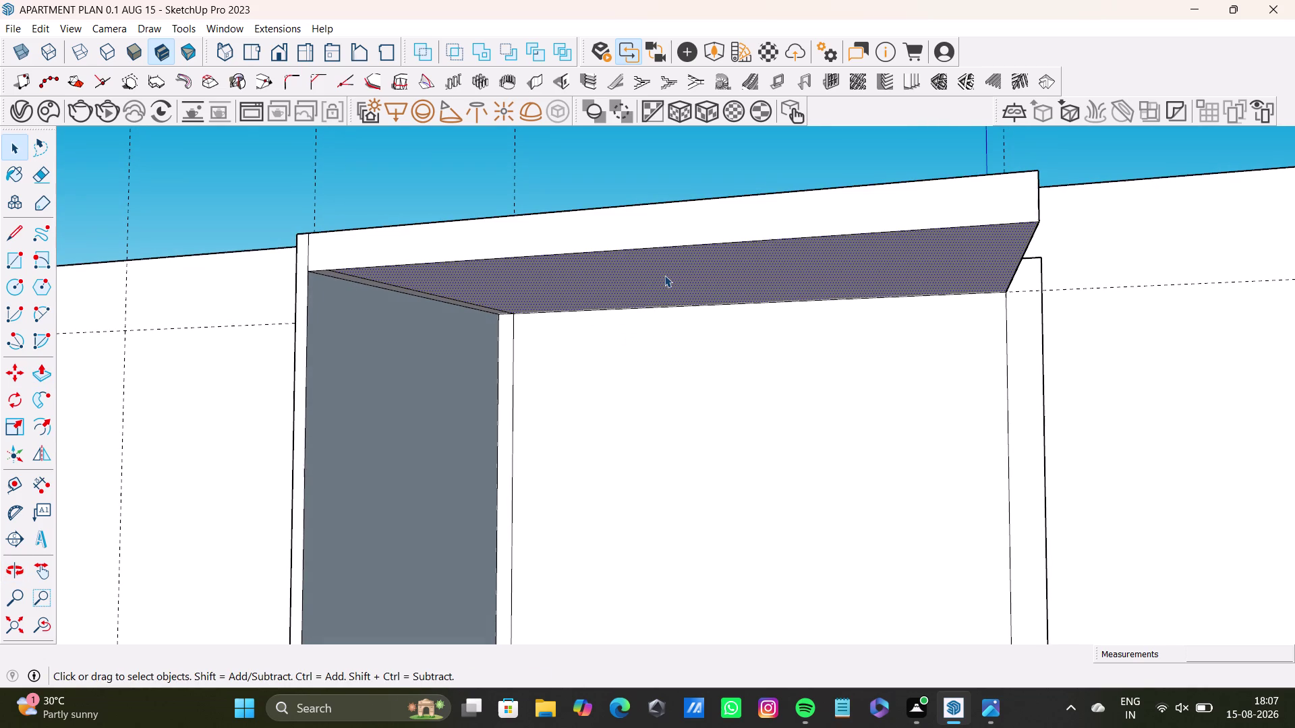
key(p)
drag(665, 275, 663, 246)
key(space)
click(334, 276)
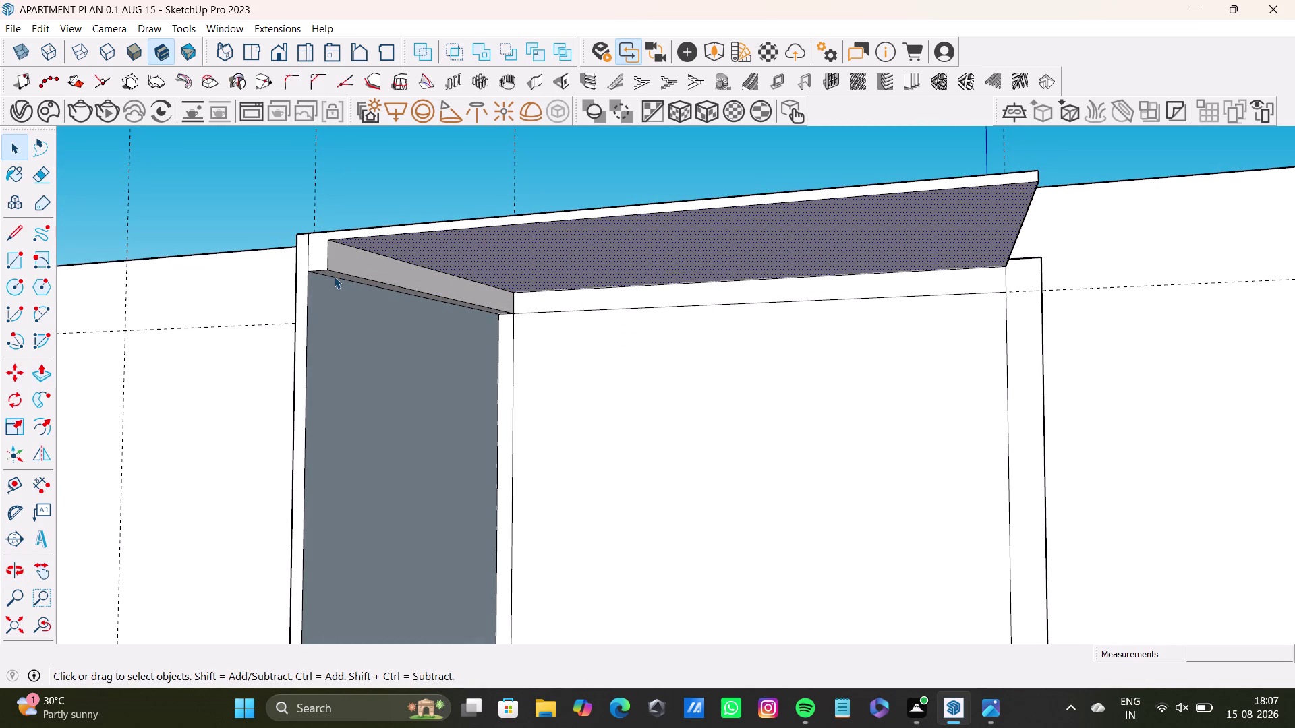
click(334, 276)
scroll(up, 3)
click(335, 276)
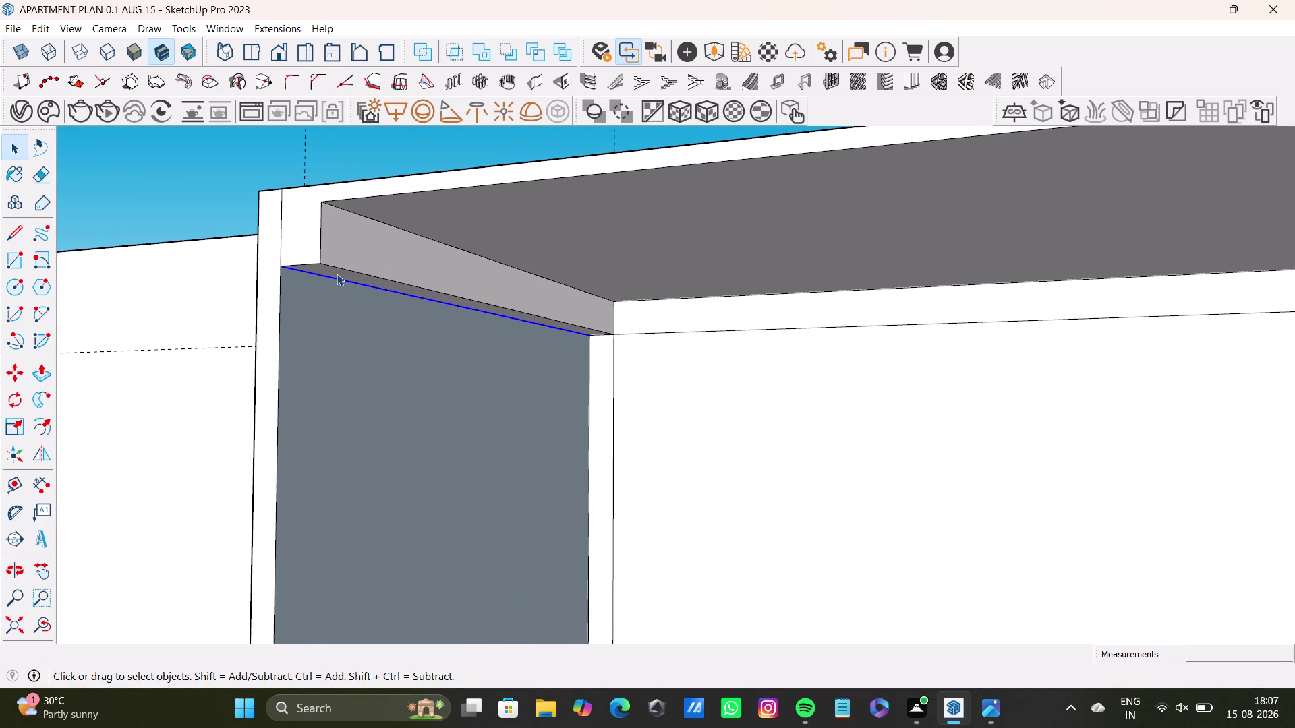
Push the narrow underside strip flush with the slab underside.
double_click(337, 274)
key(p)
drag(340, 273, 339, 263)
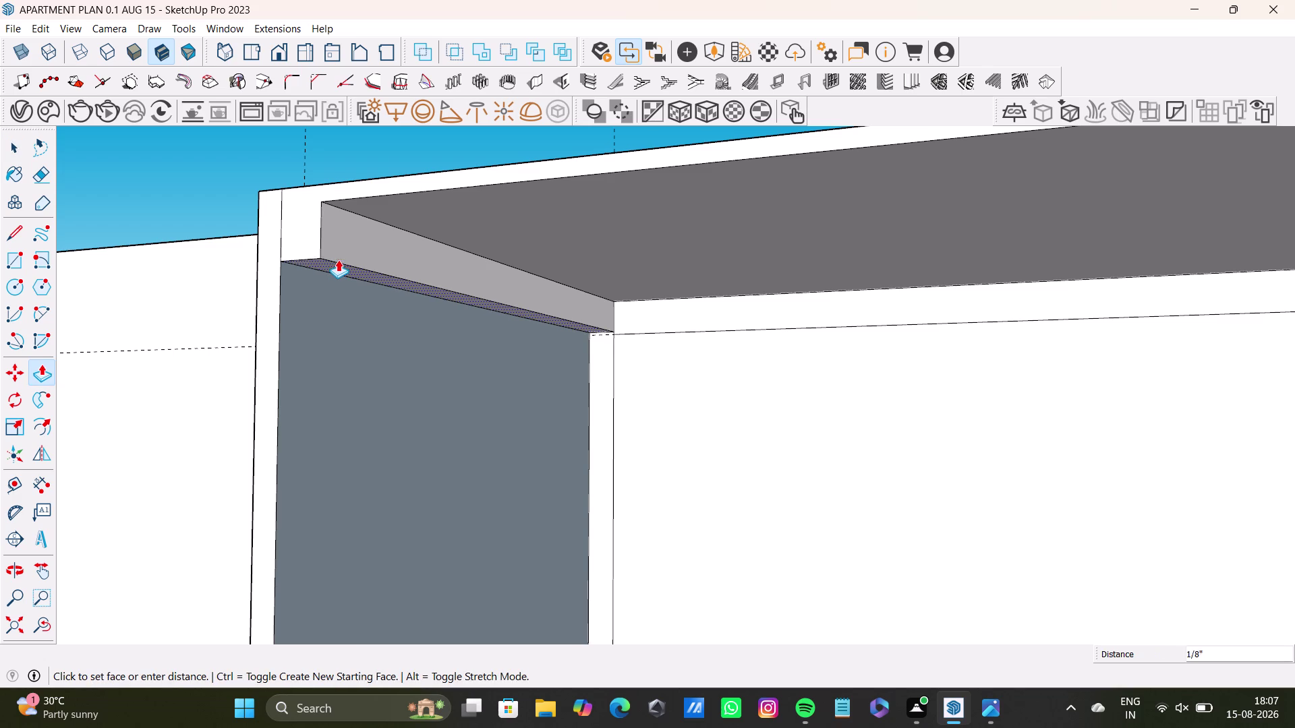
drag(338, 262, 328, 209)
key(space)
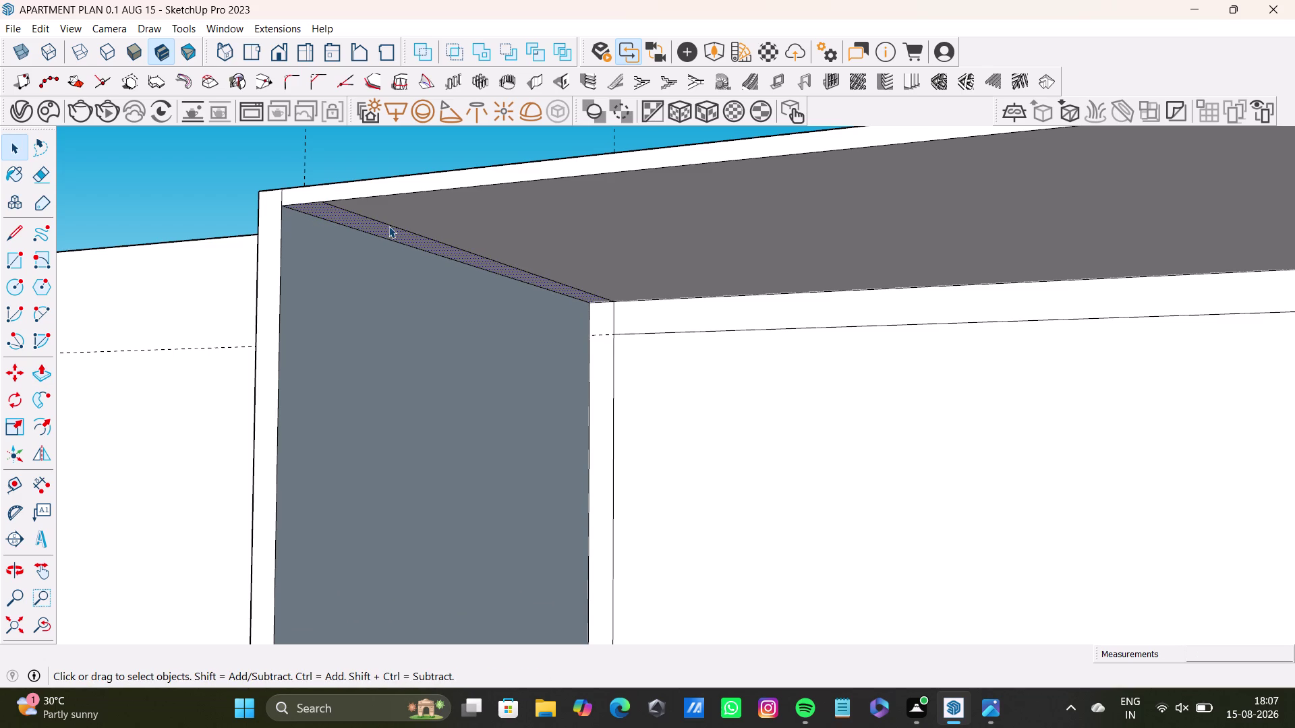
Delete the leftover thin strip and the stray corner edges.
click(389, 227)
key(Delete)
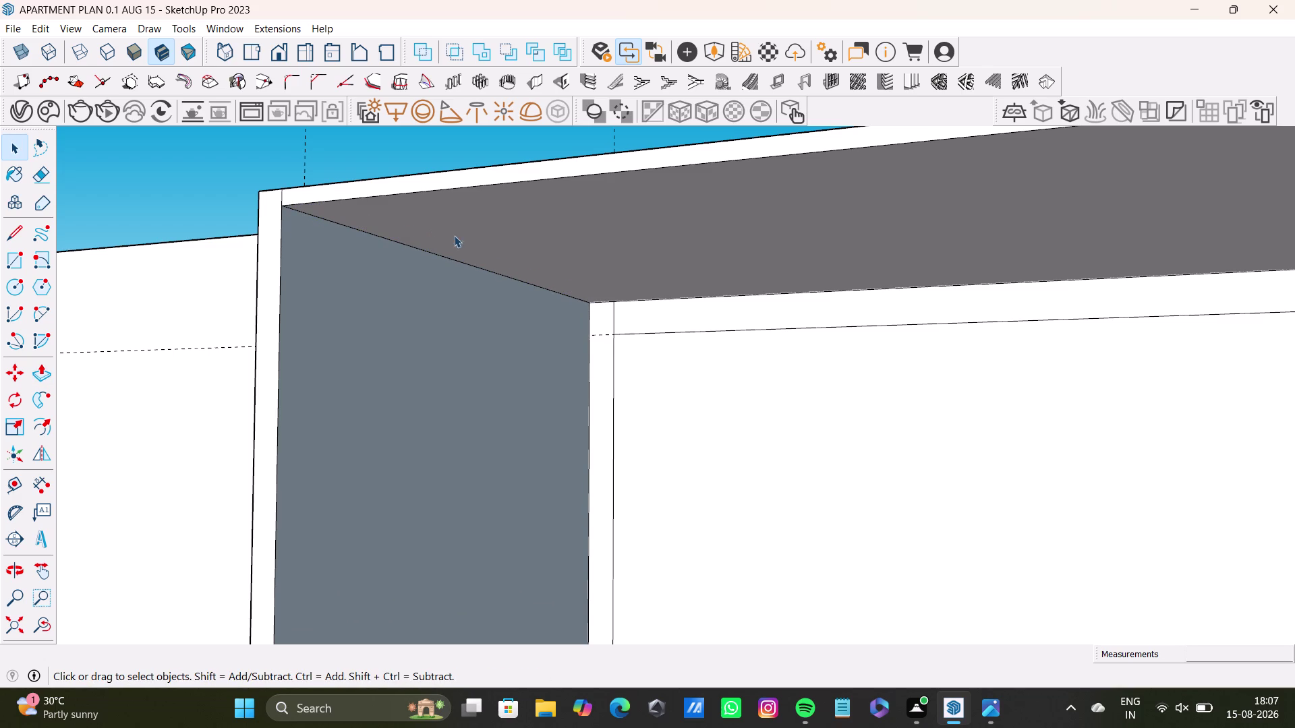
click(614, 322)
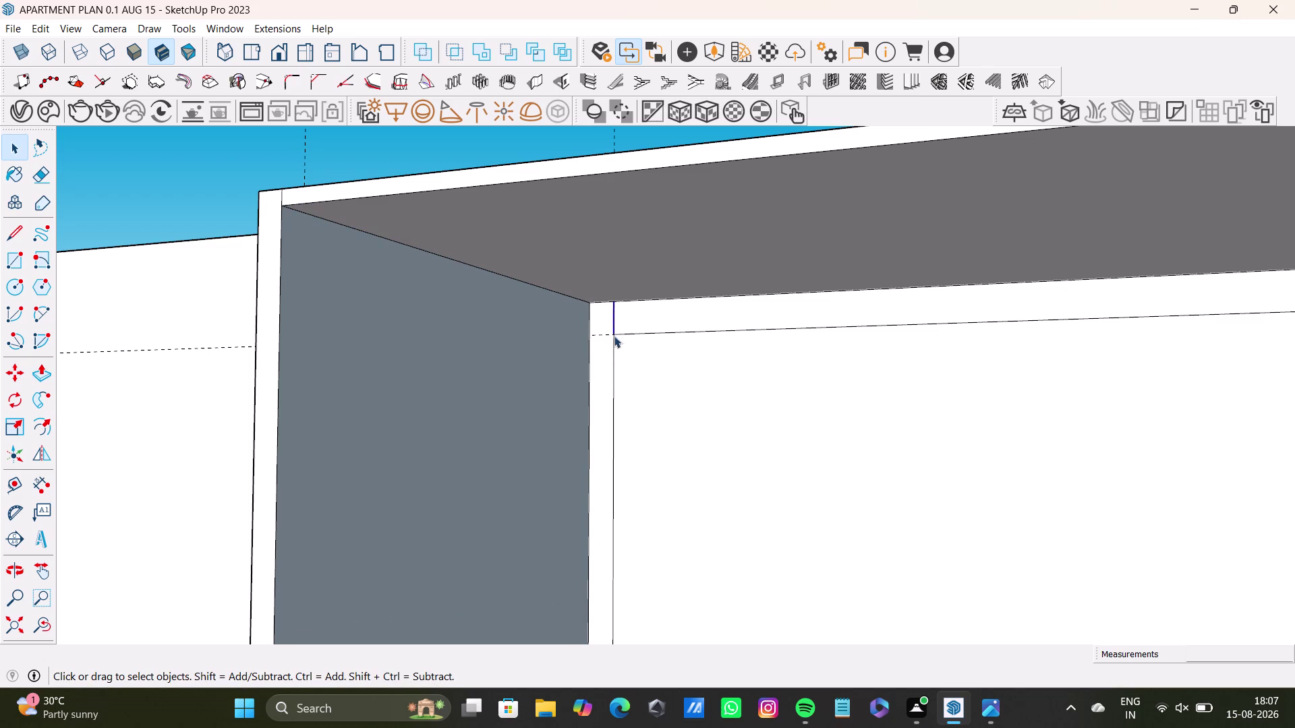
key(Delete)
click(612, 362)
key(Delete)
scroll(down, 3)
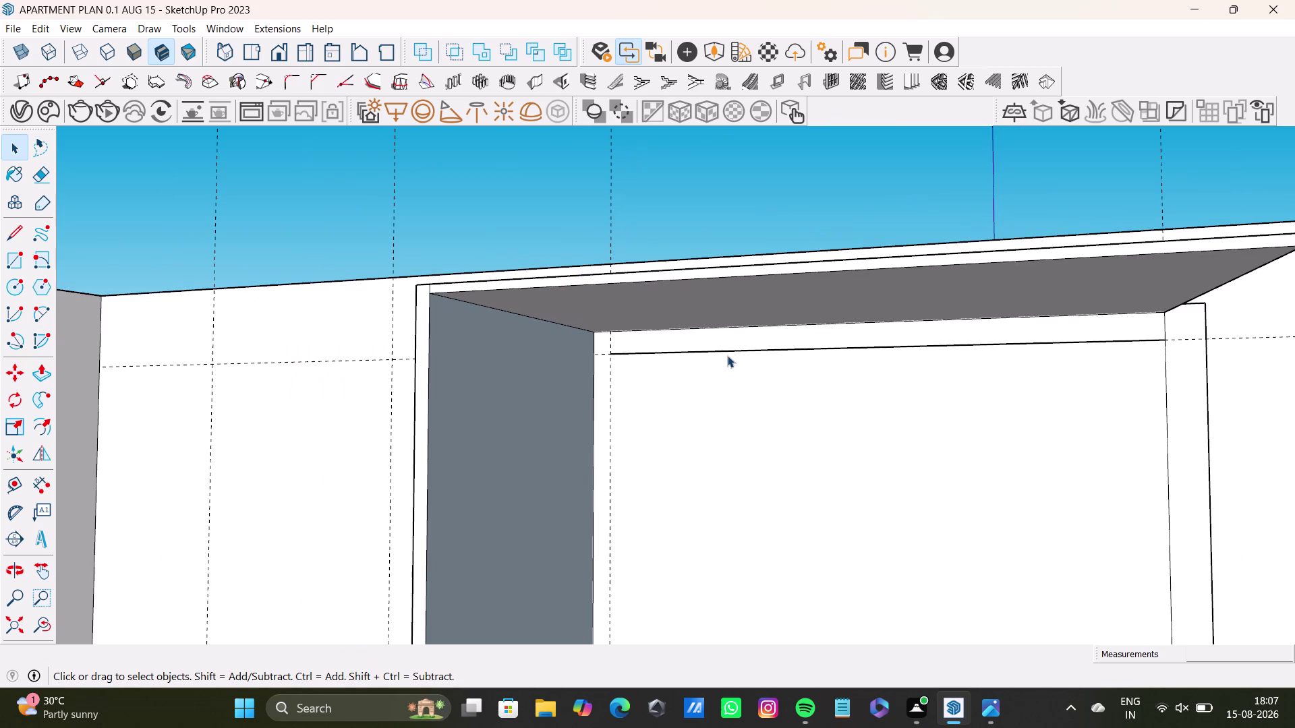
click(740, 352)
key(Delete)
scroll(down, 3)
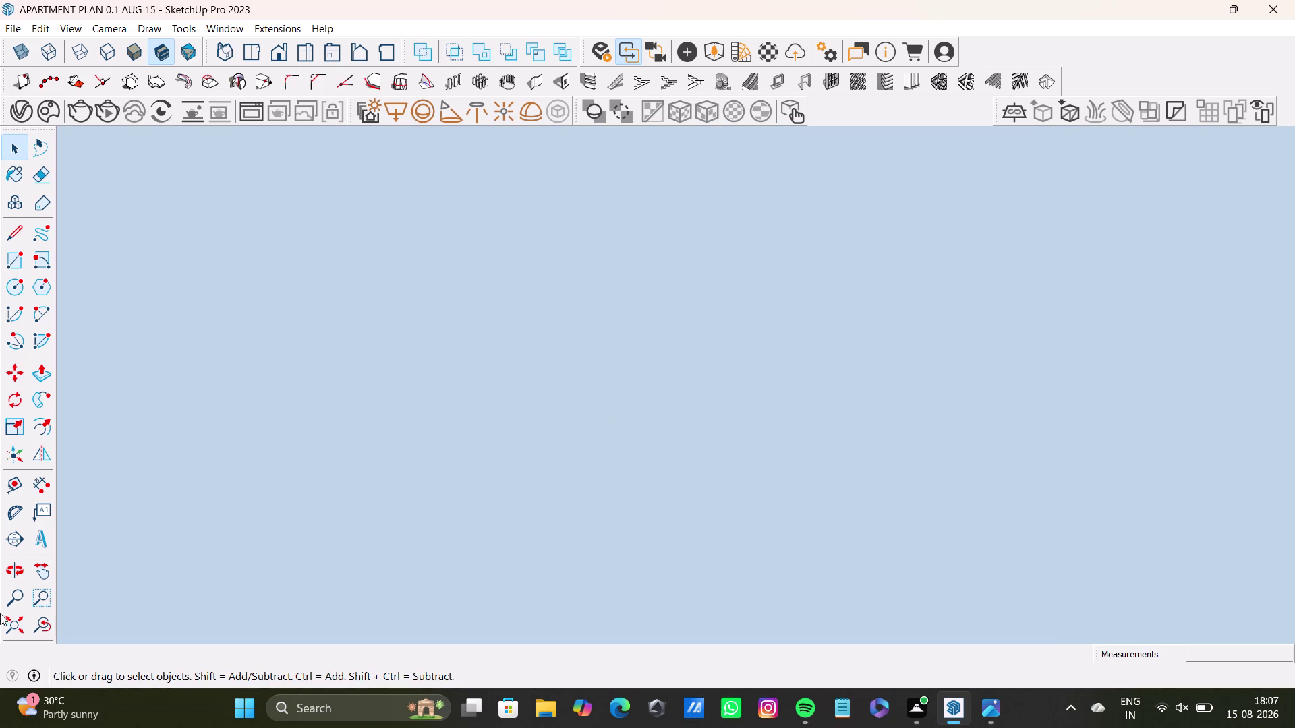
click(9, 628)
middle_drag(710, 483, 719, 727)
scroll(up, 3)
middle_drag(1005, 428, 908, 423)
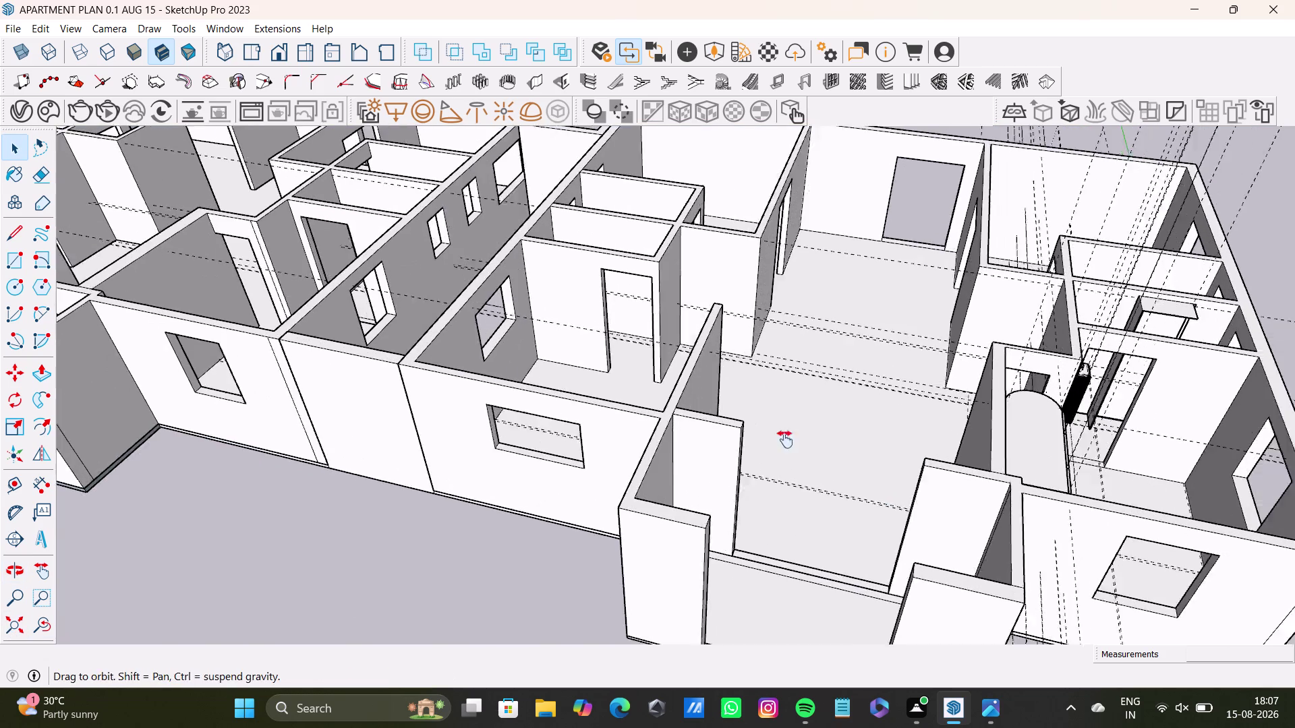
middle_drag(909, 423, 478, 583)
scroll(up, 3)
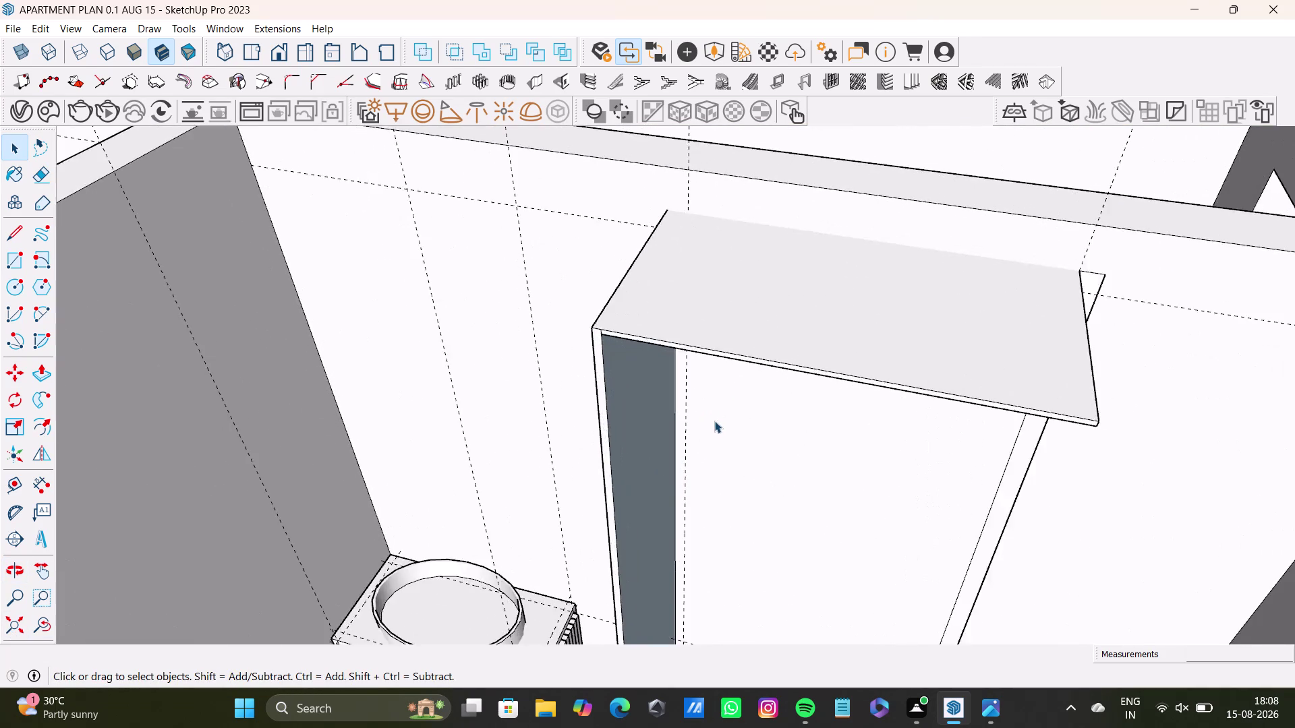
scroll(up, 3)
middle_drag(715, 420, 698, 419)
scroll(up, 3)
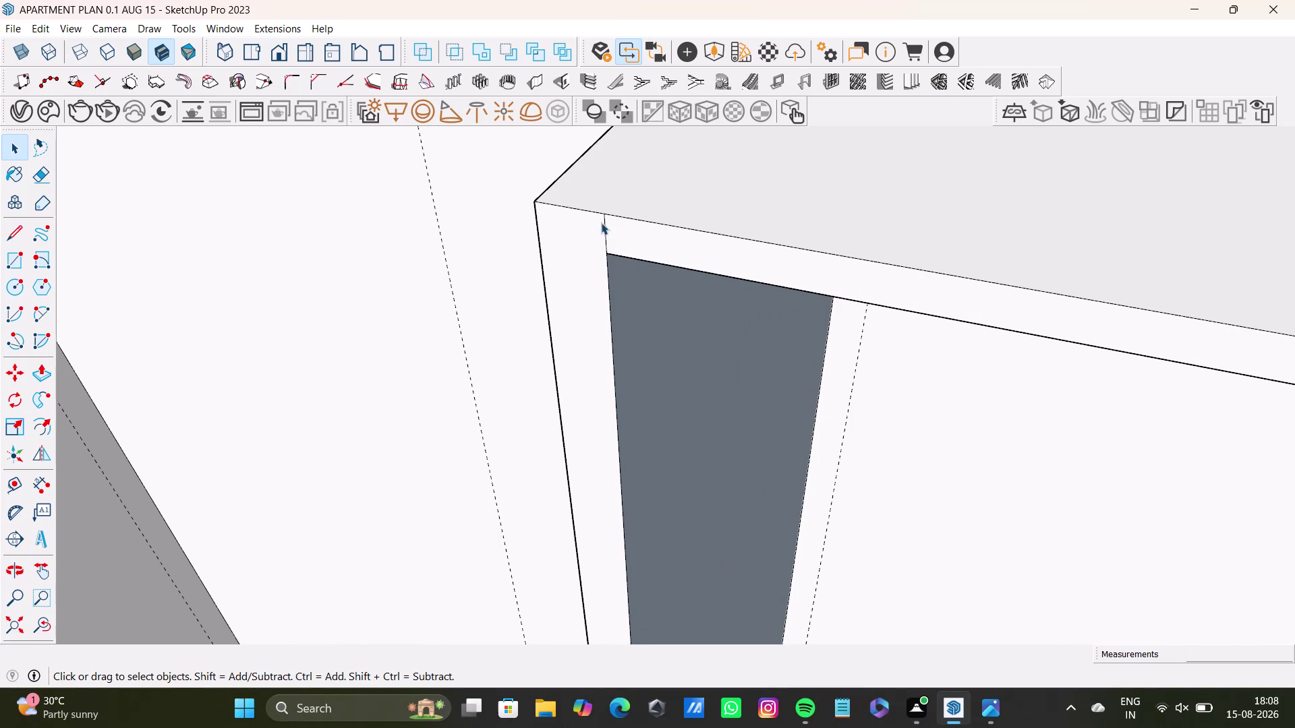
click(605, 231)
key(Delete)
scroll(down, 3)
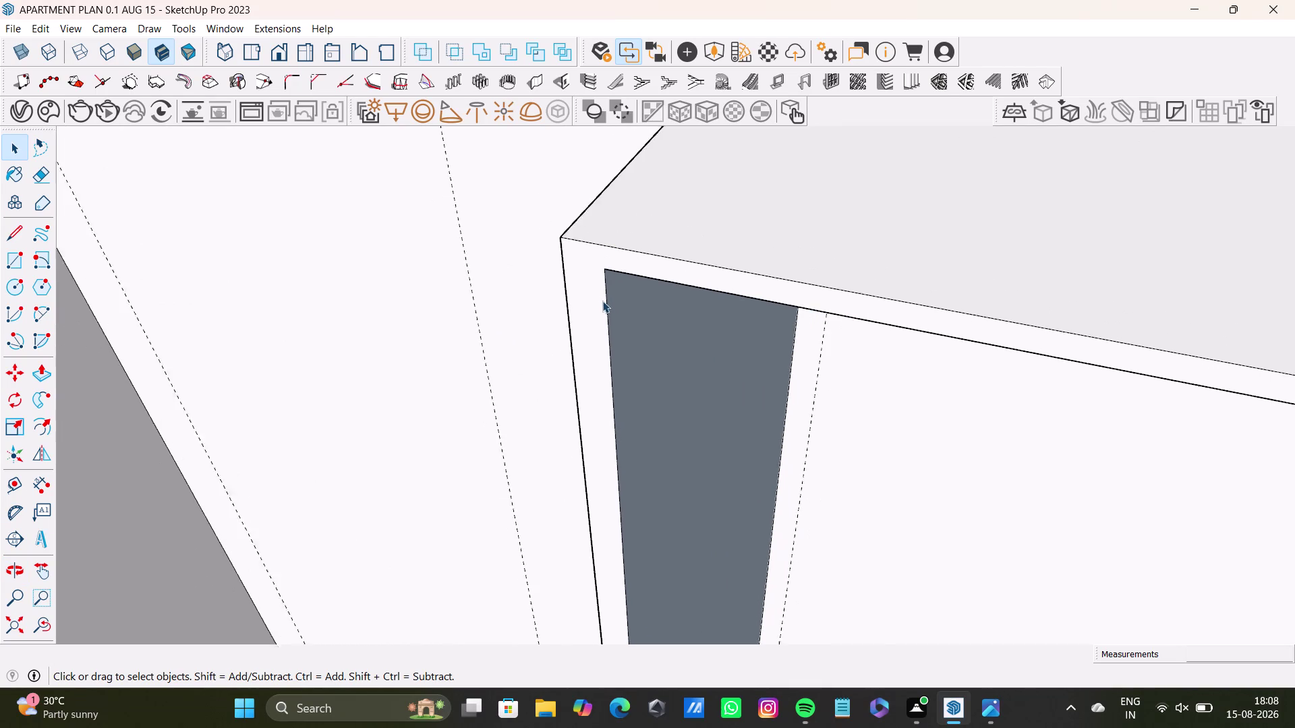
scroll(down, 3)
middle_drag(790, 406, 421, 312)
scroll(down, 3)
middle_drag(656, 421, 656, 423)
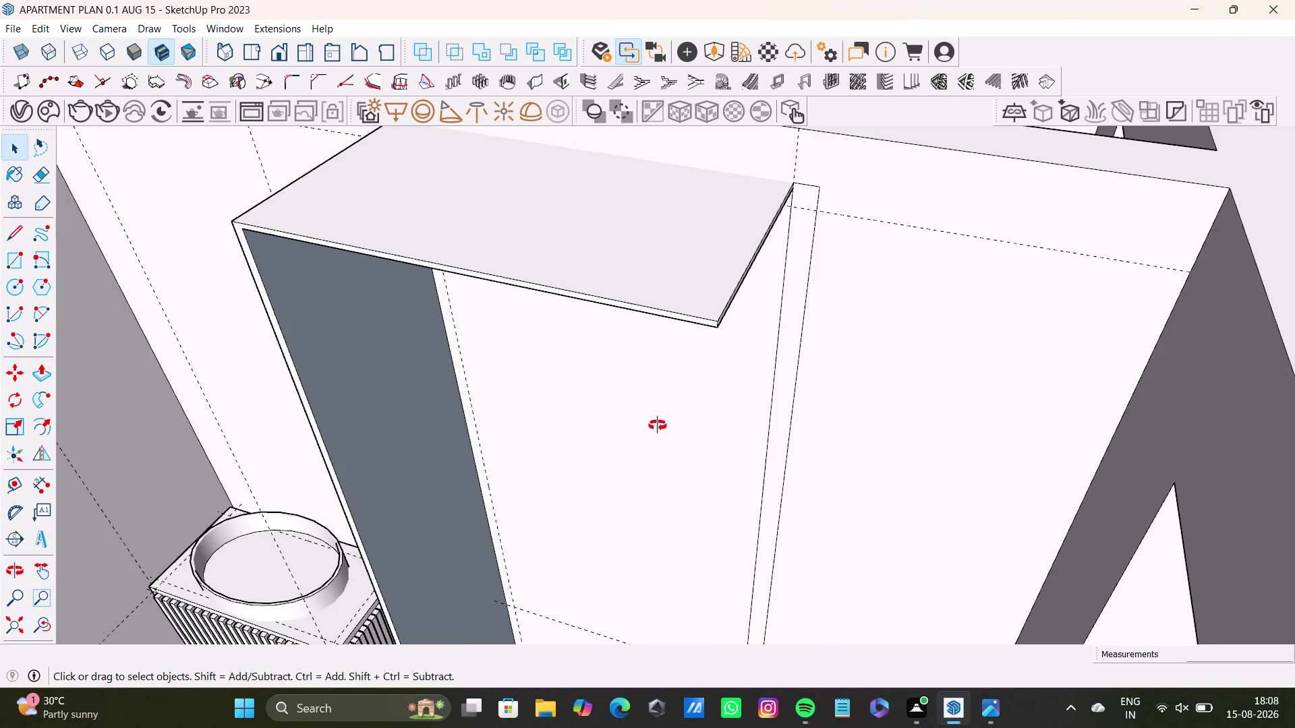
middle_drag(656, 423, 655, 272)
middle_drag(669, 362, 830, 464)
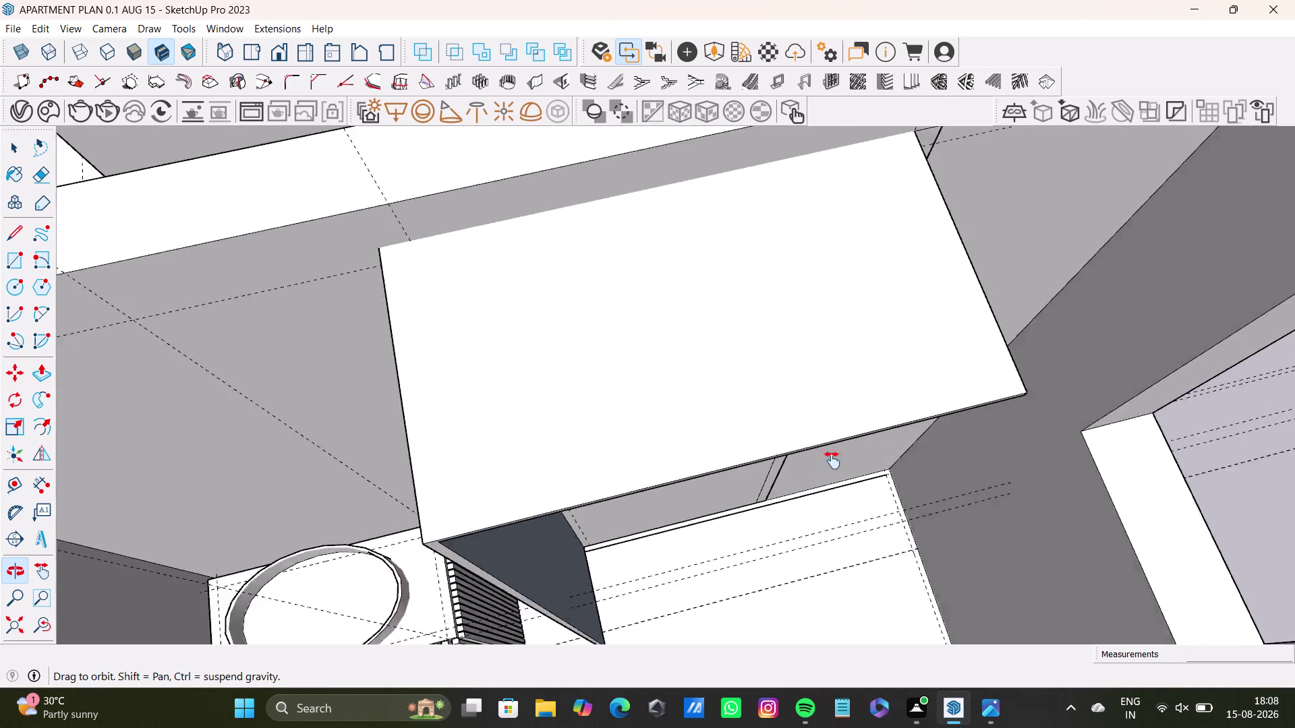
middle_drag(830, 464, 835, 355)
middle_drag(788, 467, 1001, 519)
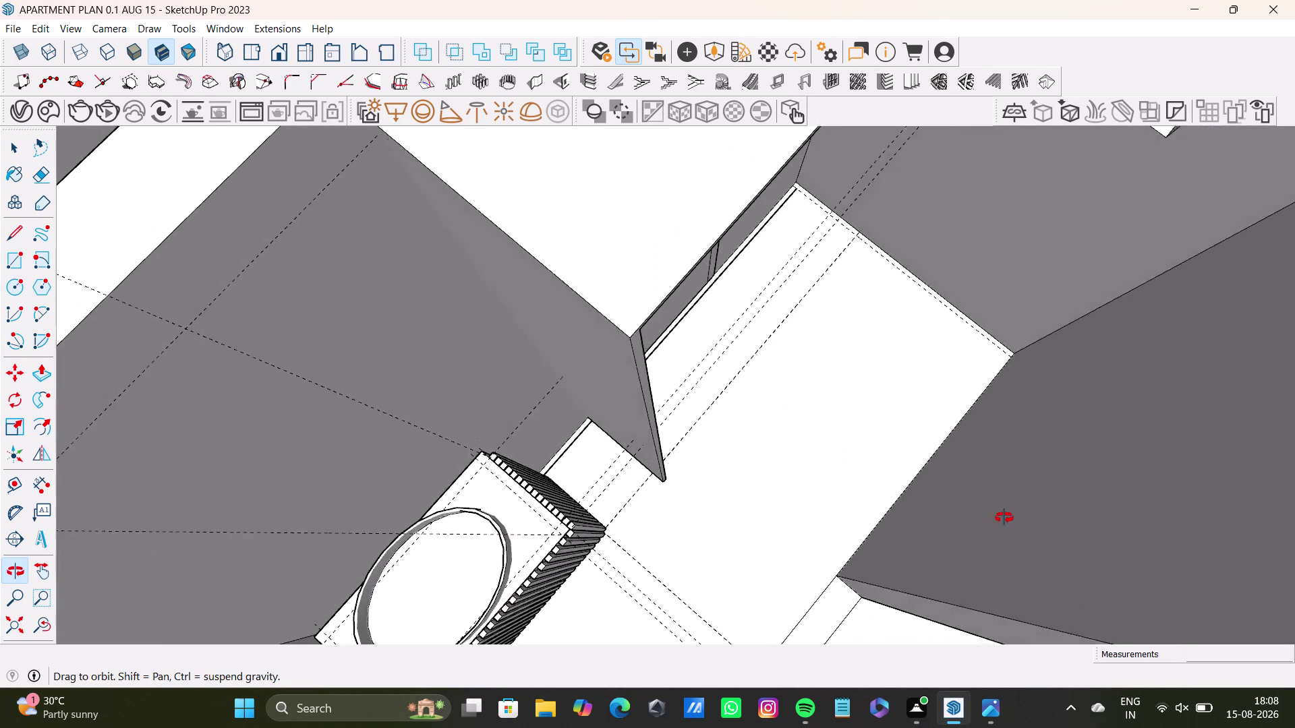
middle_drag(1001, 519, 605, 487)
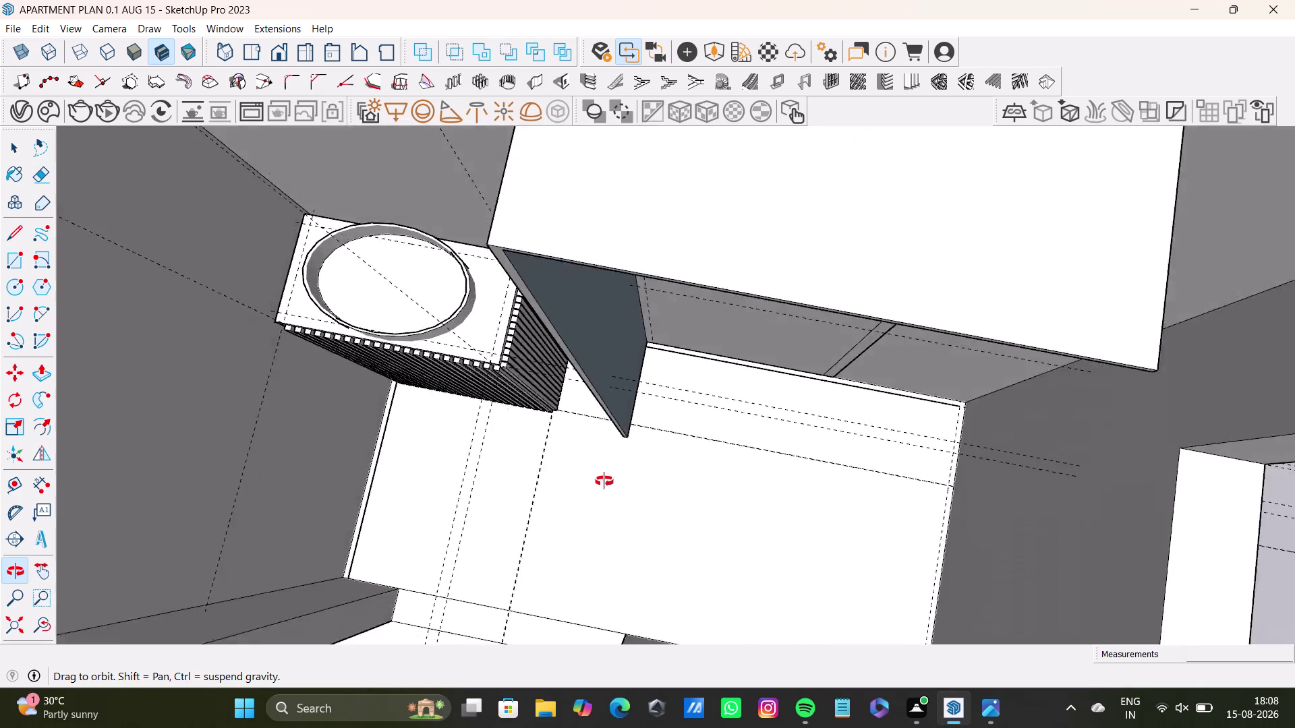
middle_drag(605, 488, 499, 407)
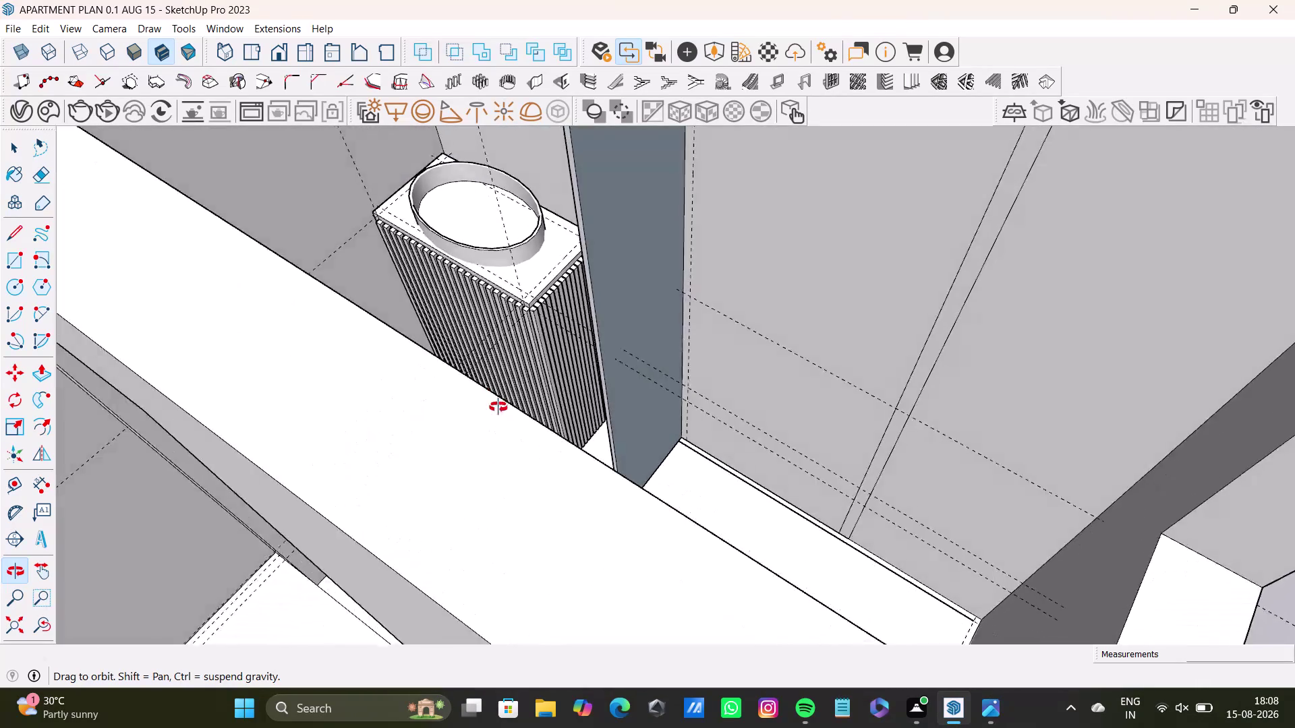
middle_drag(499, 407, 540, 526)
scroll(up, 3)
middle_drag(607, 495, 670, 368)
scroll(down, 3)
scroll(up, 3)
middle_drag(534, 374, 529, 534)
middle_drag(541, 408, 550, 487)
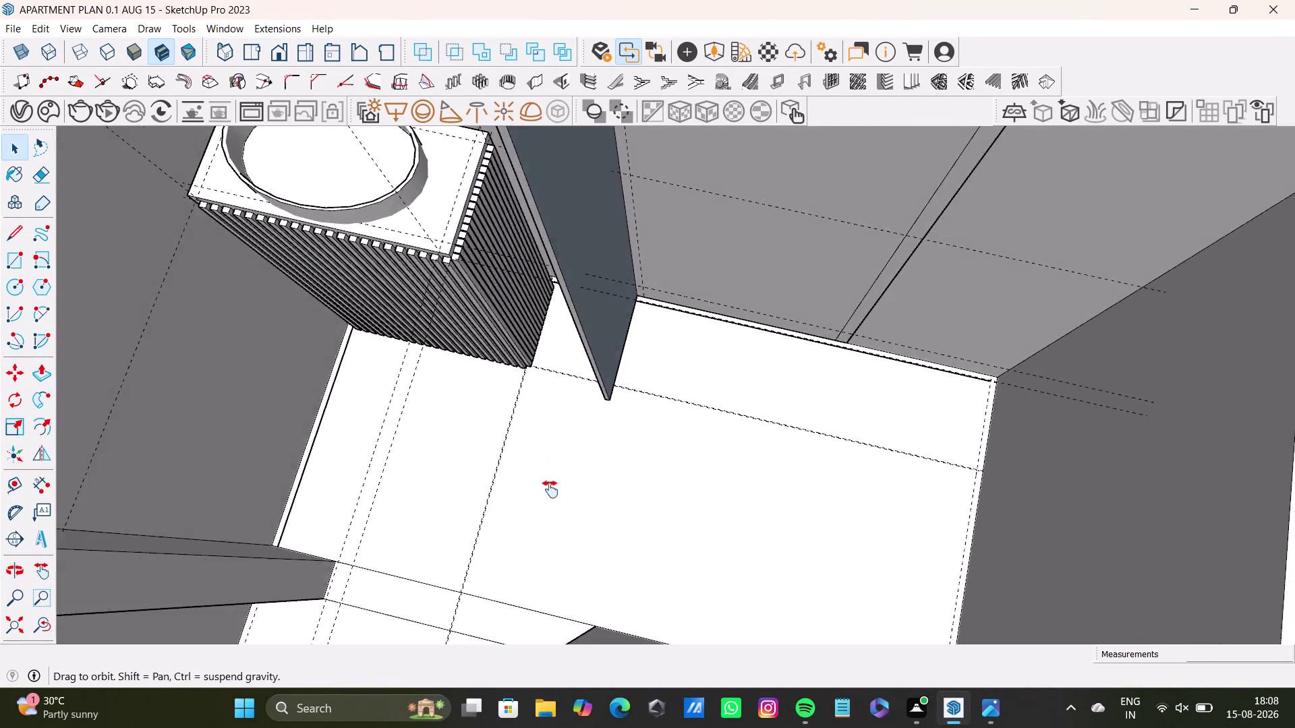
middle_drag(550, 486, 551, 513)
scroll(up, 3)
Push the partition's narrow edge face outward past the basin.
click(606, 261)
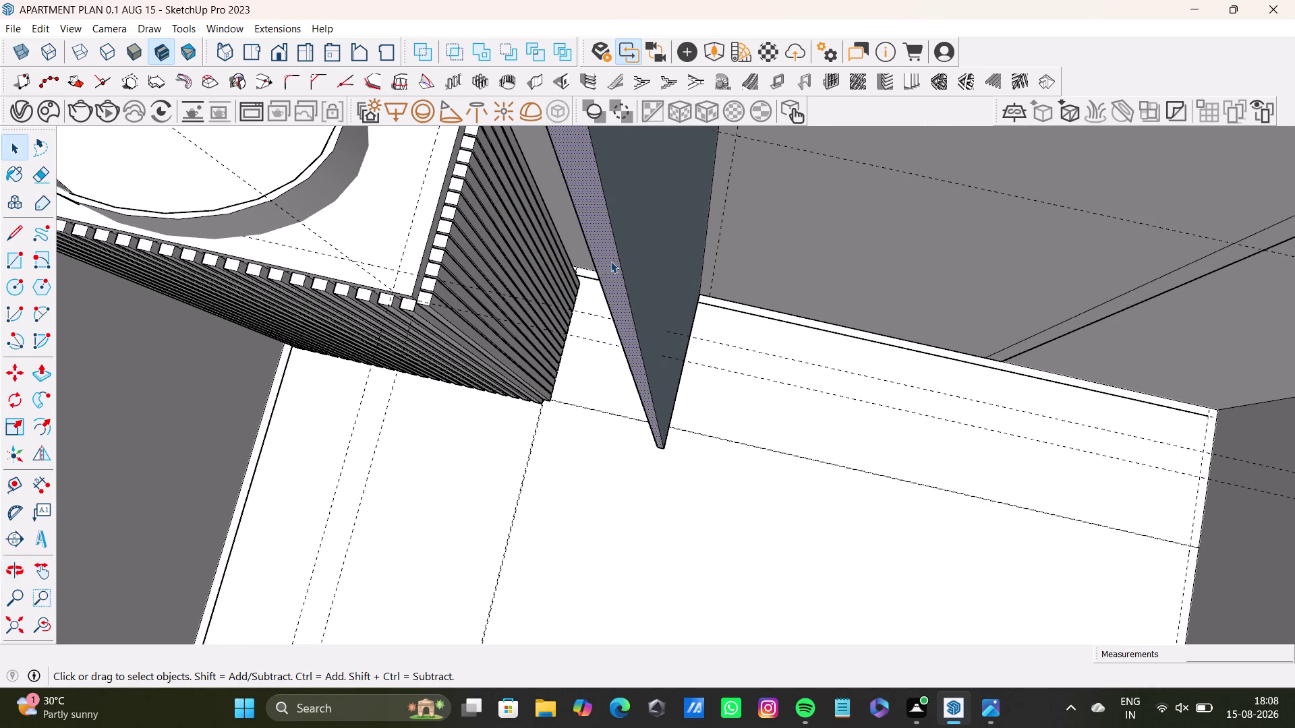
key(p)
drag(594, 262, 540, 438)
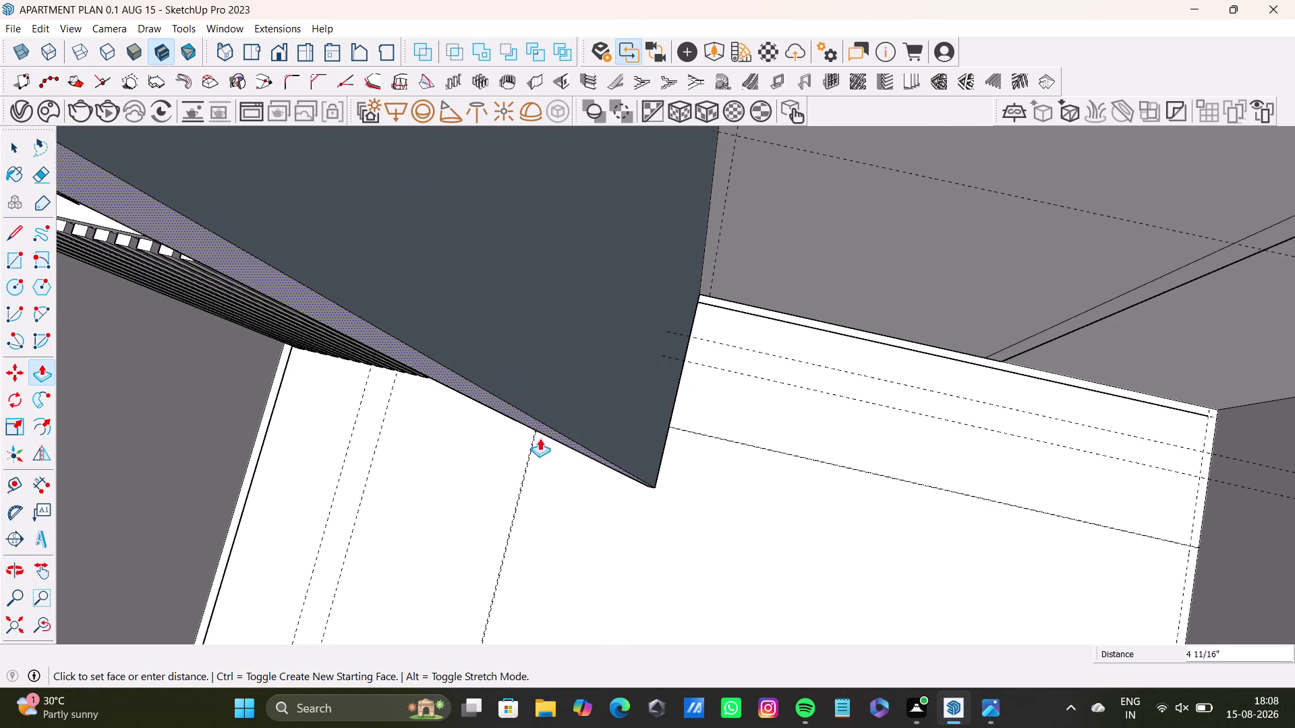
drag(540, 438, 538, 441)
key(space)
scroll(down, 3)
Orbit to inspect the extended partition and slab from above.
middle_drag(555, 454, 766, 376)
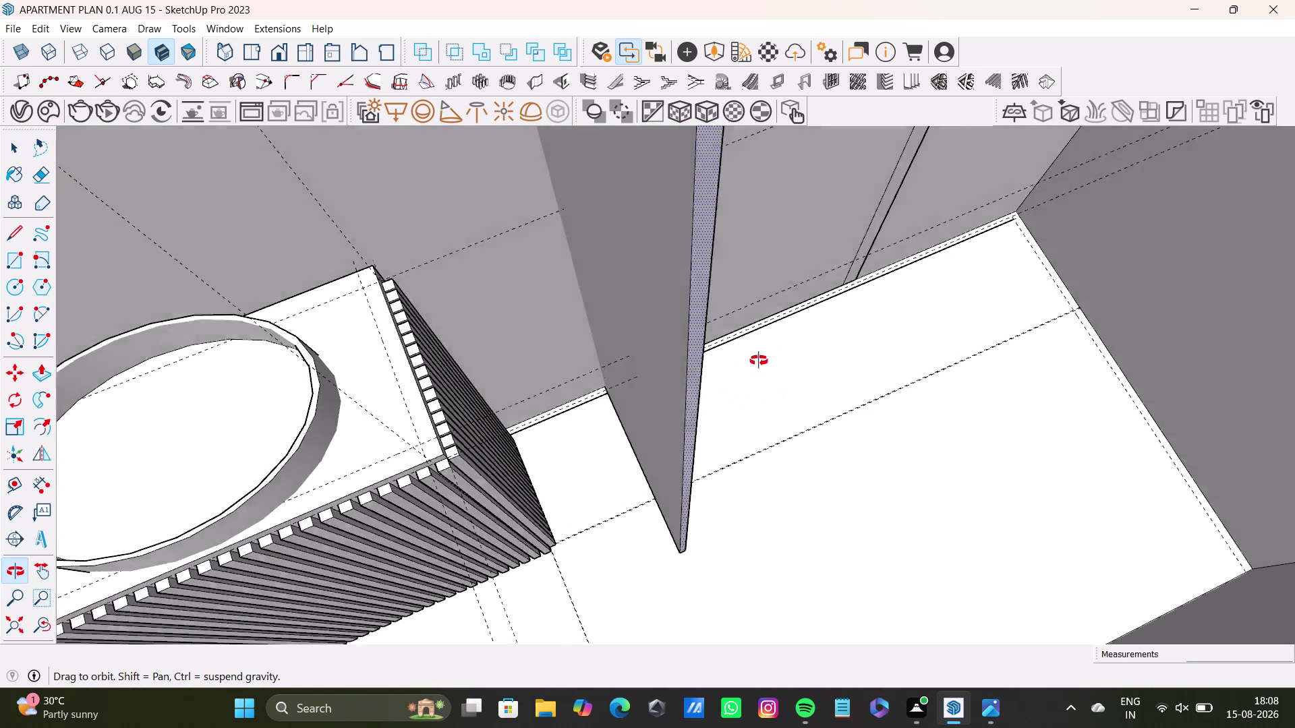
middle_drag(765, 376, 742, 344)
scroll(down, 3)
middle_drag(720, 383, 860, 402)
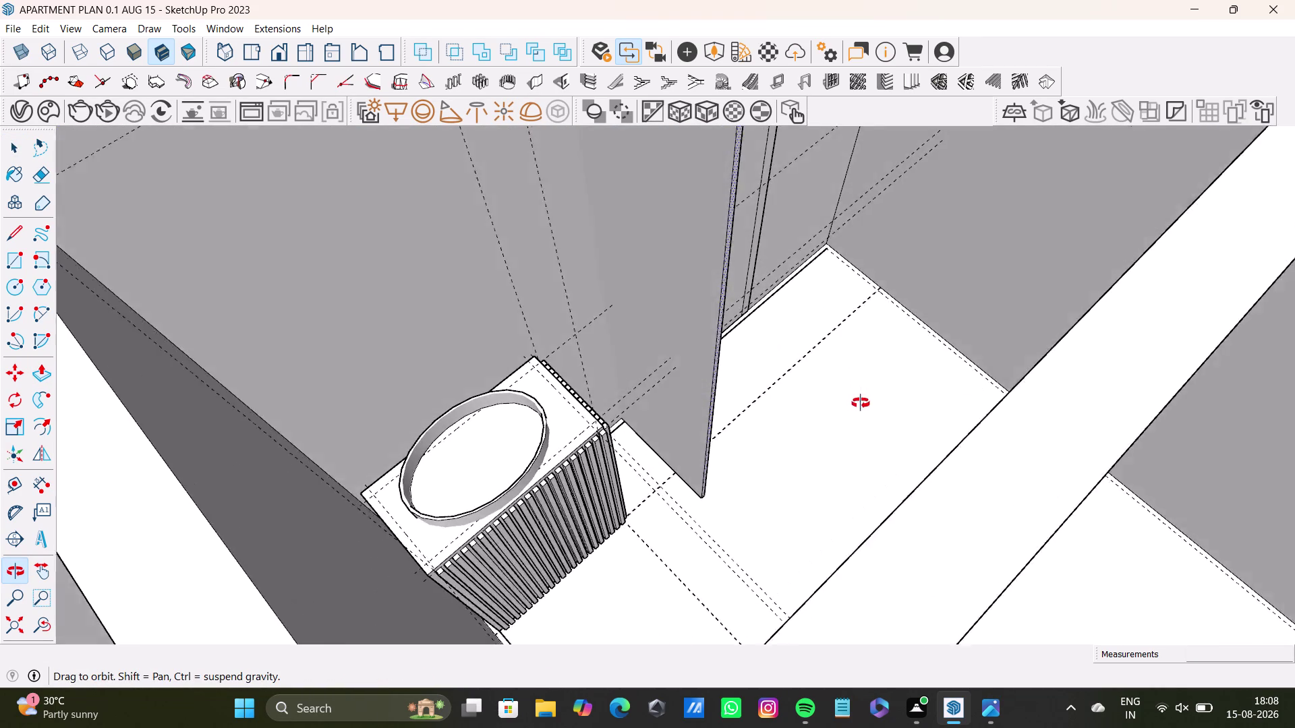
middle_drag(860, 402, 471, 483)
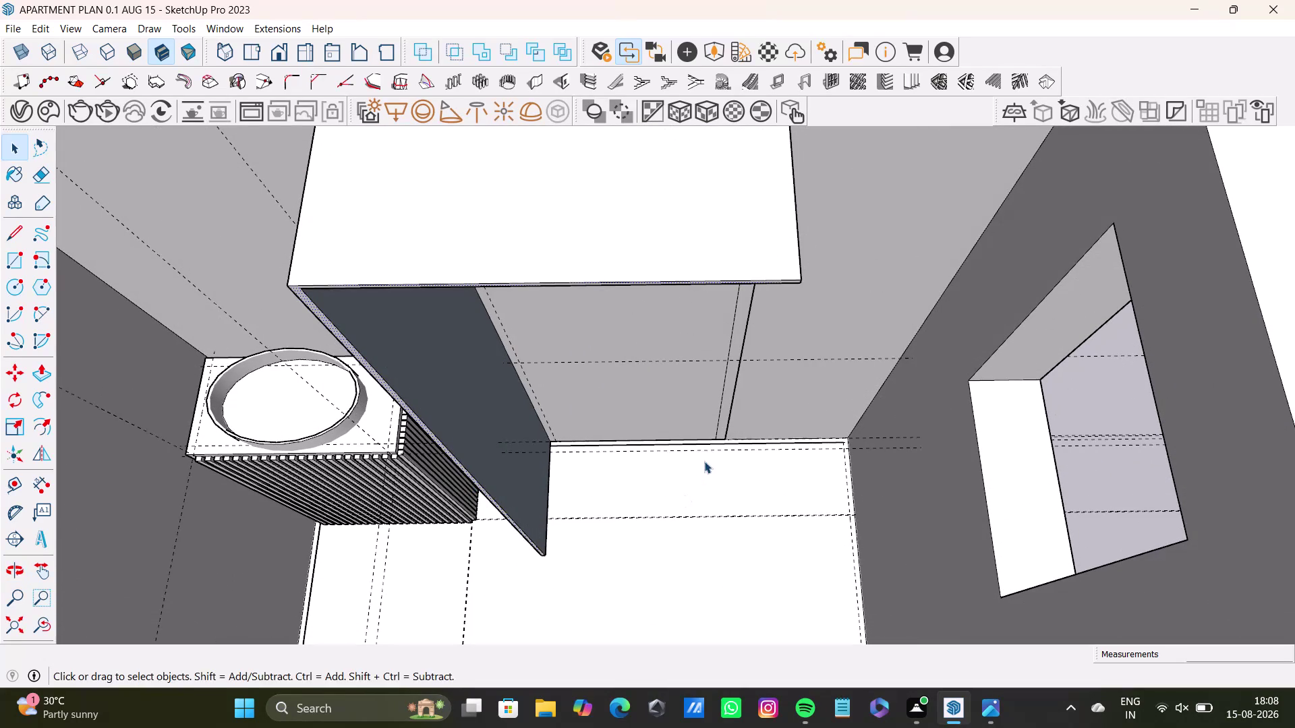
middle_drag(753, 460, 541, 453)
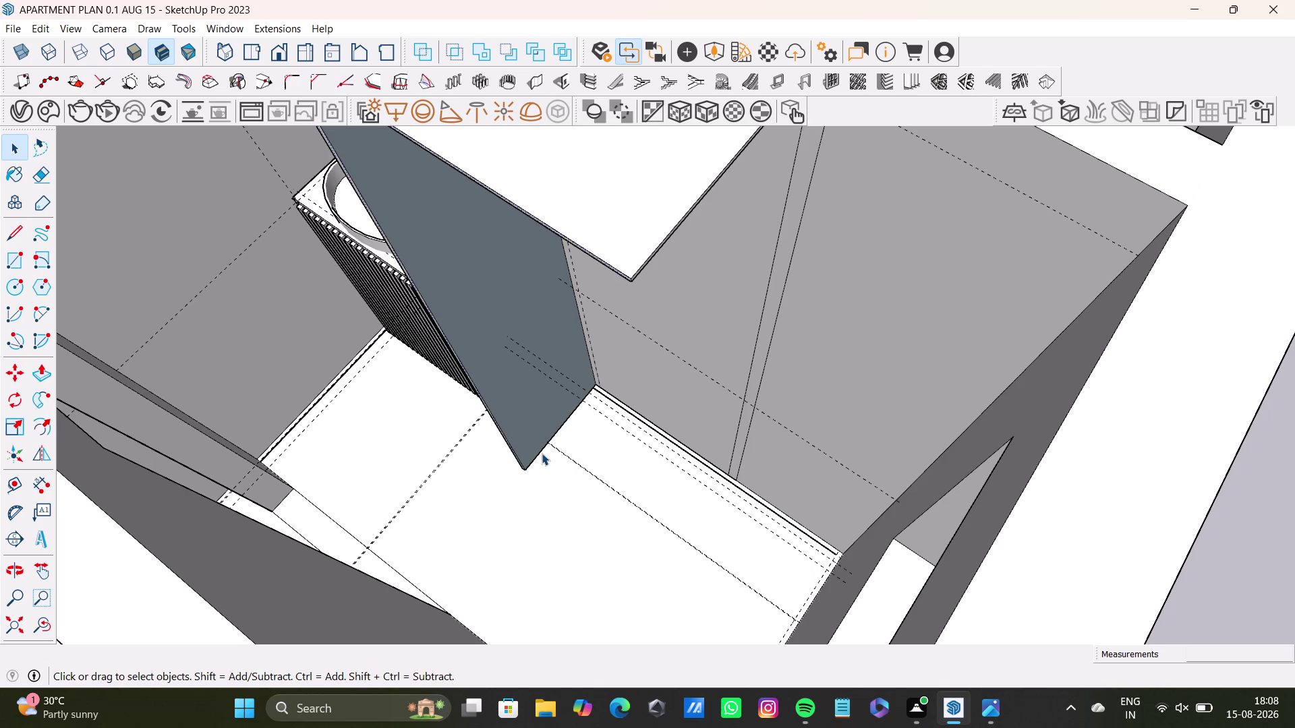
Frame the partition panel's base beside the slatted panel and pick the Rectangle tool.
scroll(up, 3)
scroll(up, 3)
middle_drag(503, 469, 737, 428)
middle_drag(718, 557, 946, 521)
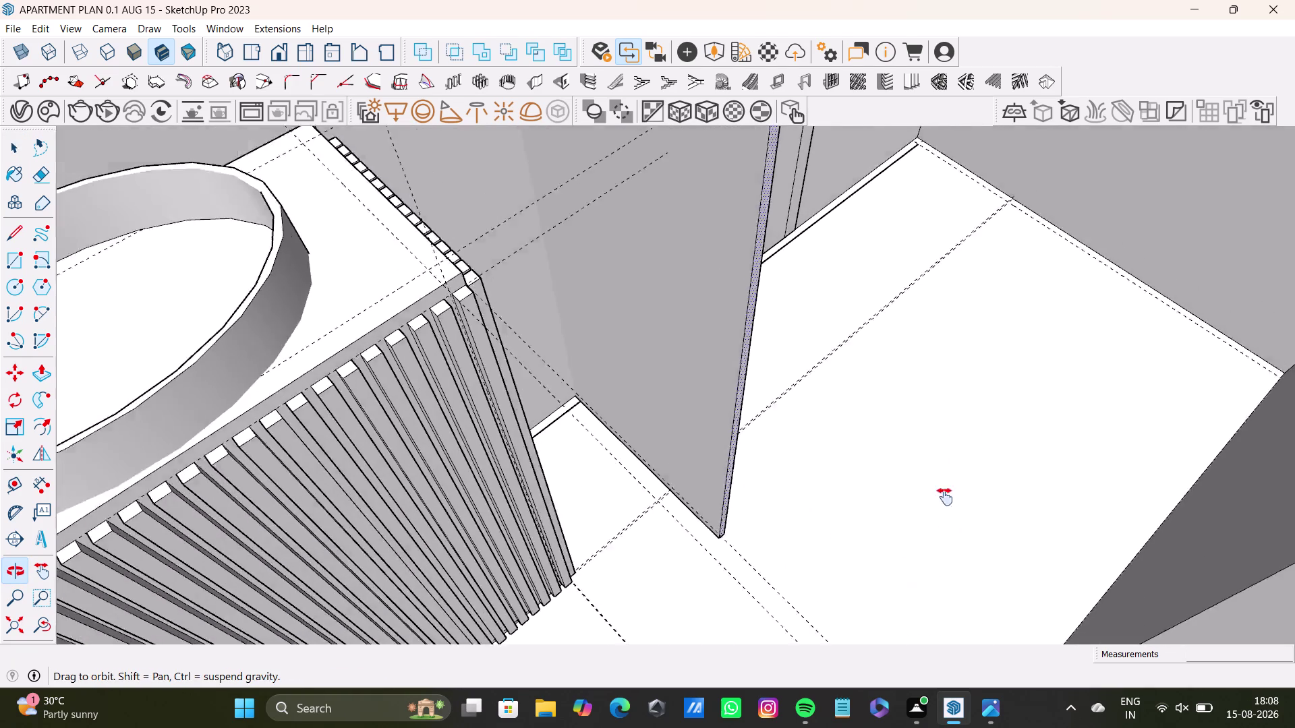
middle_drag(946, 521, 923, 457)
middle_drag(858, 502, 970, 457)
scroll(up, 3)
middle_drag(760, 474, 678, 447)
click(17, 265)
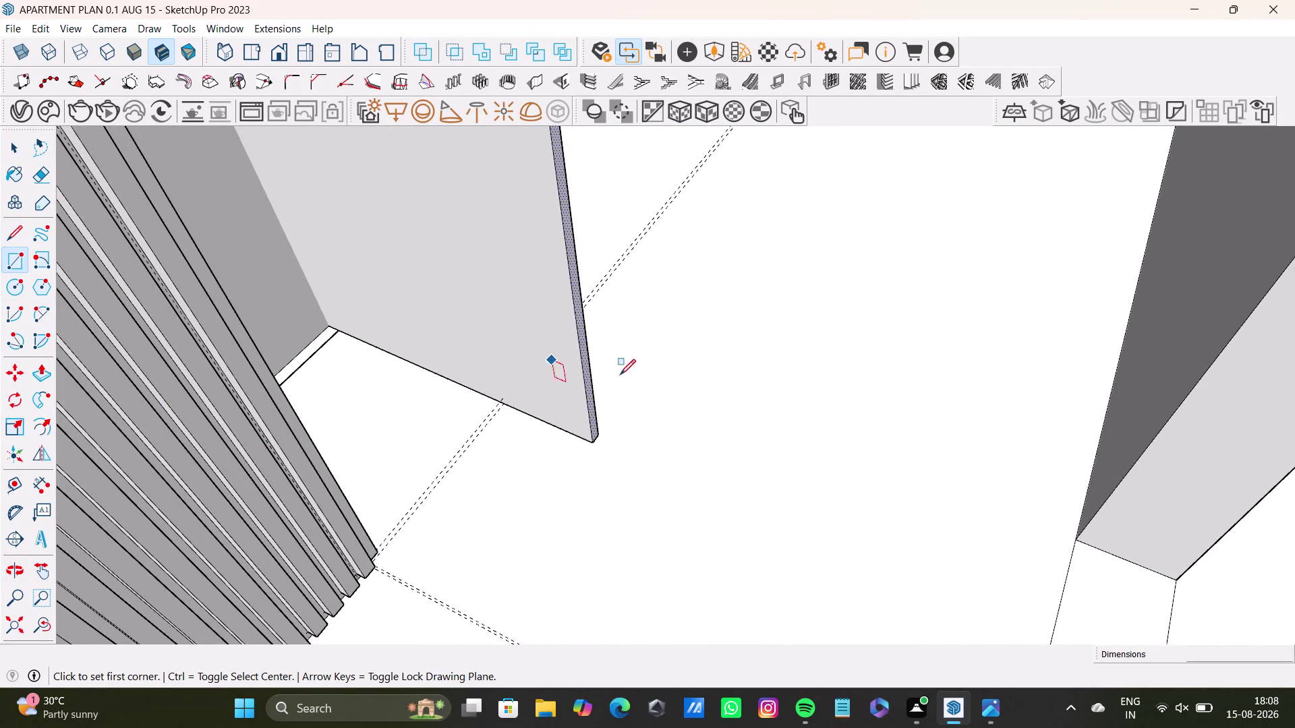
scroll(up, 3)
scroll(up, 3)
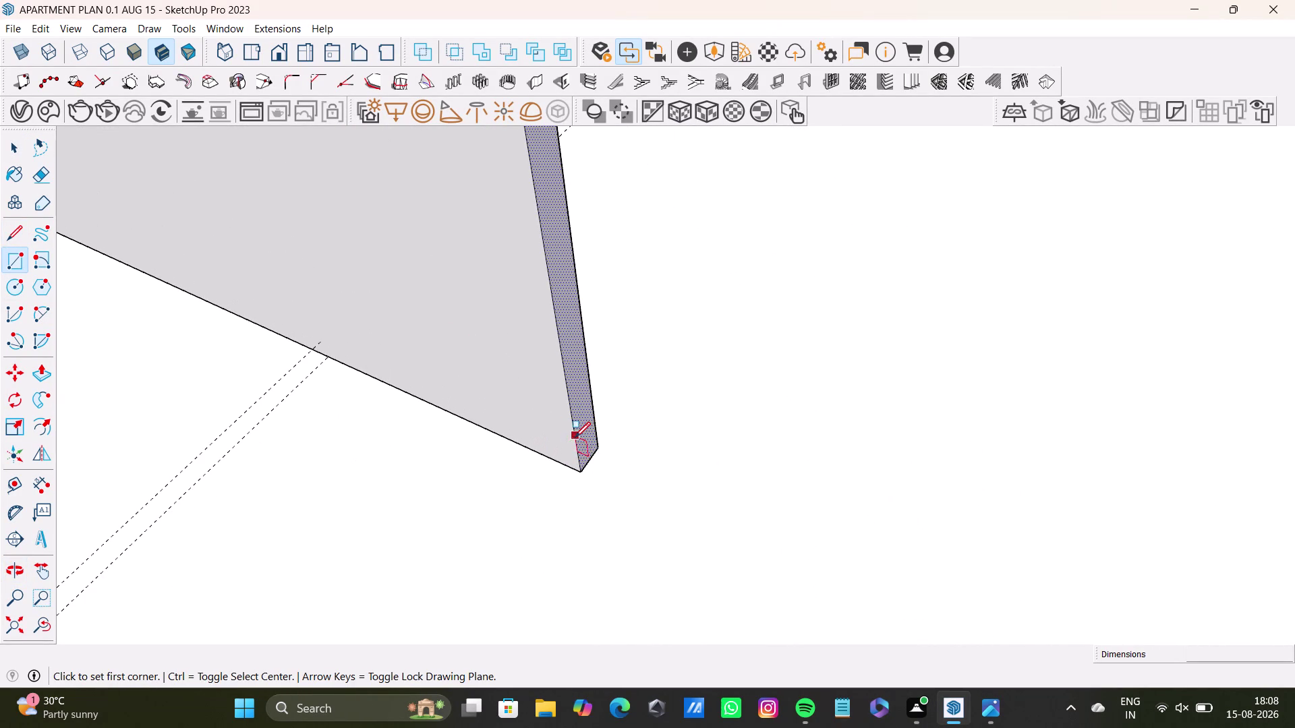
key(space)
click(15, 227)
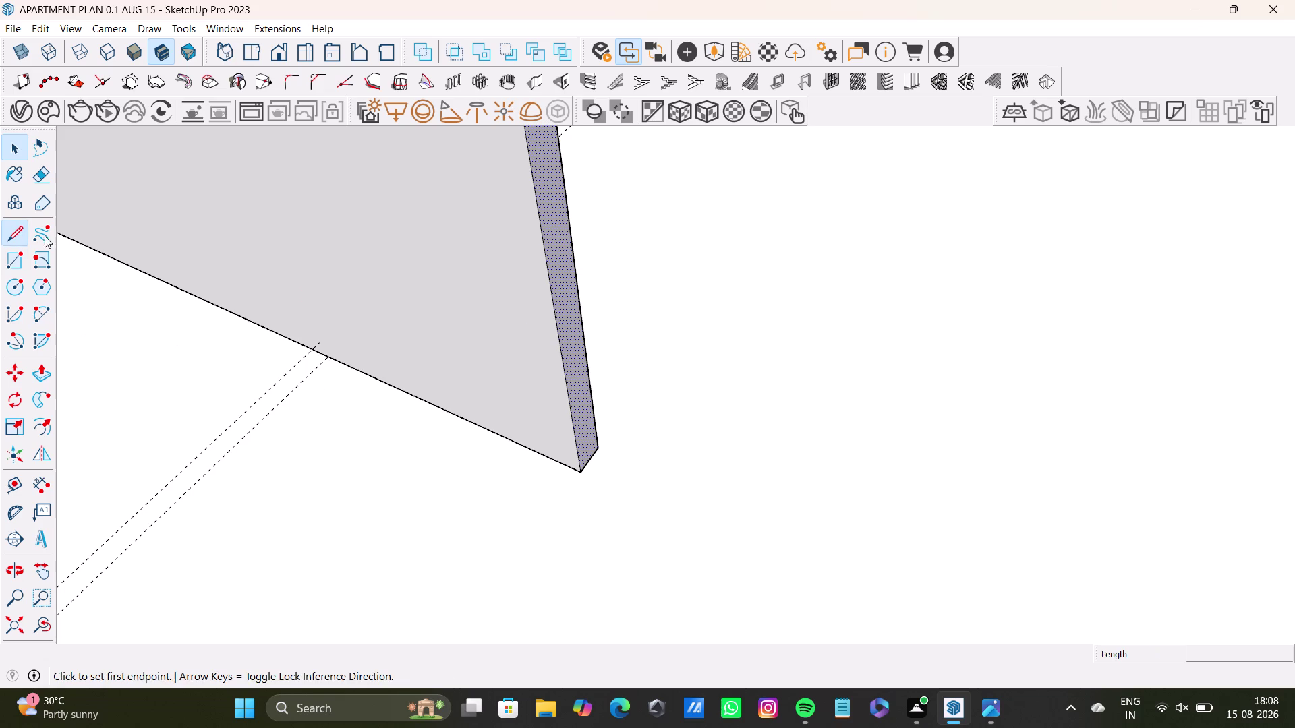
scroll(up, 3)
middle_drag(648, 454, 578, 463)
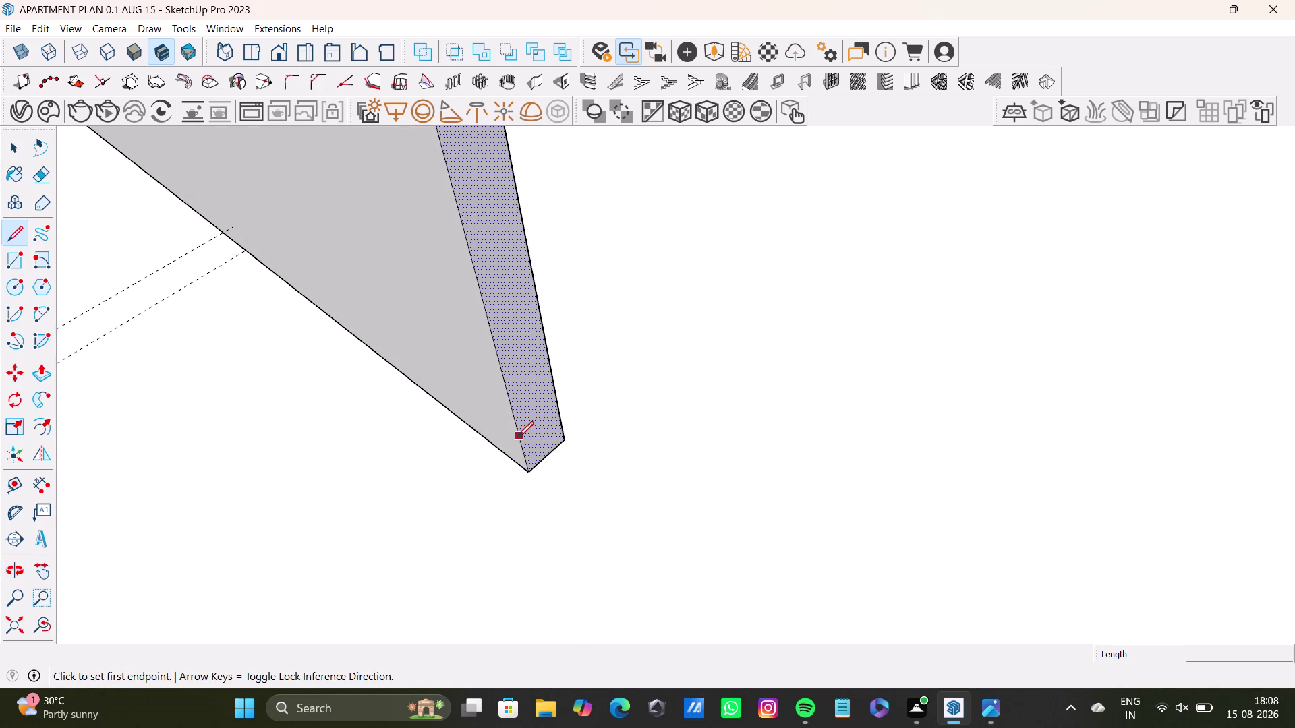
drag(518, 436, 534, 427)
click(560, 403)
key(space)
click(553, 428)
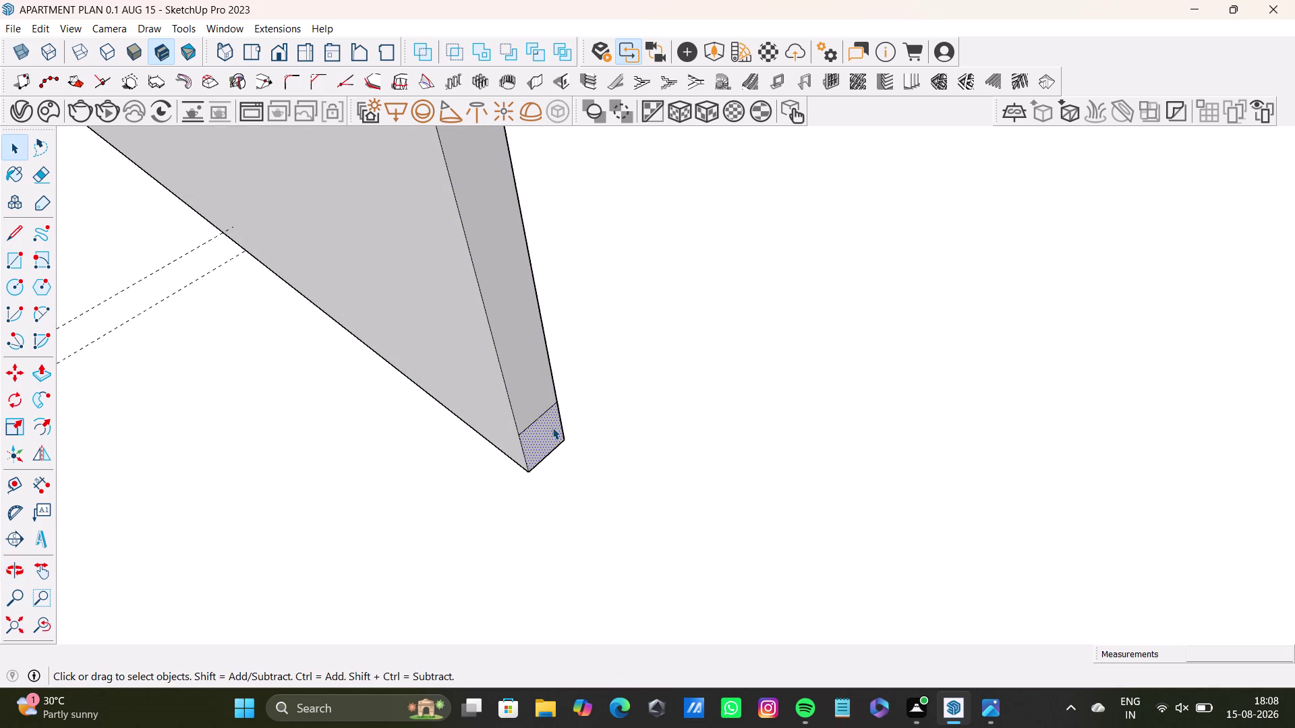
key(p)
drag(553, 428, 959, 536)
scroll(down, 3)
middle_drag(964, 542, 1268, 545)
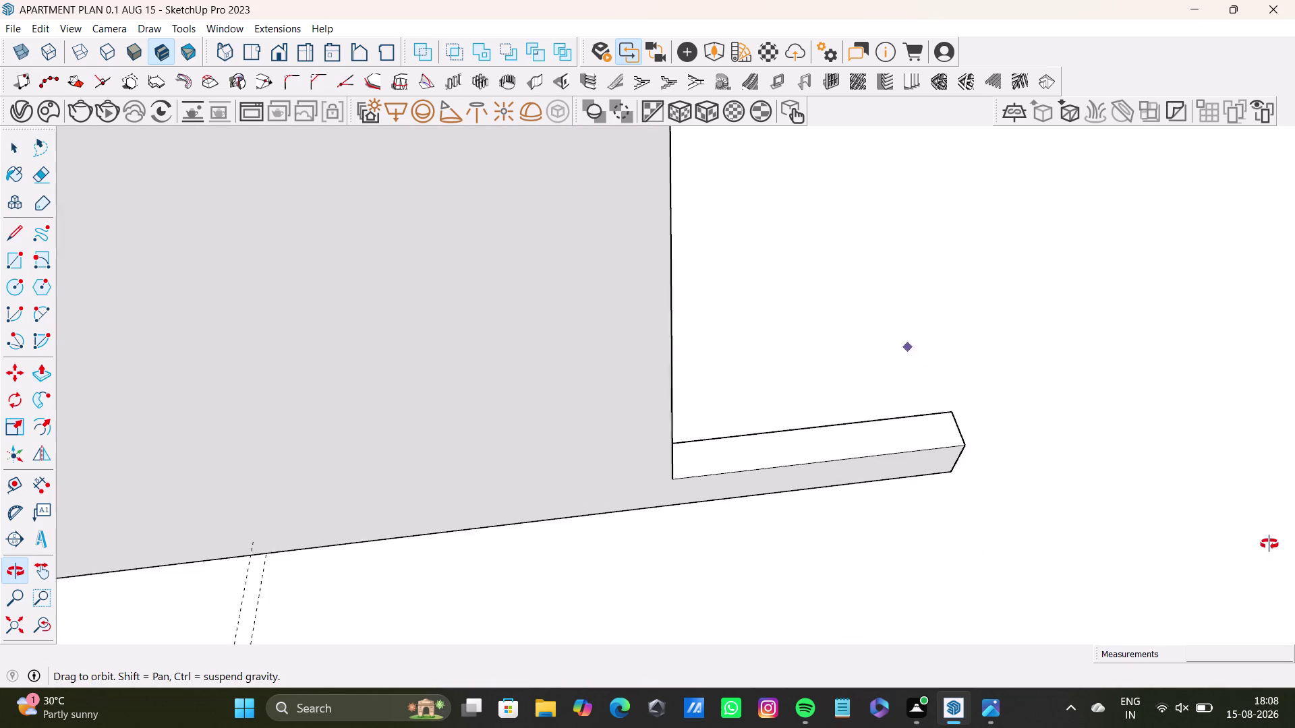
middle_drag(1269, 544, 1269, 543)
middle_drag(1143, 468, 630, 553)
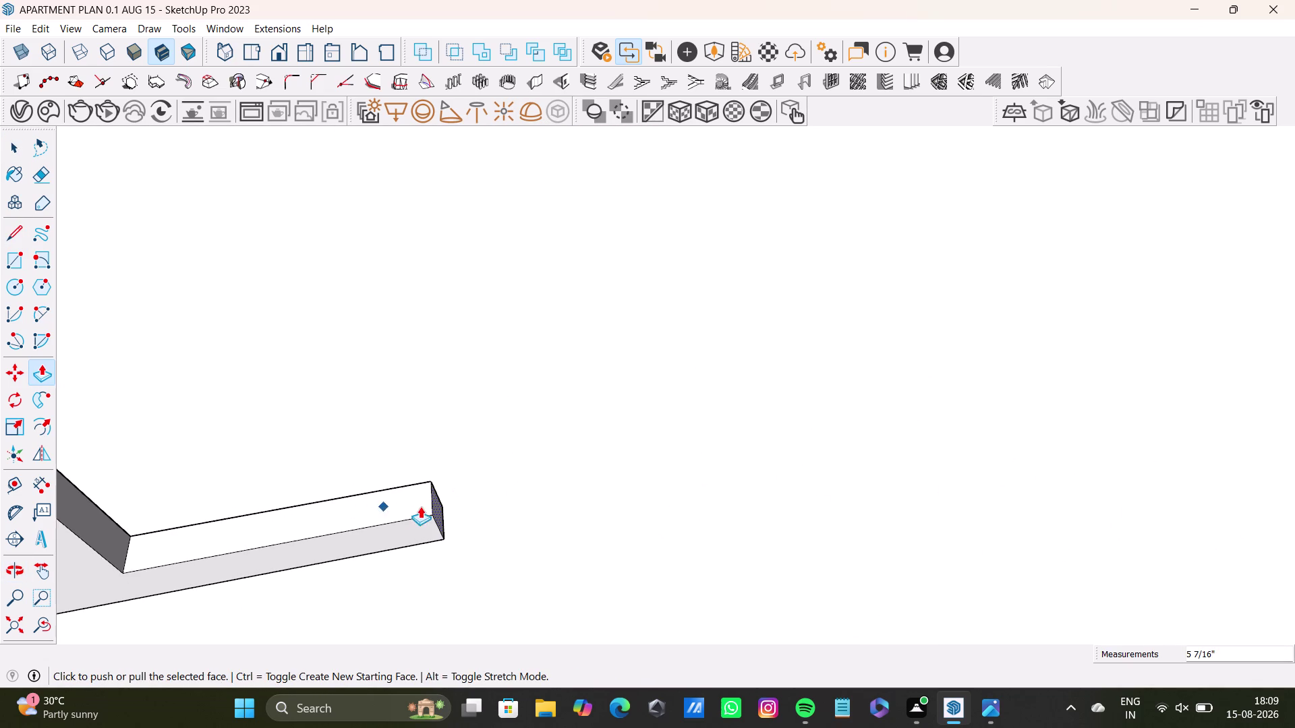
drag(439, 507, 1212, 373)
middle_drag(1212, 369, 724, 419)
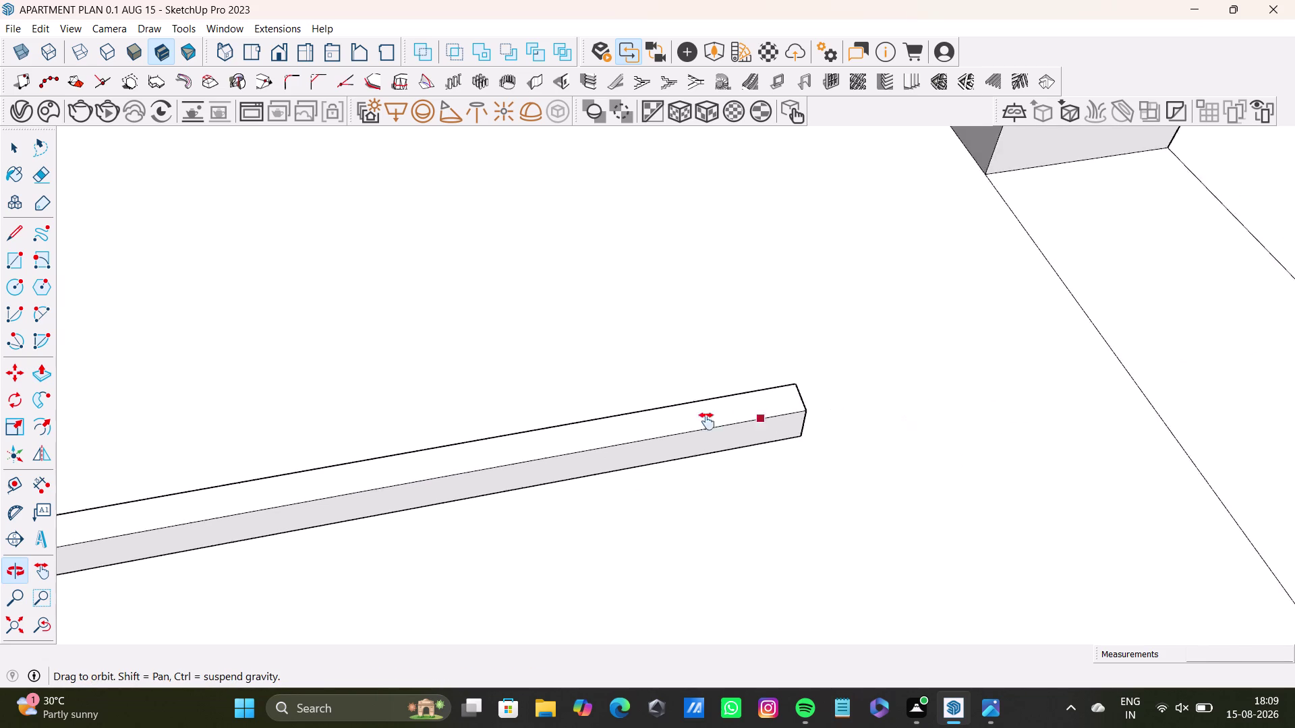
middle_drag(724, 419, 630, 442)
middle_drag(702, 429, 277, 295)
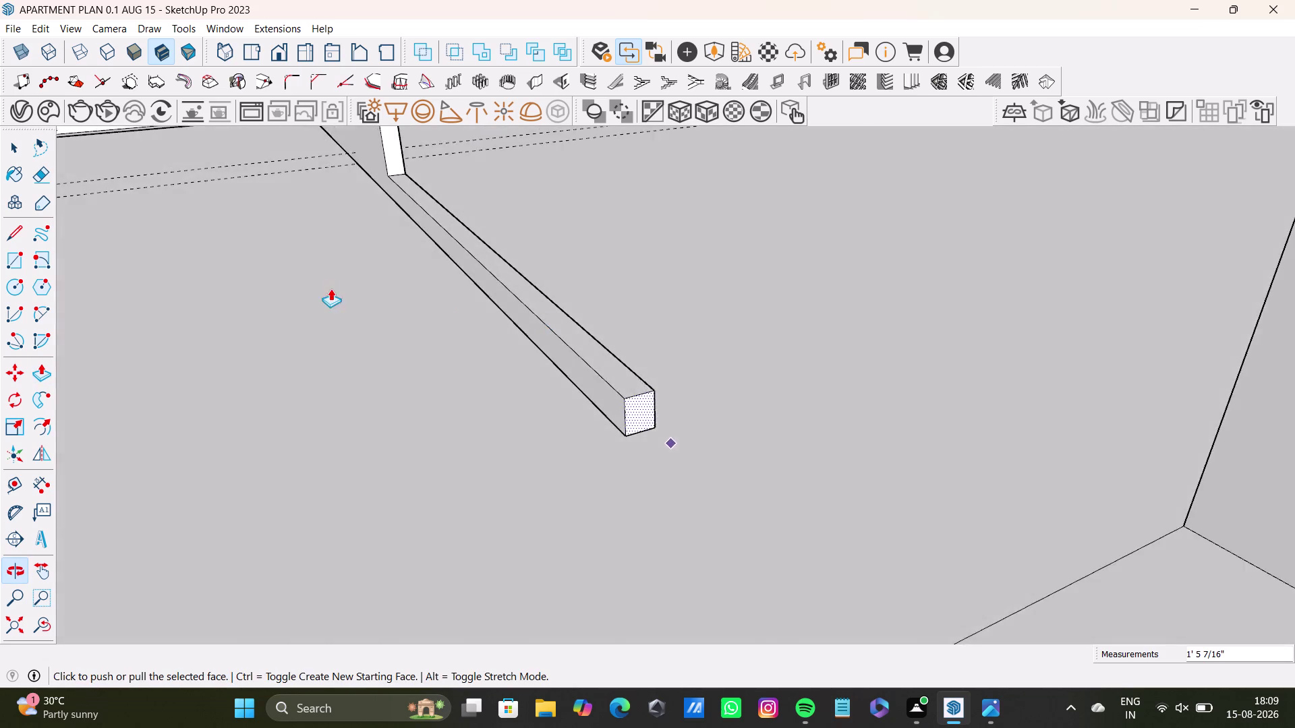
scroll(down, 3)
middle_drag(569, 312, 568, 442)
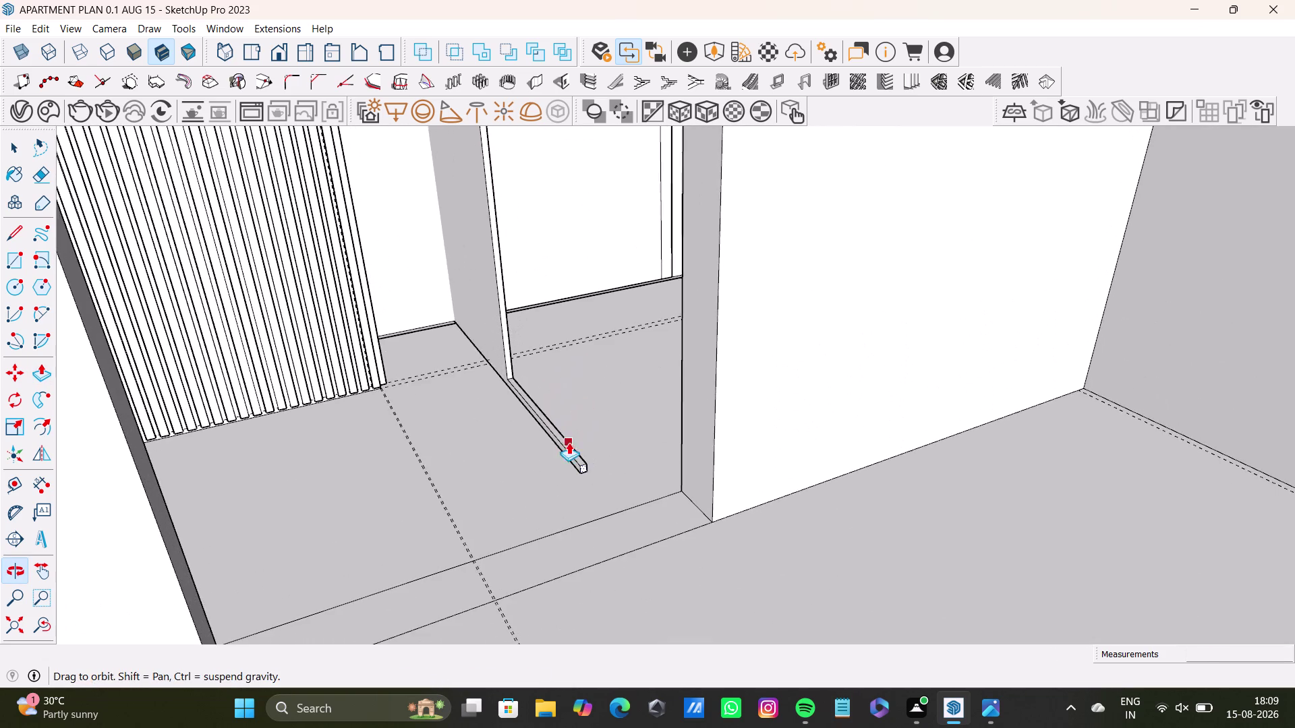
middle_drag(617, 427, 479, 345)
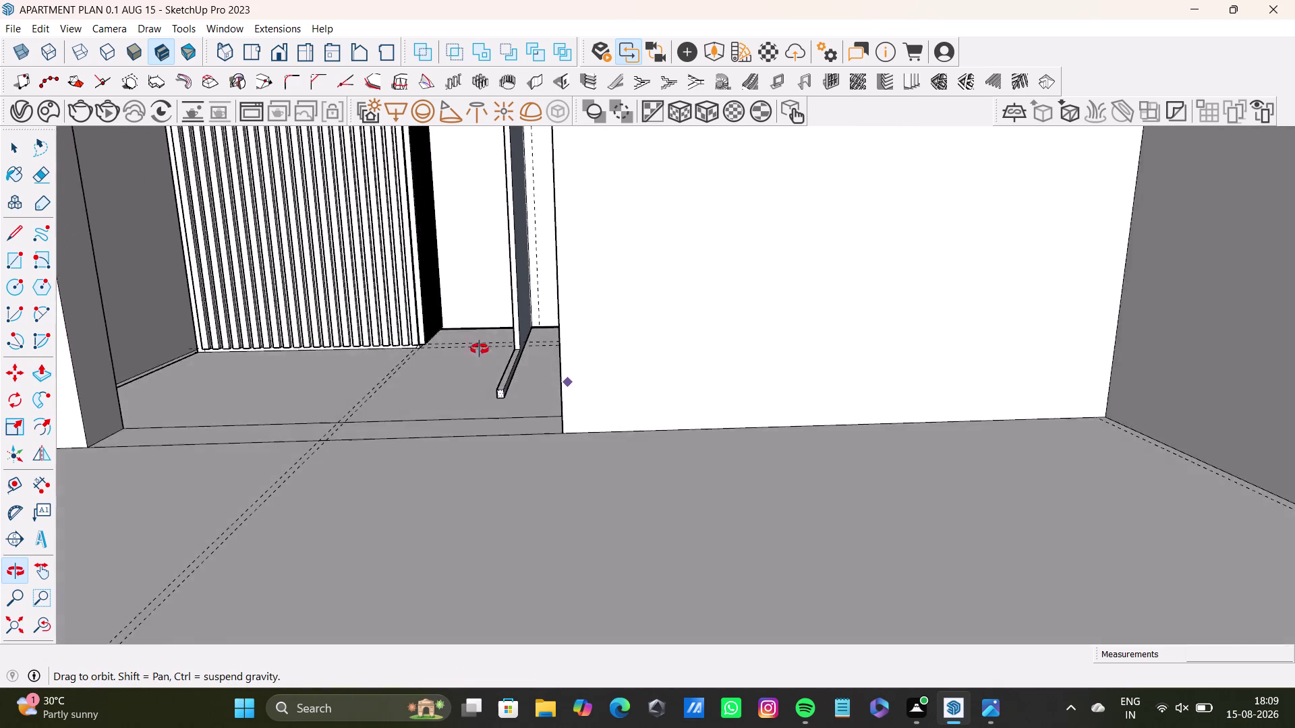
middle_drag(479, 346, 462, 423)
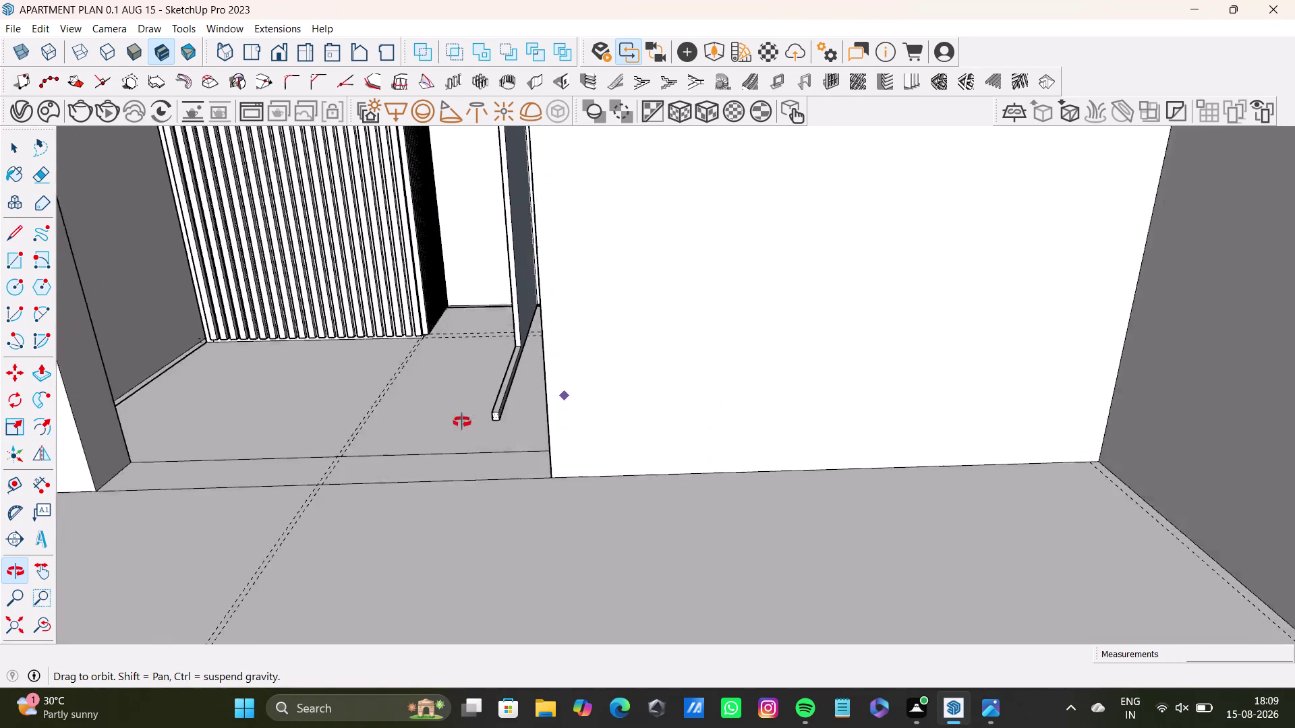
middle_drag(462, 422, 474, 419)
scroll(up, 3)
scroll(down, 3)
scroll(up, 3)
middle_drag(486, 424, 549, 423)
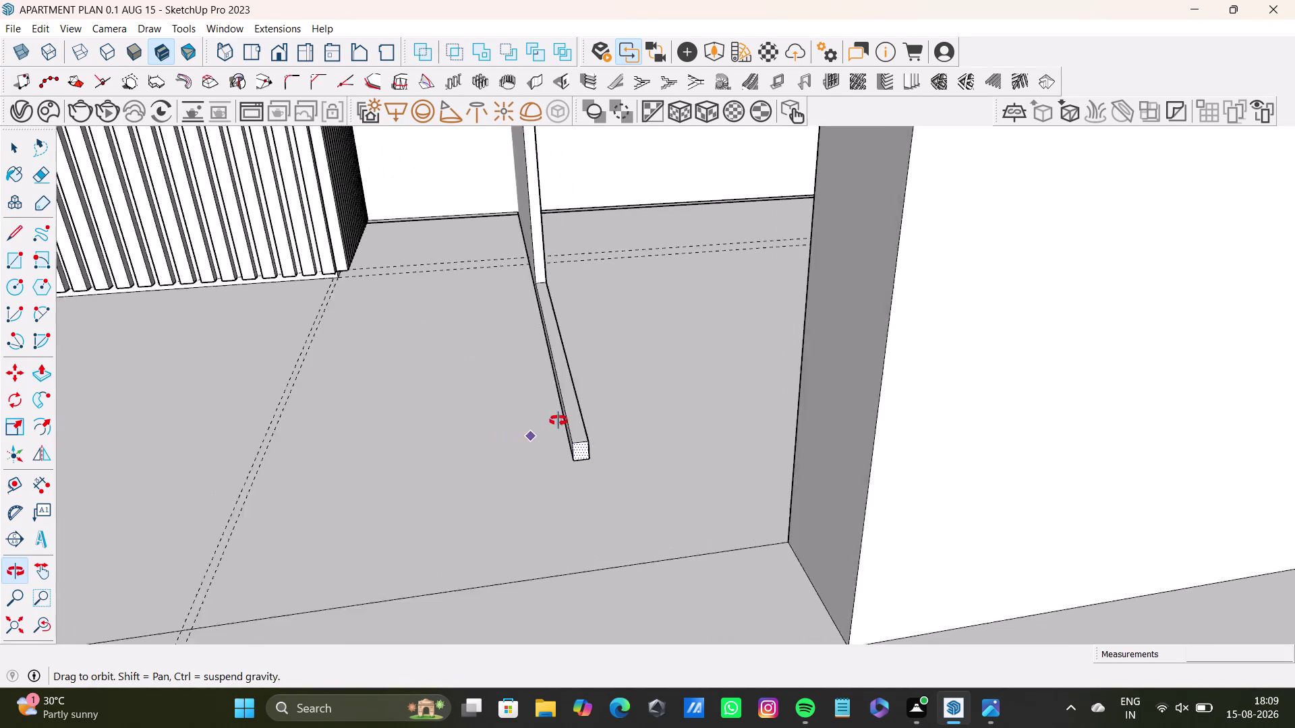
middle_drag(548, 423, 627, 445)
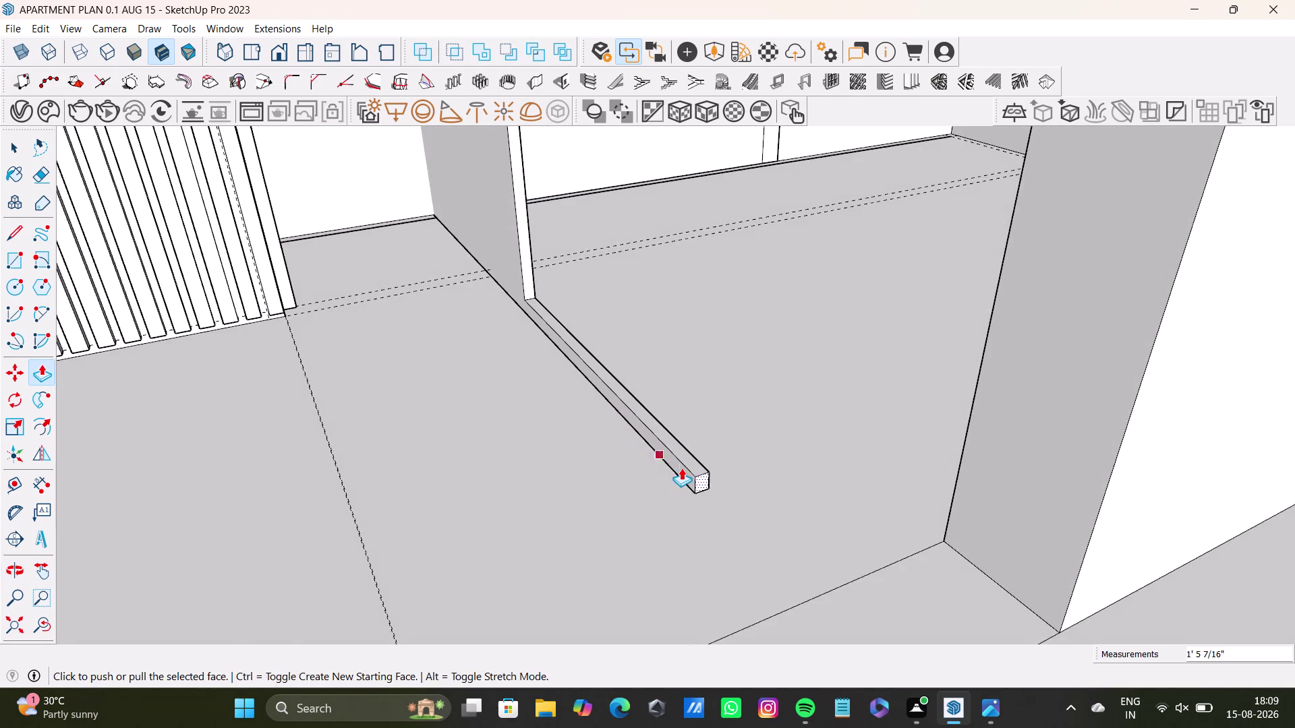
scroll(up, 3)
drag(726, 493, 803, 568)
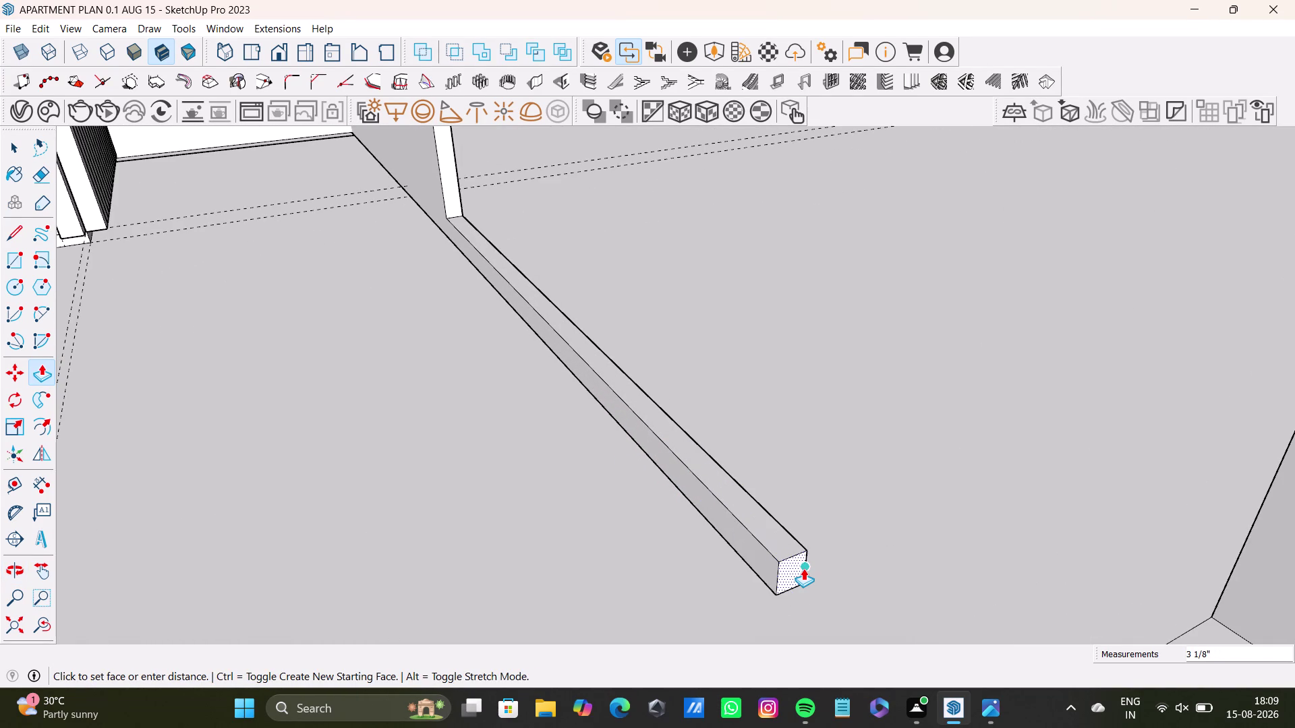
drag(803, 568, 776, 535)
key(ctrl+z)
key(ctrl+z)
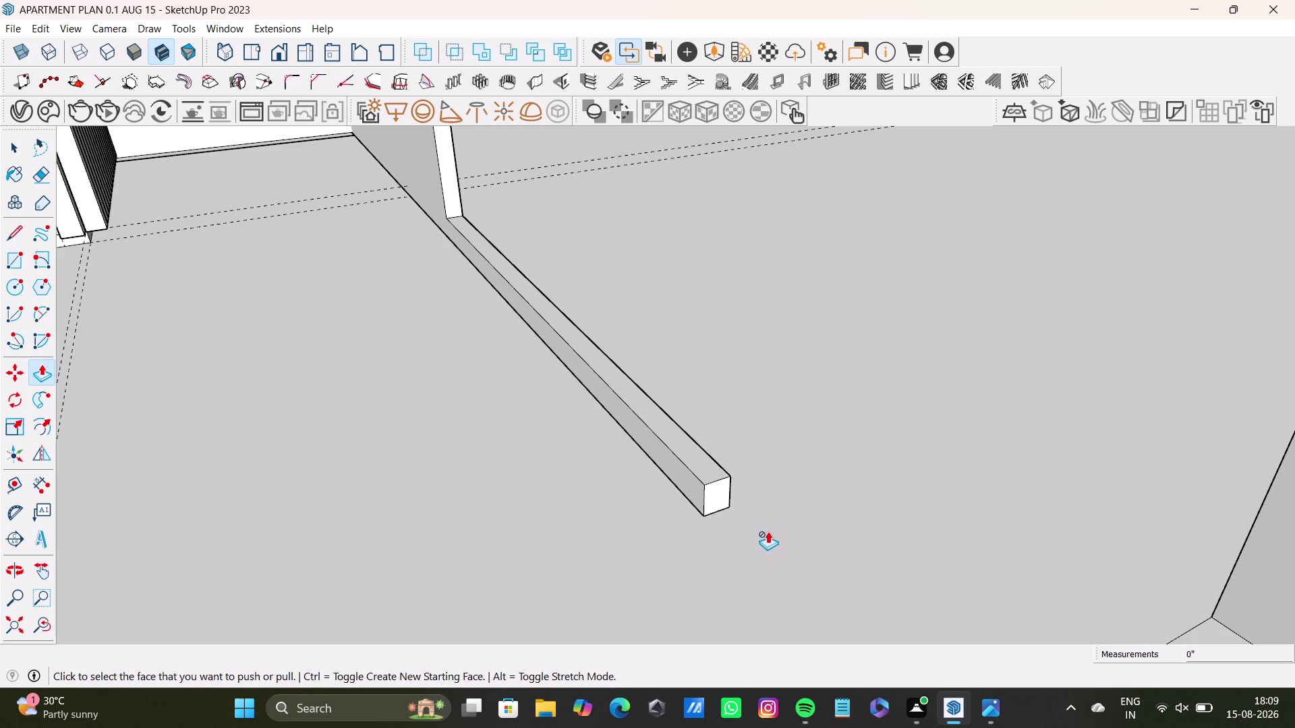
key(ctrl+z)
key(ctrl+z)
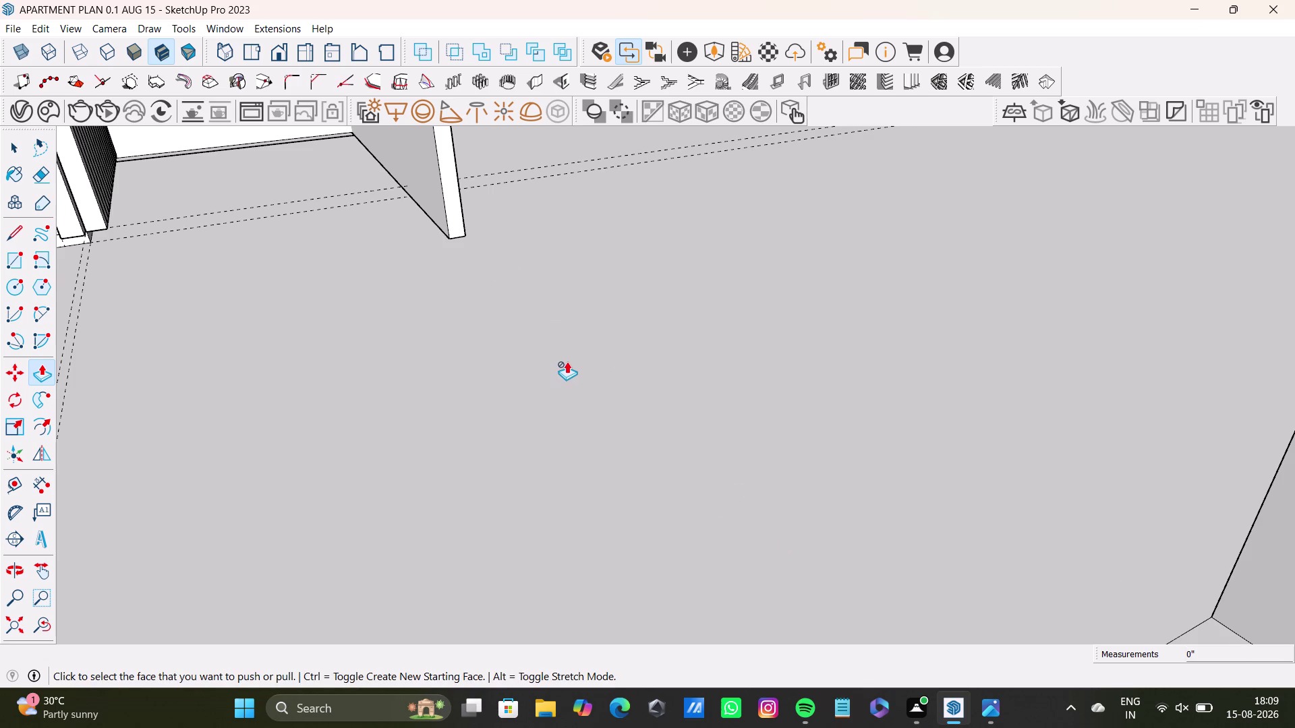
scroll(down, 3)
middle_drag(582, 303, 652, 669)
scroll(down, 3)
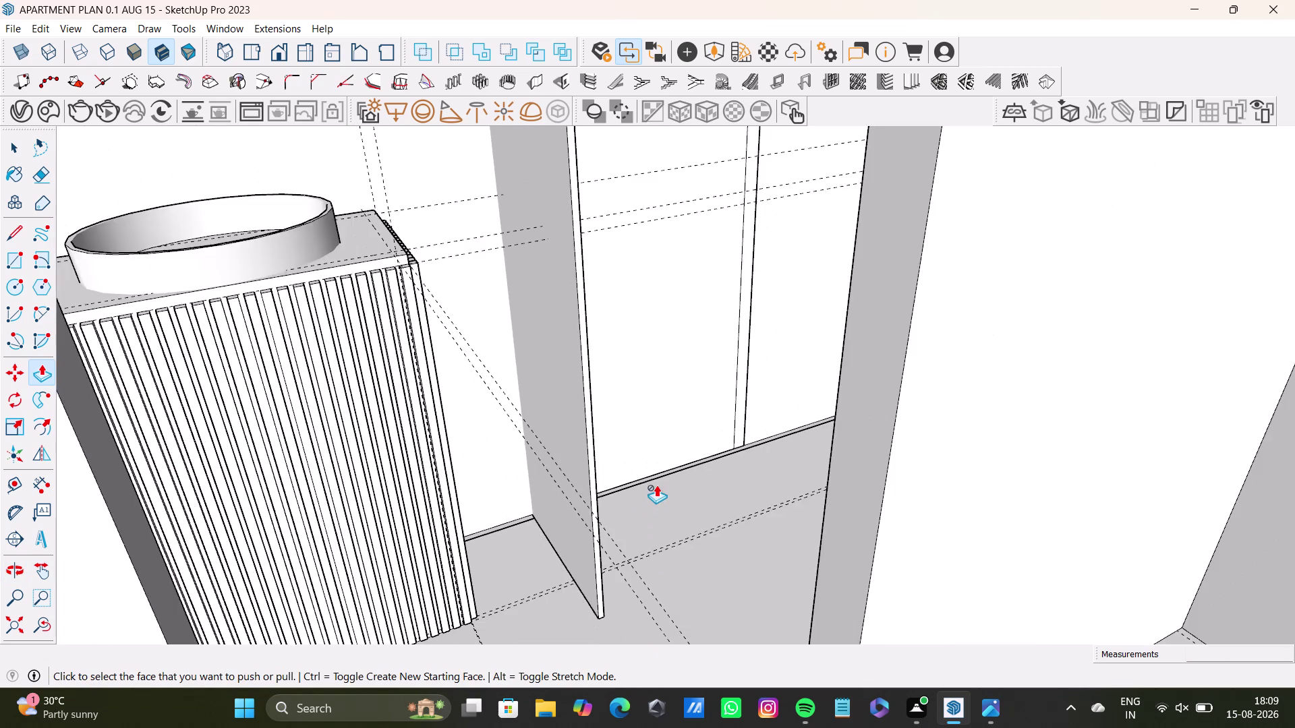
scroll(down, 3)
middle_drag(656, 406, 647, 656)
middle_drag(654, 333, 461, 486)
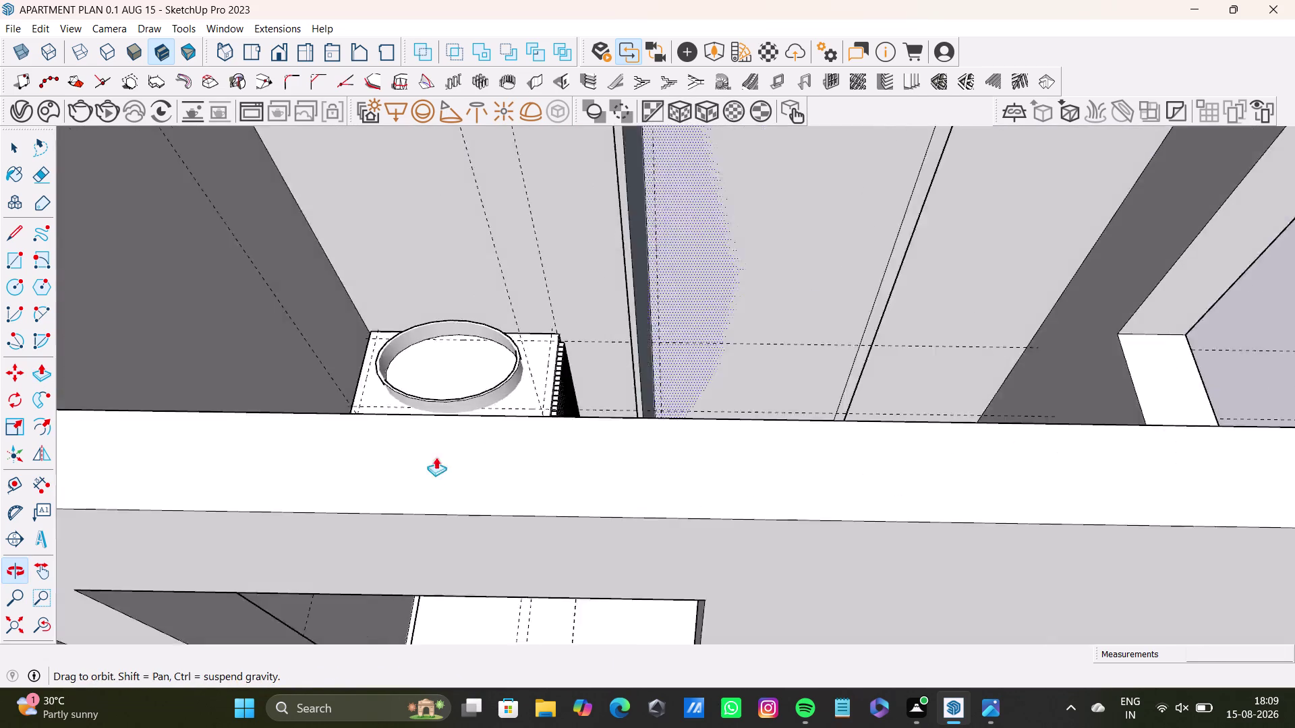
middle_drag(462, 487, 444, 468)
middle_drag(637, 363, 523, 546)
middle_drag(637, 495, 565, 347)
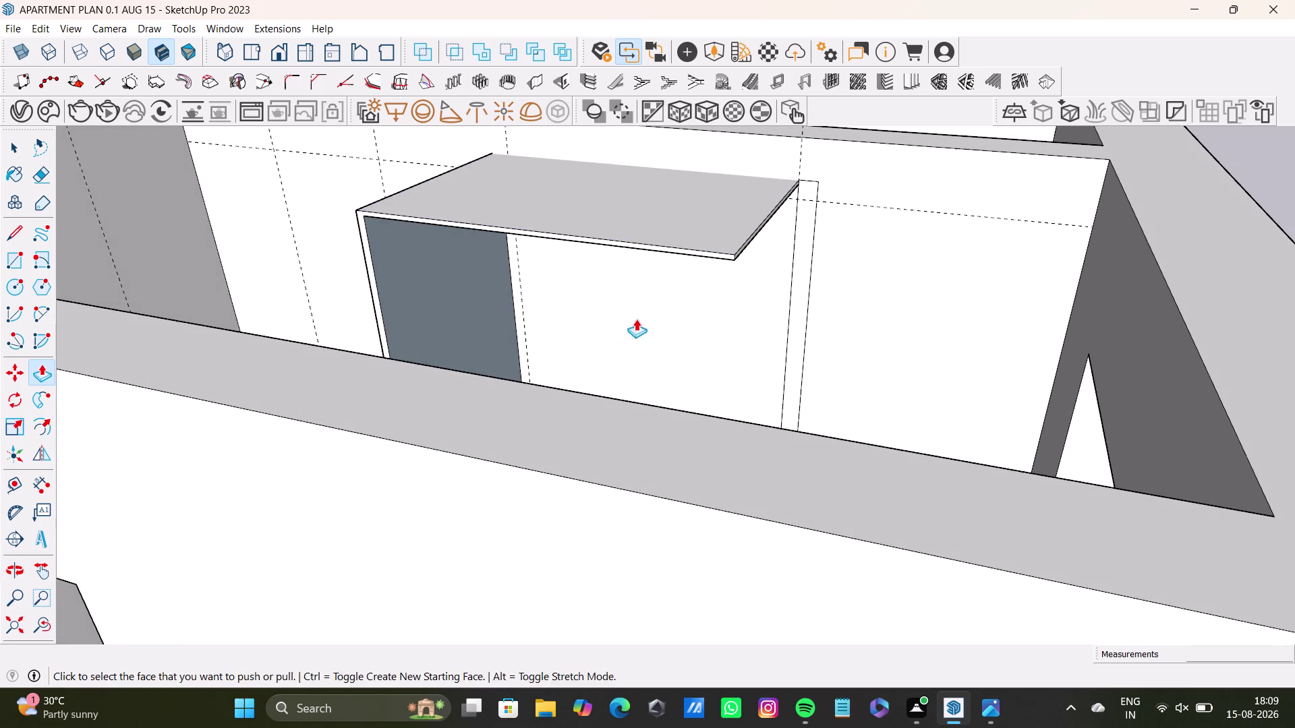
key(space)
click(666, 318)
middle_drag(666, 361, 898, 272)
middle_drag(724, 354, 653, 402)
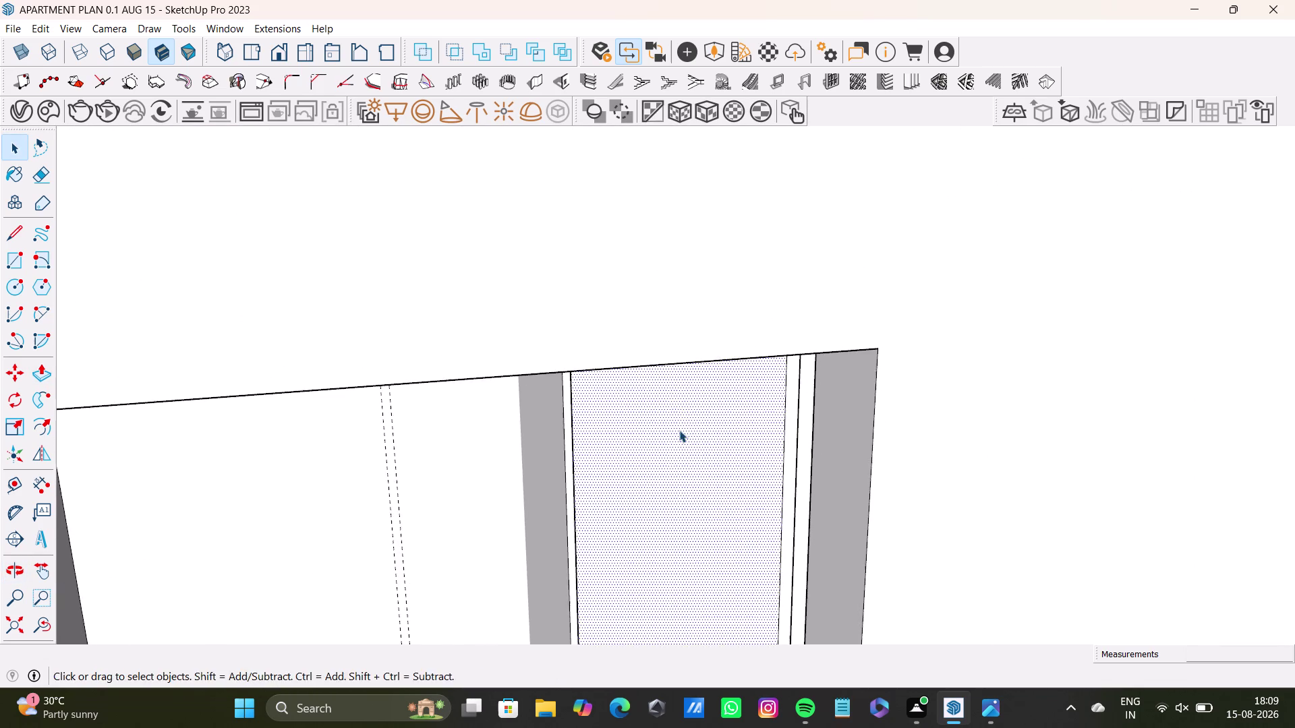
middle_drag(680, 400, 688, 285)
click(694, 370)
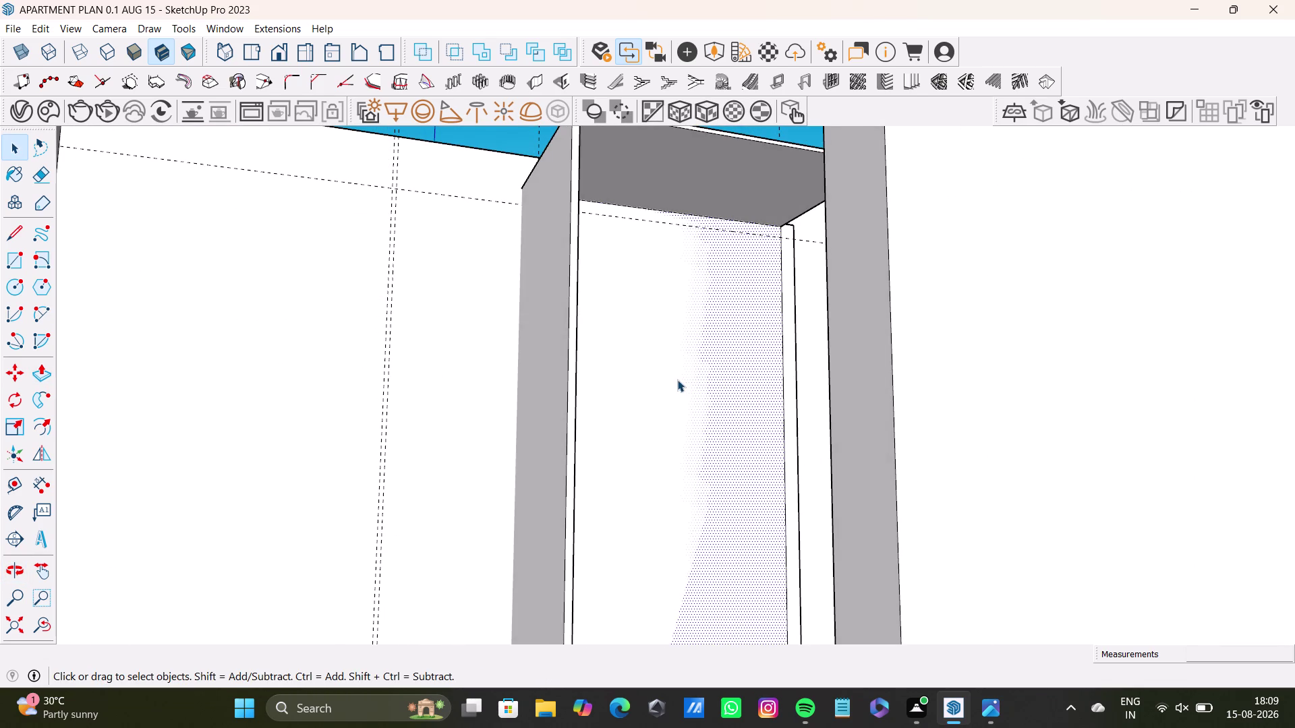
double_click(677, 380)
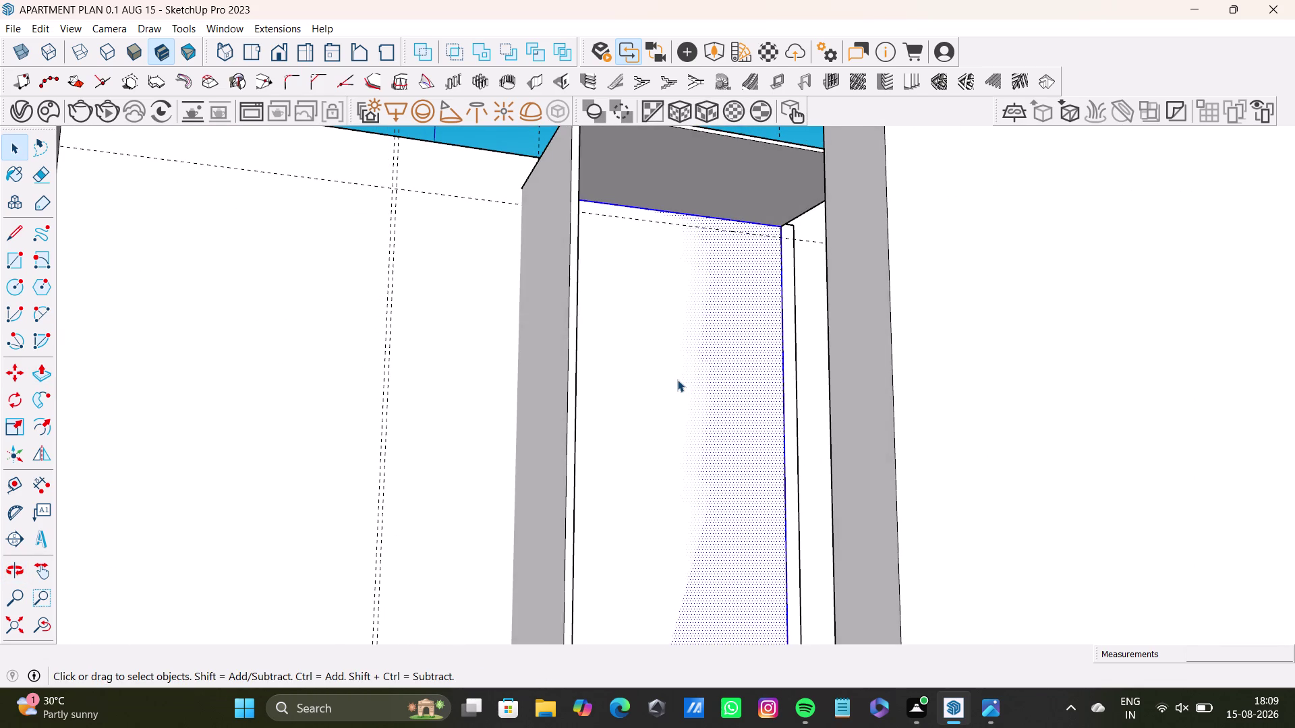
double_click(677, 380)
right_click(653, 400)
click(695, 531)
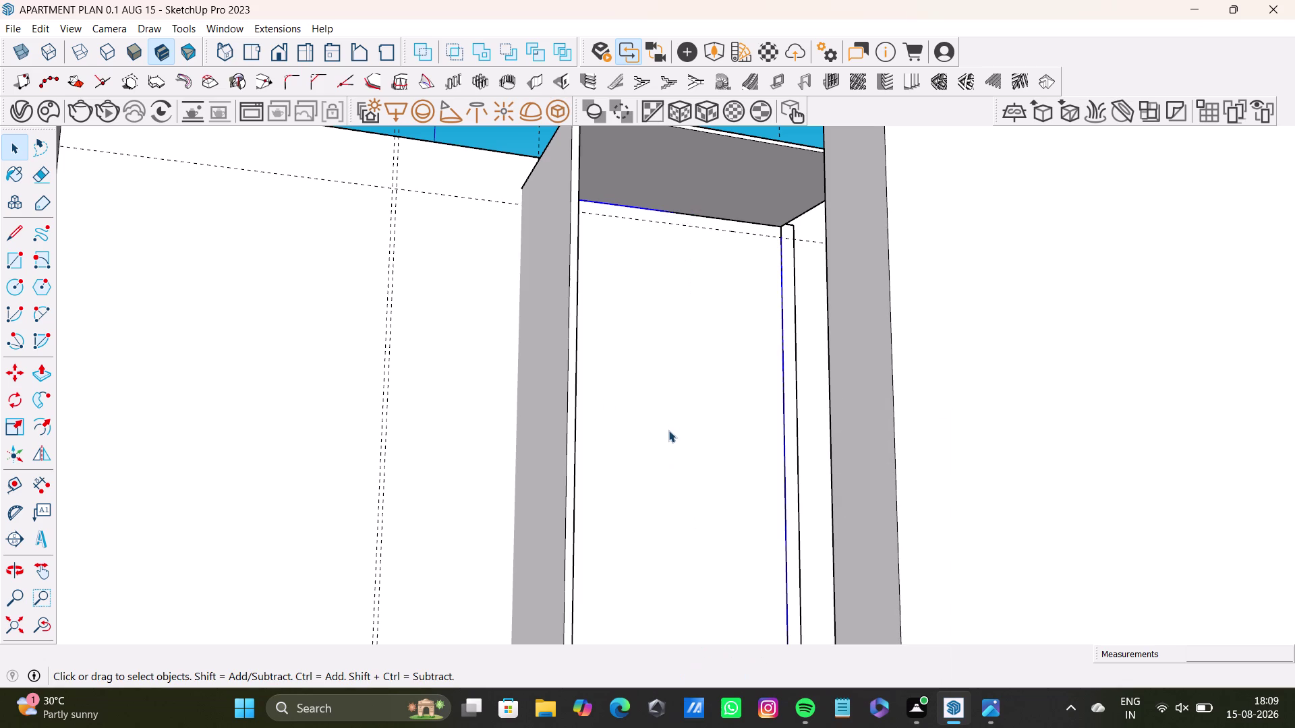
key(space)
triple_click(669, 429)
middle_drag(659, 498, 660, 549)
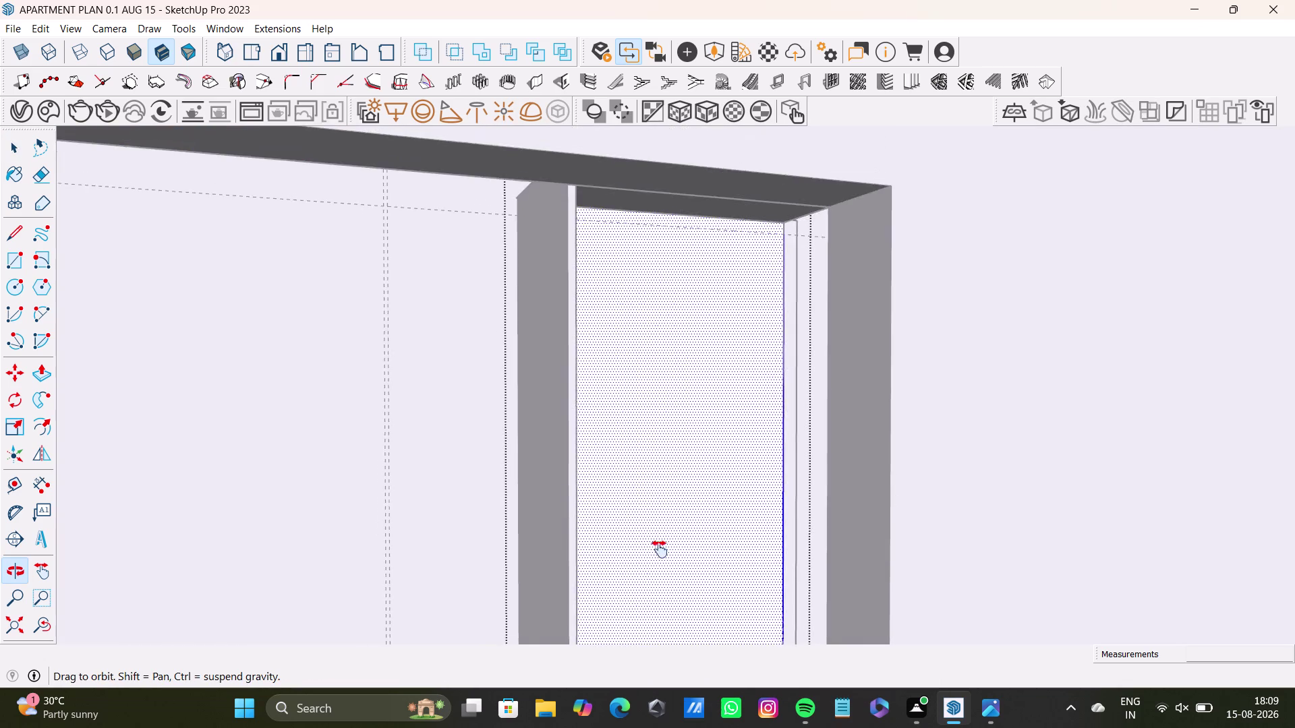
middle_drag(660, 550, 633, 410)
middle_drag(634, 411, 688, 585)
middle_drag(706, 391, 652, 682)
middle_drag(704, 557, 561, 588)
middle_drag(613, 568, 663, 553)
middle_drag(675, 608, 493, 581)
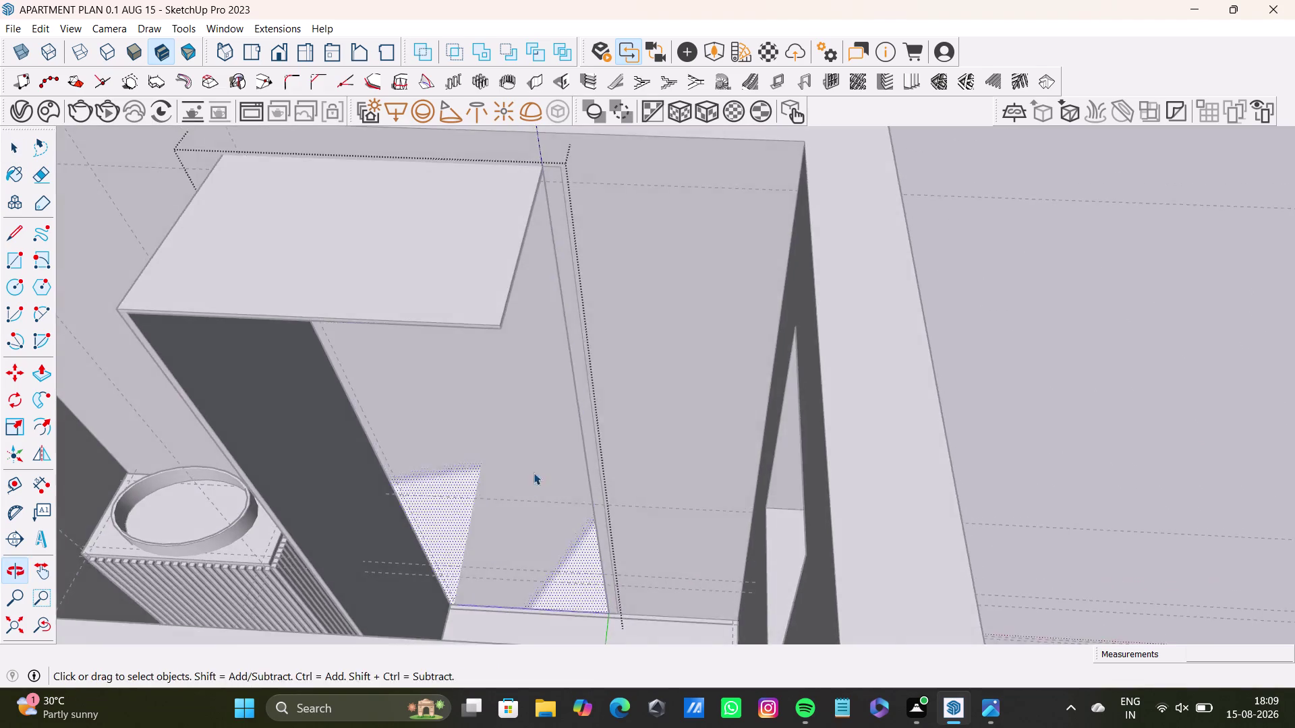
middle_drag(534, 472, 713, 609)
middle_drag(701, 579, 808, 305)
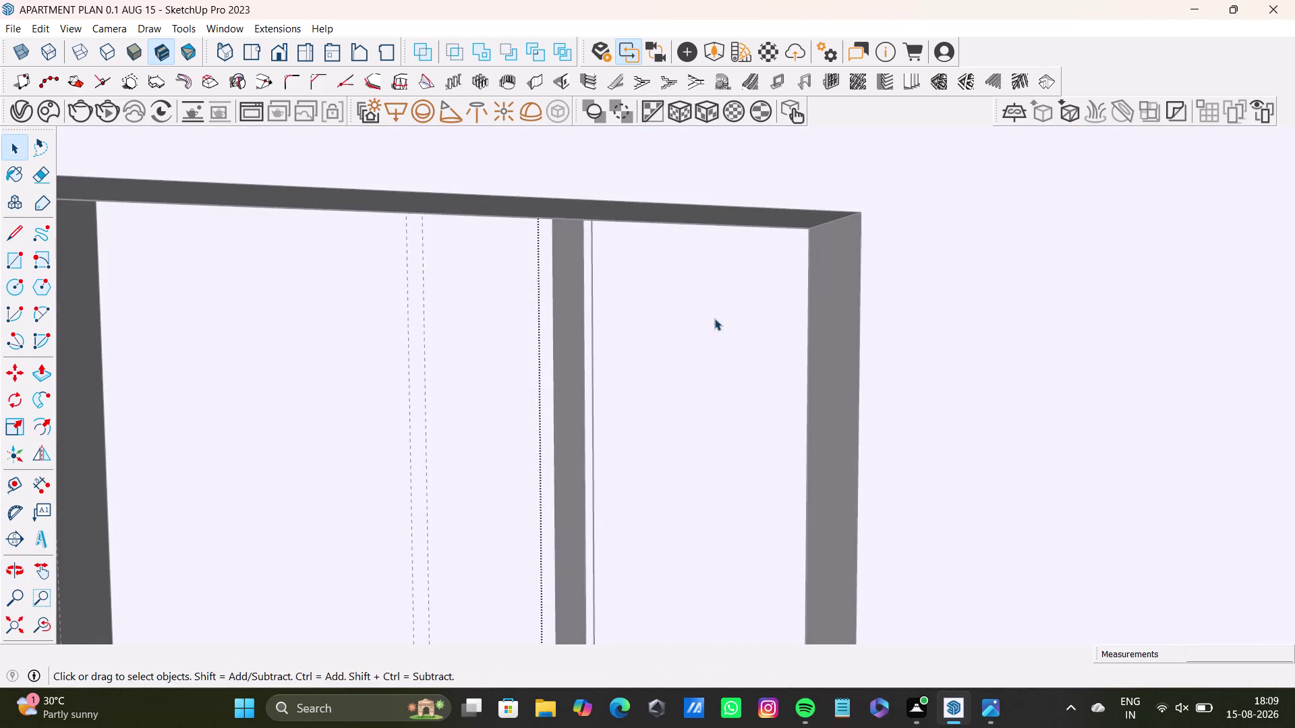
middle_drag(714, 318, 770, 269)
scroll(up, 3)
middle_drag(768, 259, 684, 254)
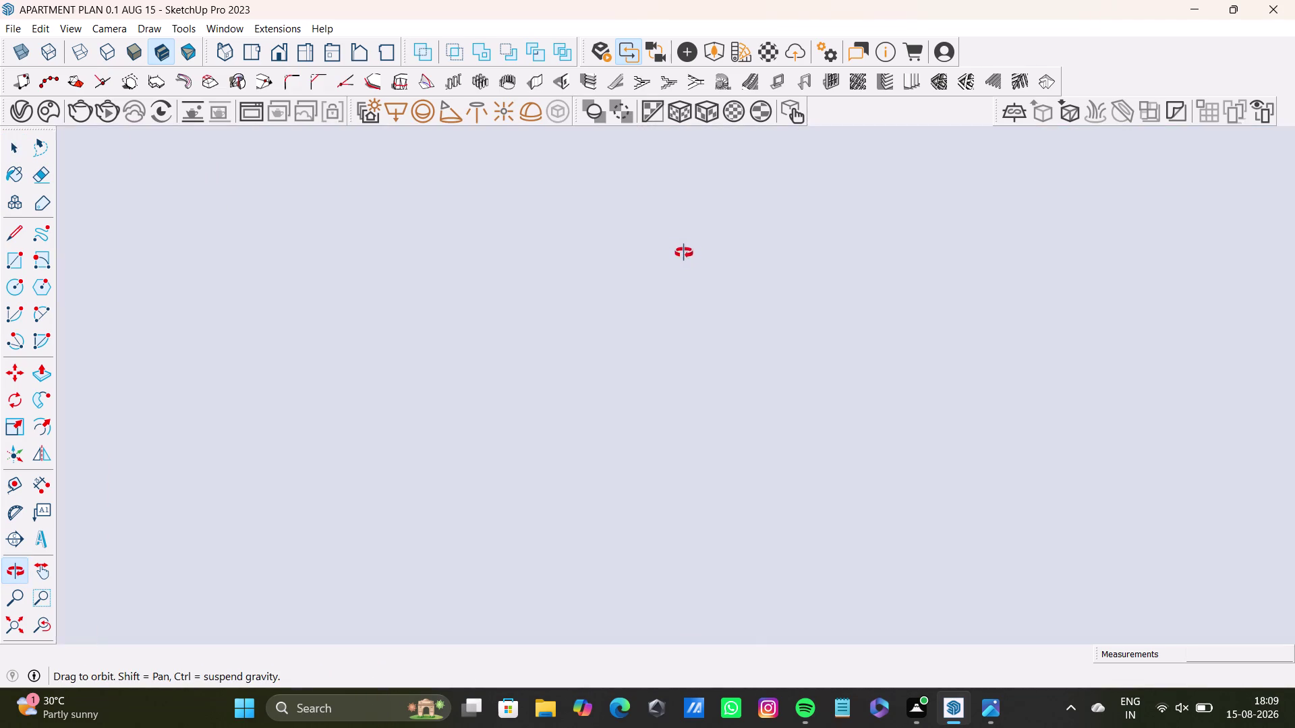
middle_drag(684, 255, 775, 267)
scroll(up, 3)
middle_drag(770, 269, 648, 287)
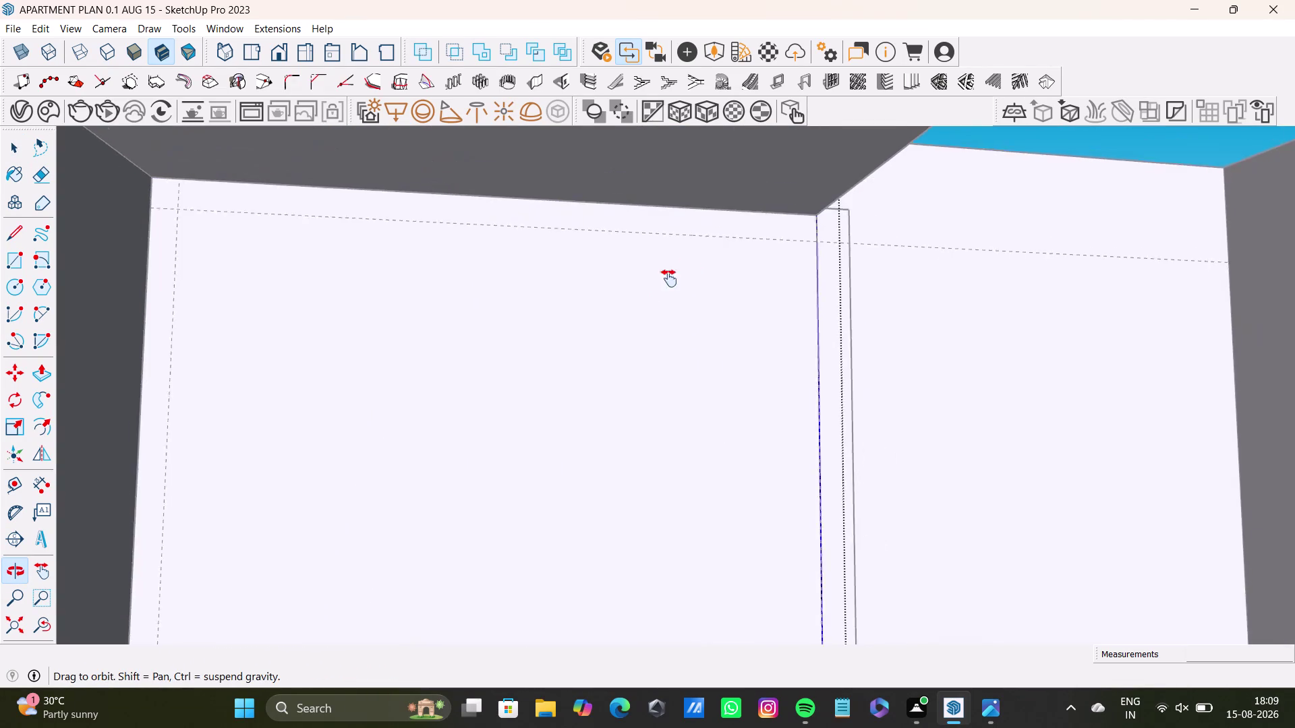
middle_drag(648, 286, 727, 273)
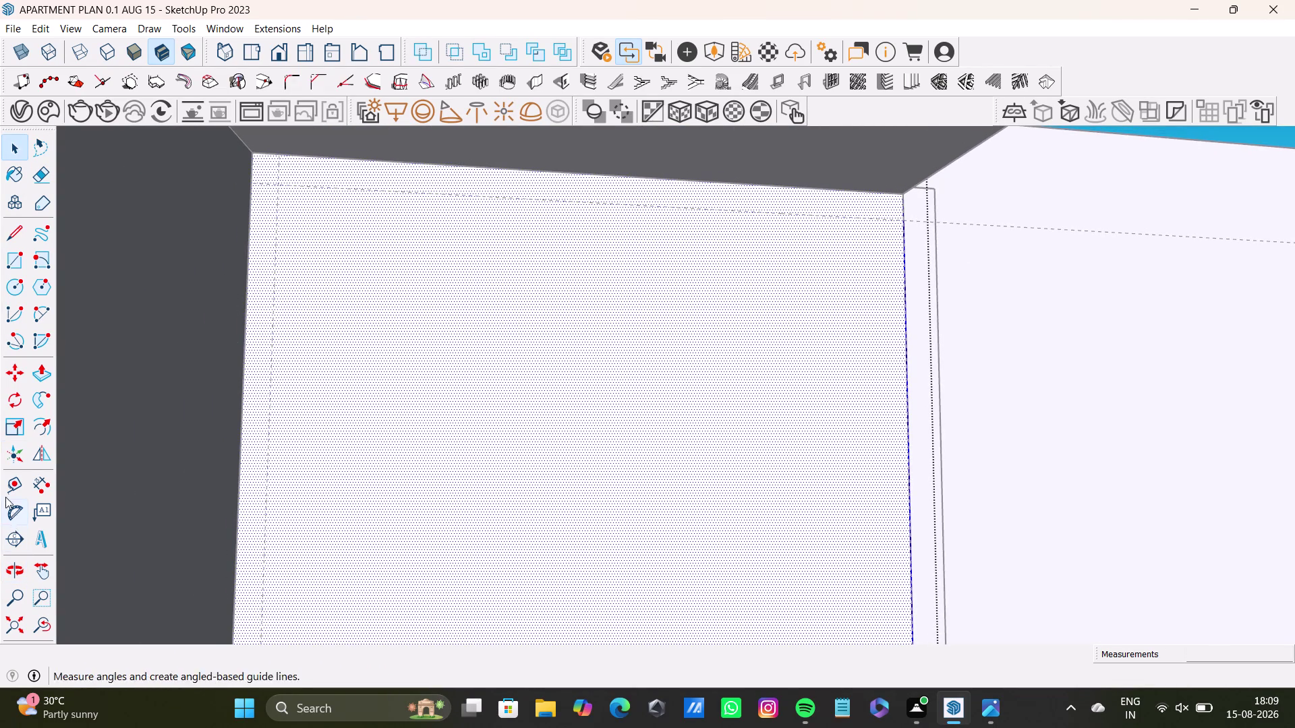
click(22, 266)
scroll(up, 3)
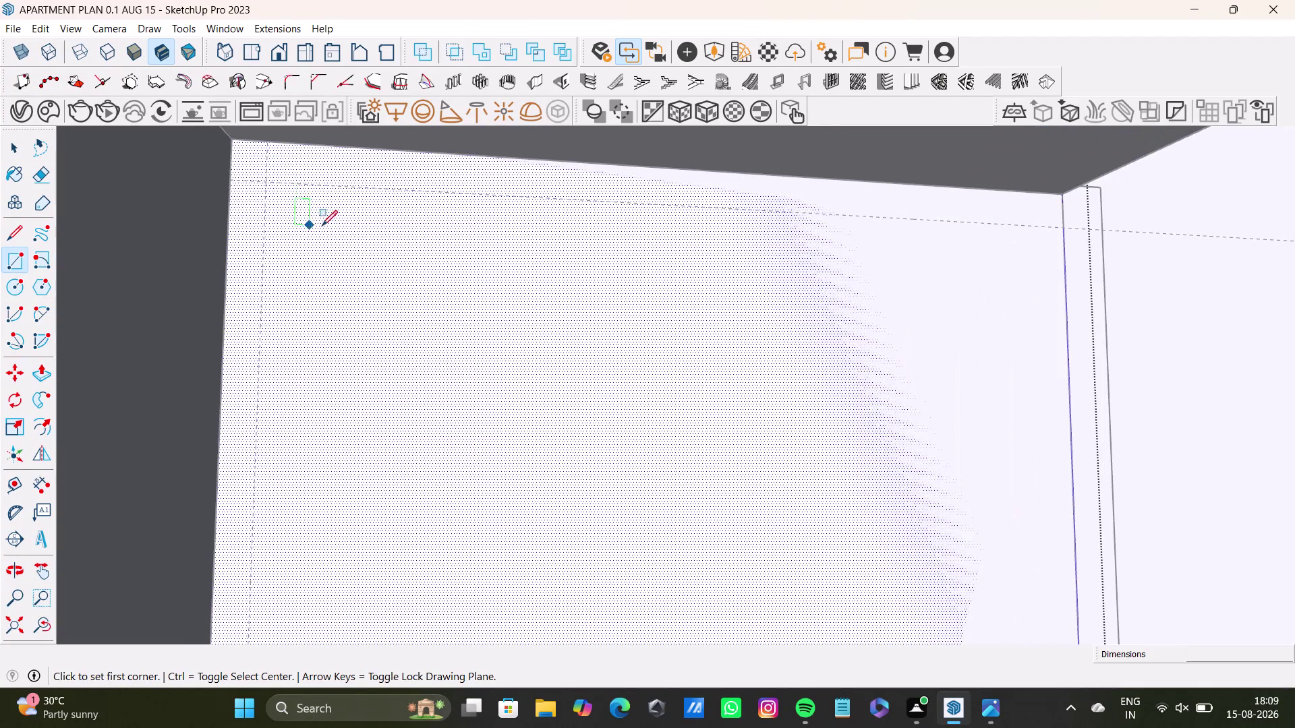
middle_drag(329, 226, 348, 318)
click(254, 232)
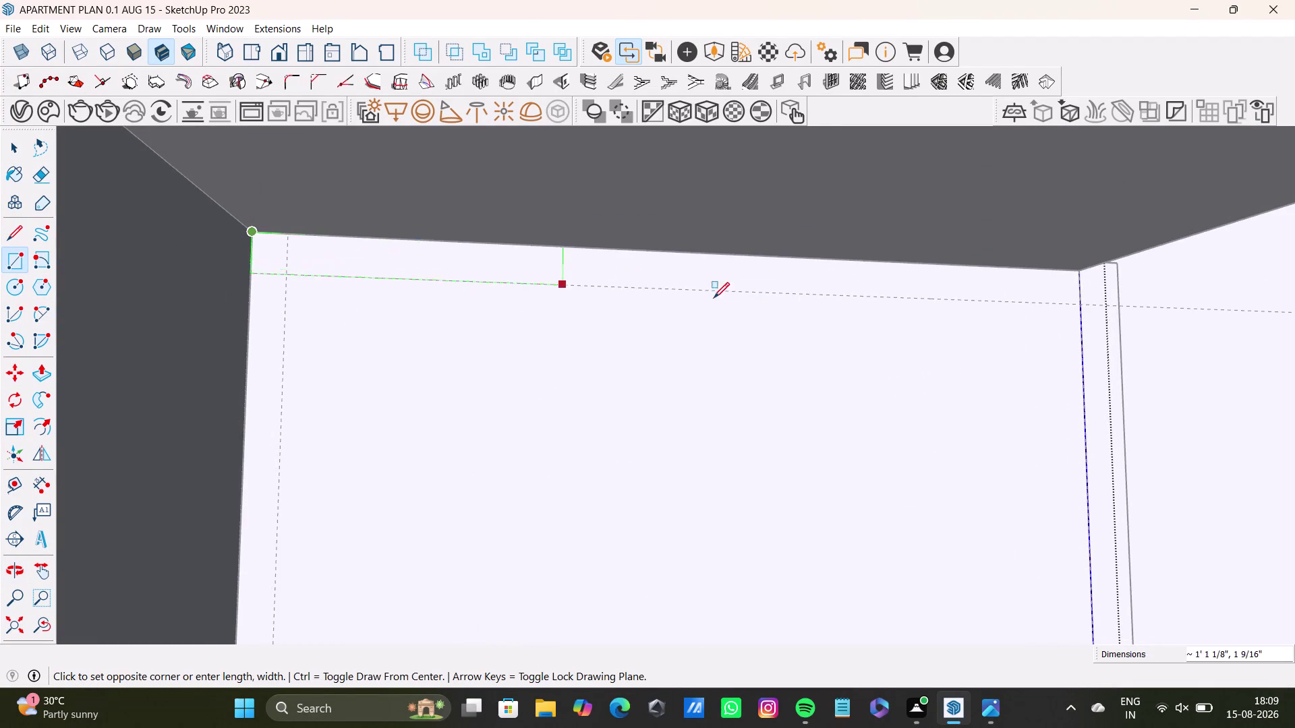
click(1078, 307)
key(space)
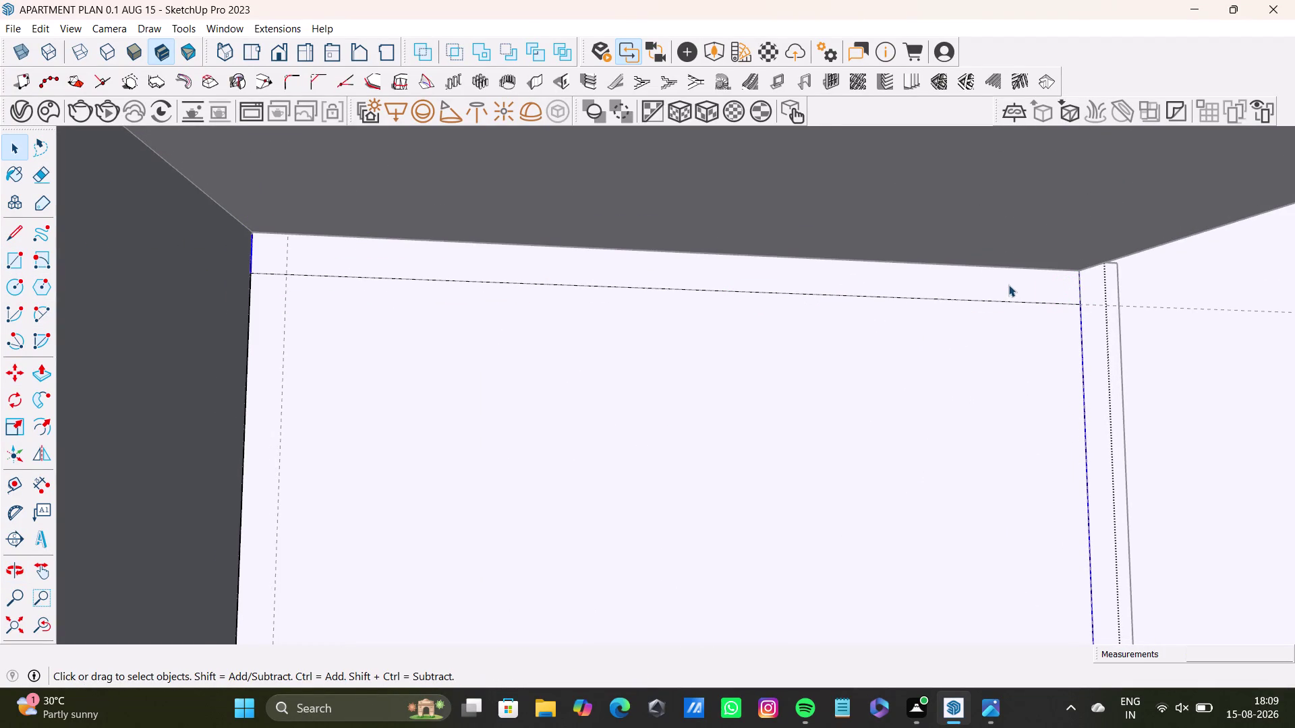
click(1008, 285)
click(1018, 291)
click(1017, 290)
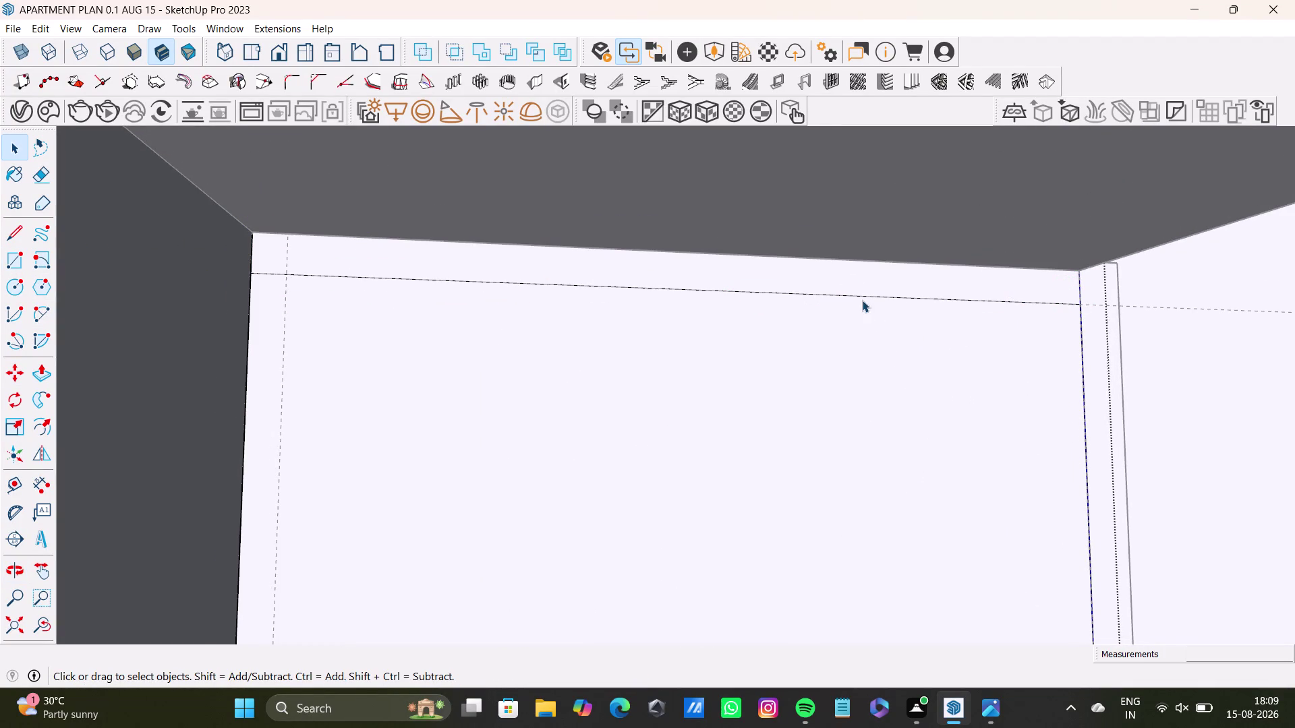
key(ctrl+z)
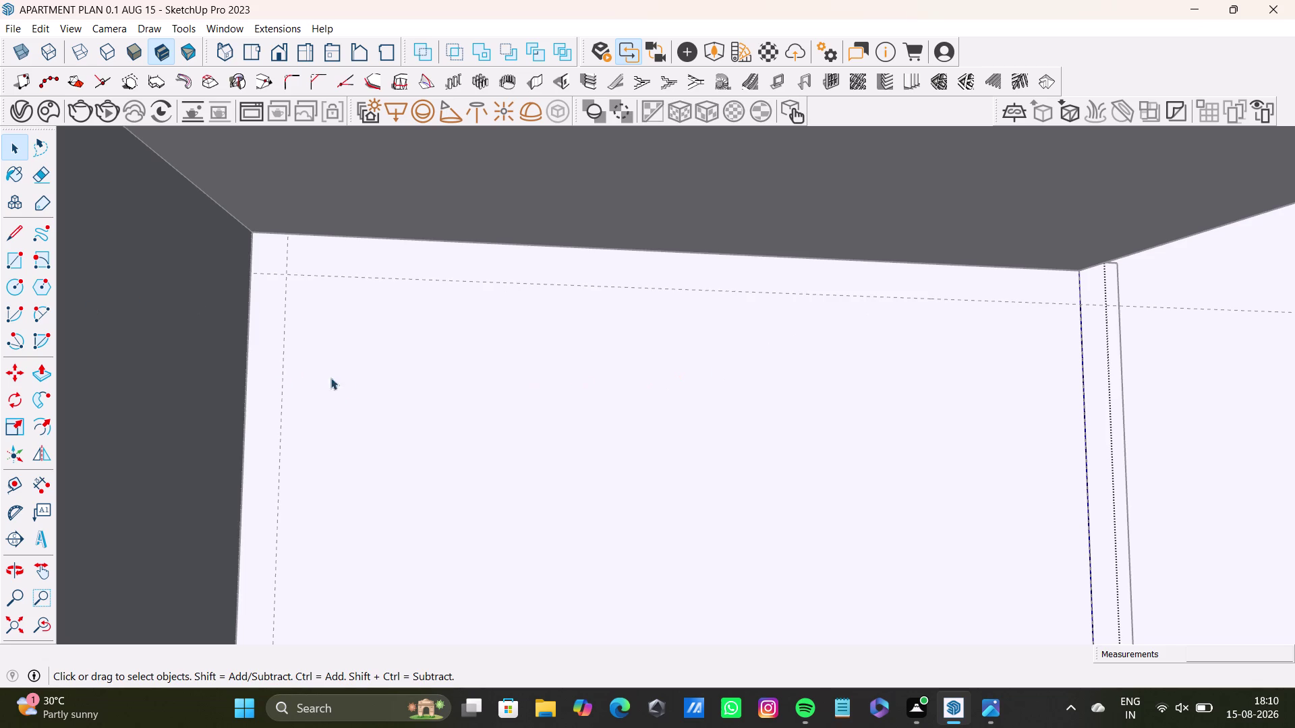
triple_click(381, 352)
click(382, 352)
click(394, 371)
double_click(396, 375)
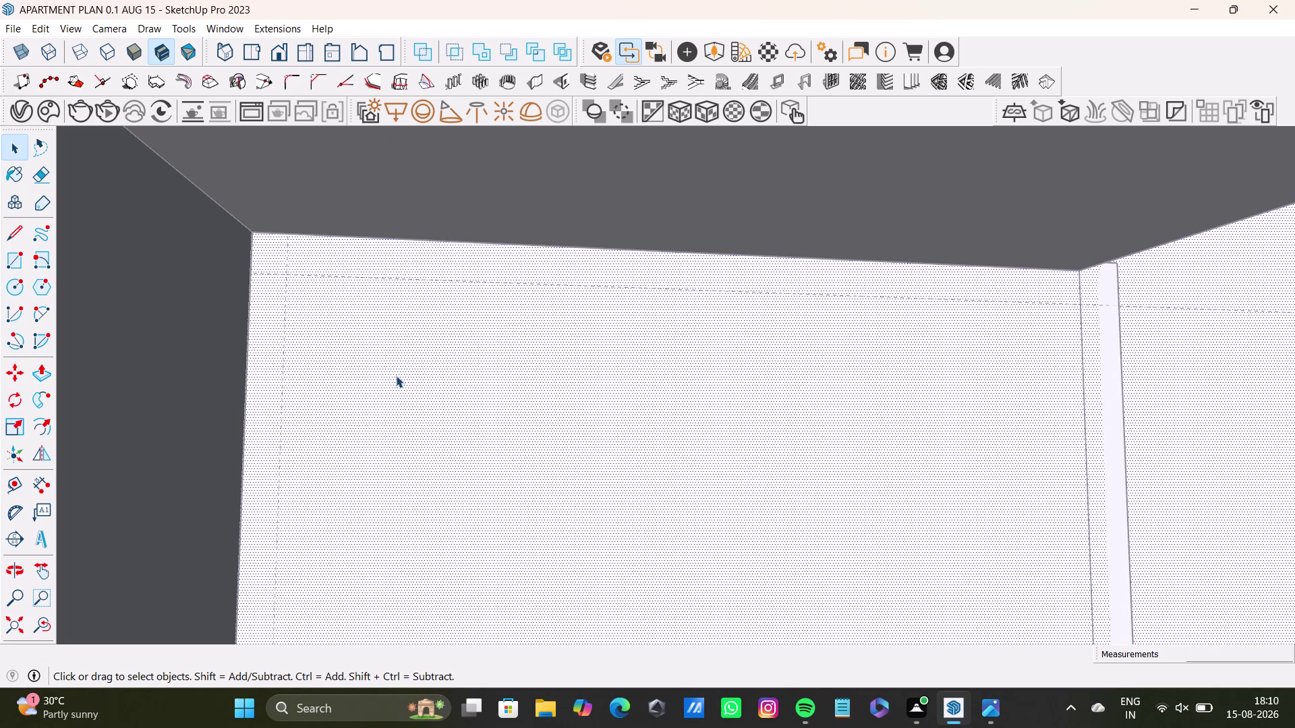
scroll(down, 3)
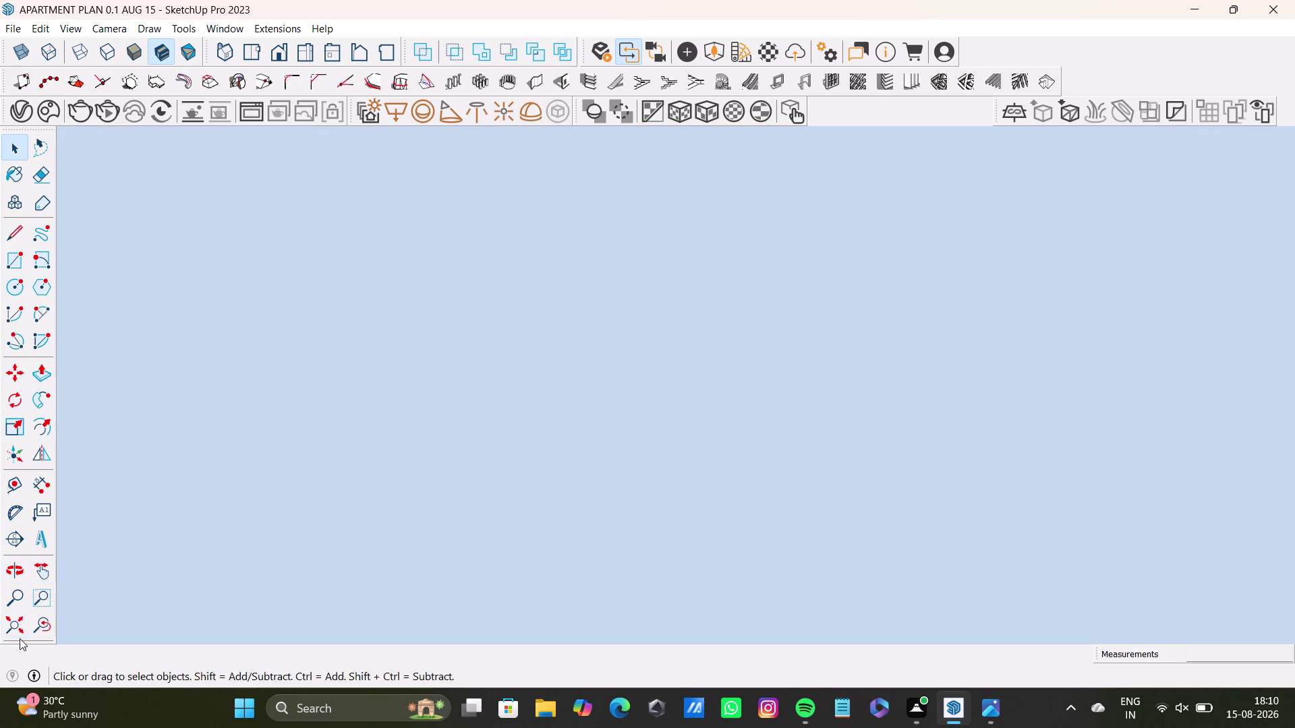
click(19, 639)
click(8, 628)
middle_drag(542, 413, 514, 727)
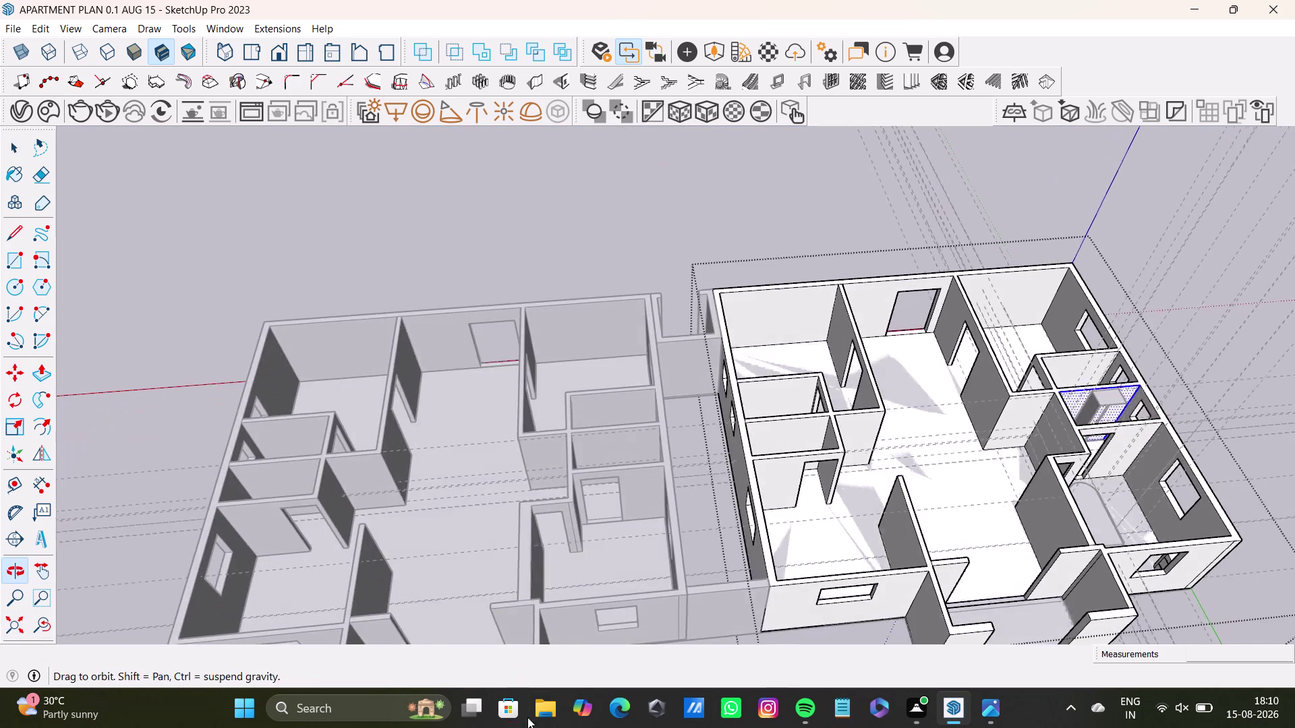
scroll(up, 3)
middle_drag(1101, 398, 923, 426)
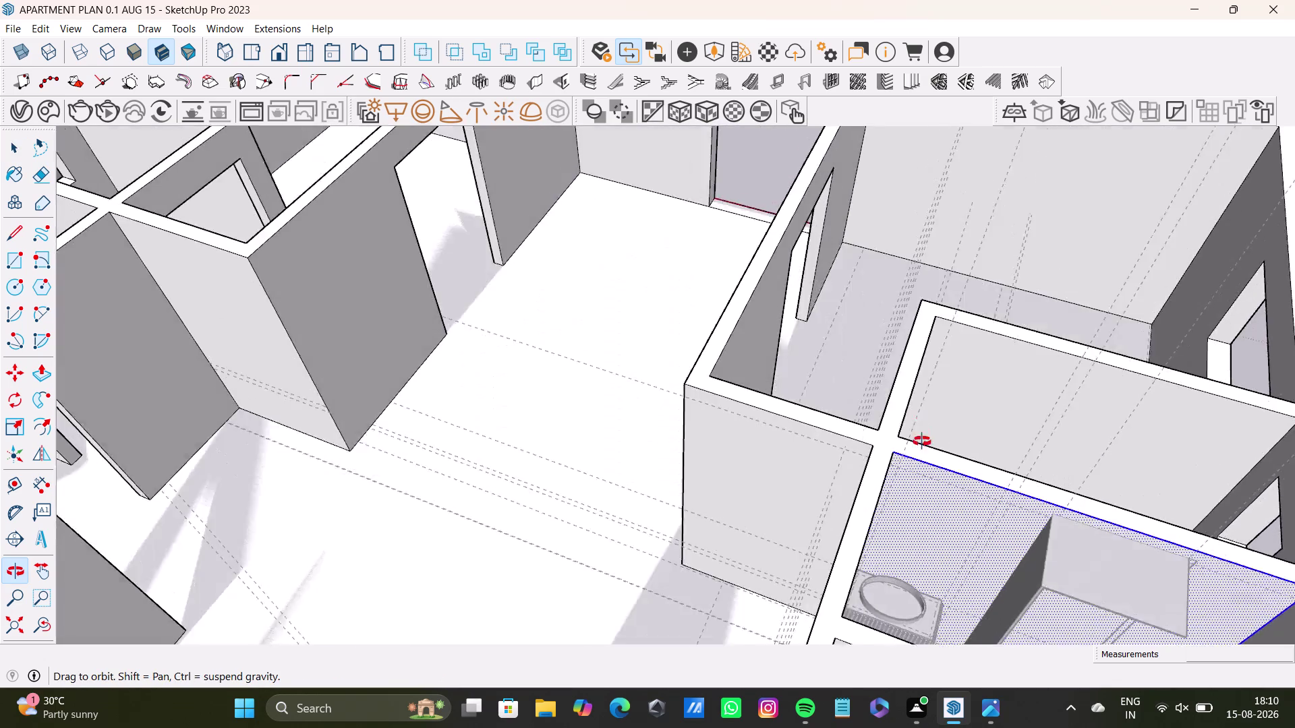
middle_drag(923, 426, 579, 298)
scroll(up, 3)
middle_drag(792, 501, 776, 307)
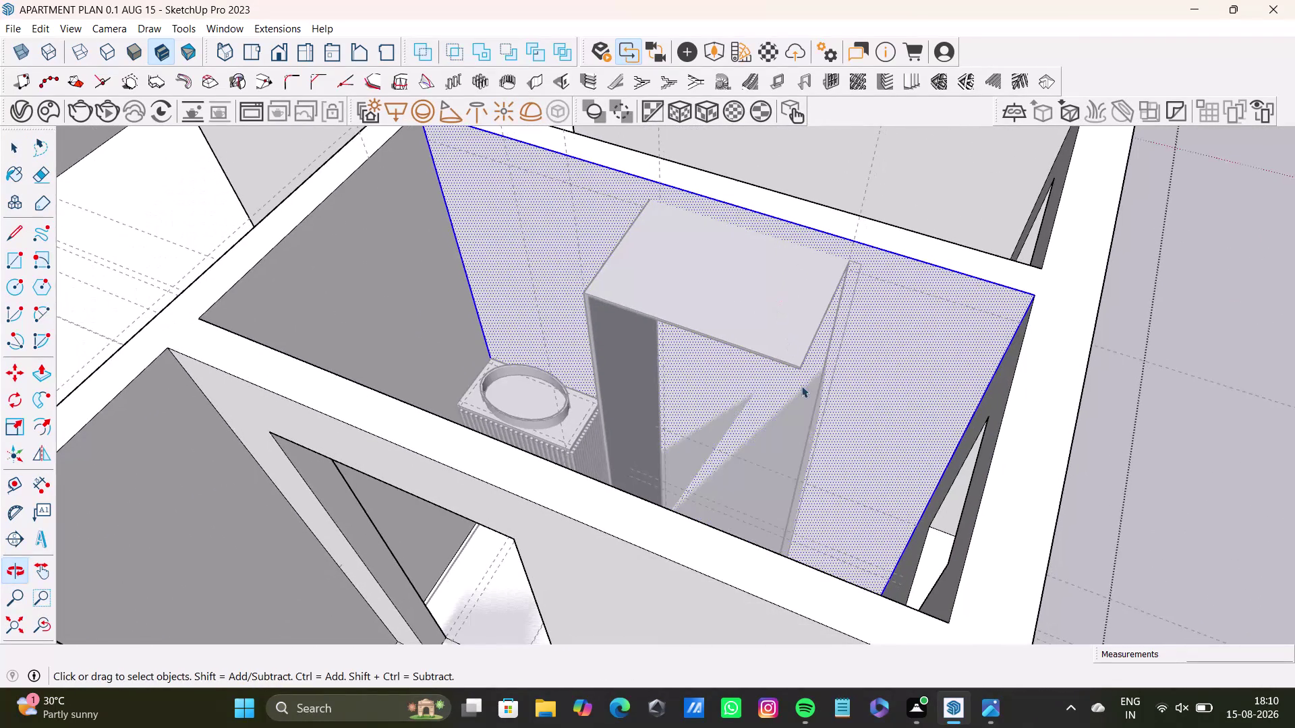
double_click(880, 411)
click(811, 413)
key(space)
triple_click(782, 413)
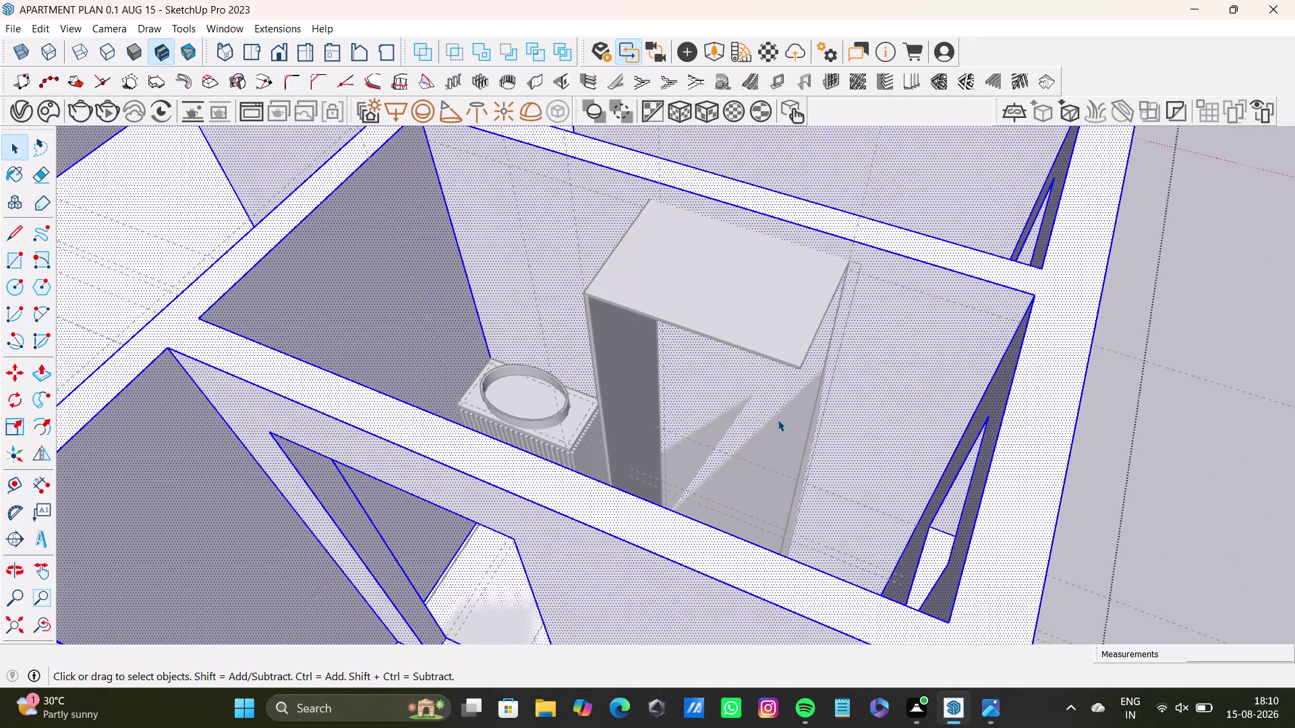
click(778, 420)
click(1193, 411)
scroll(up, 3)
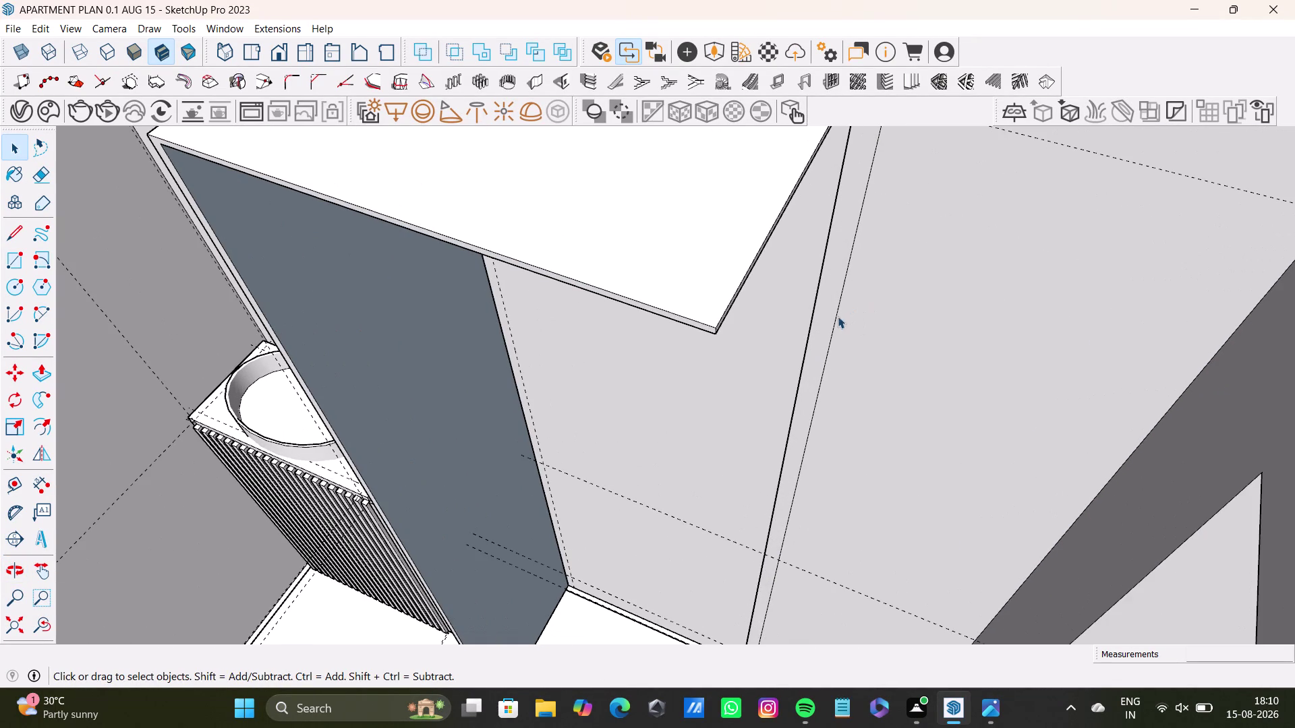
click(835, 319)
key(Delete)
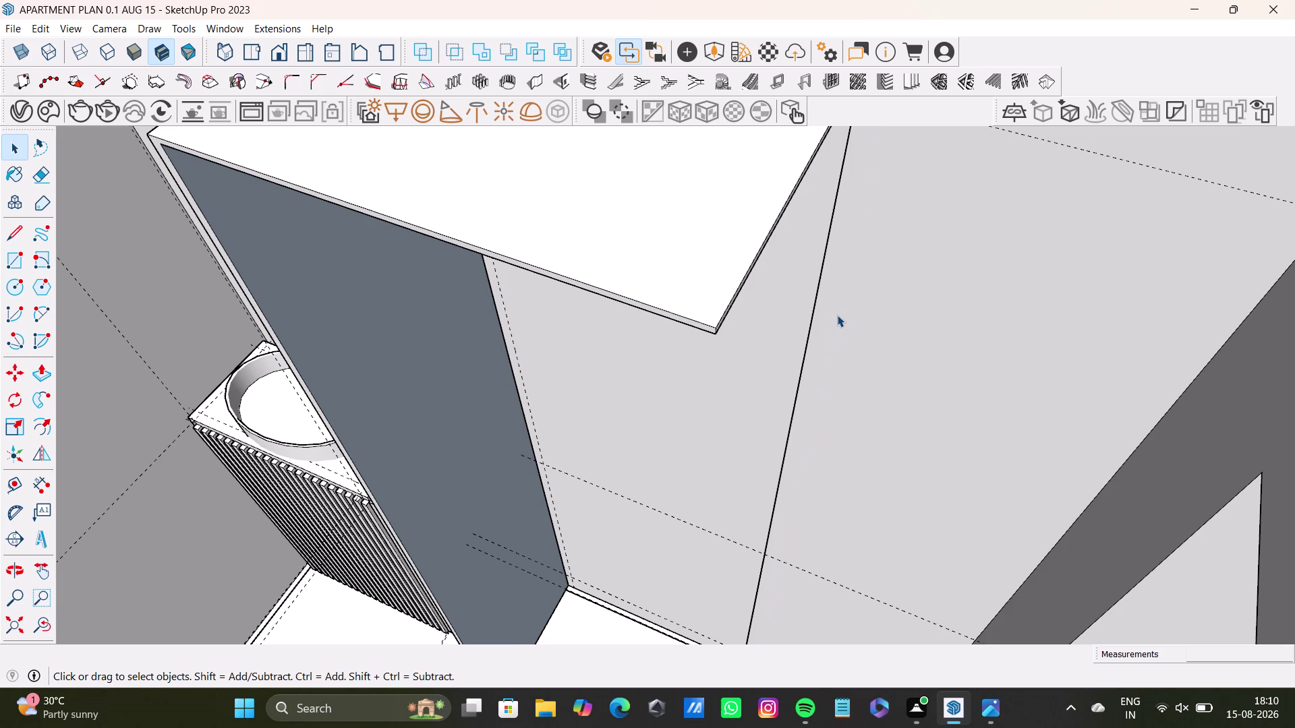
scroll(down, 3)
middle_drag(834, 297, 796, 465)
scroll(up, 3)
click(816, 336)
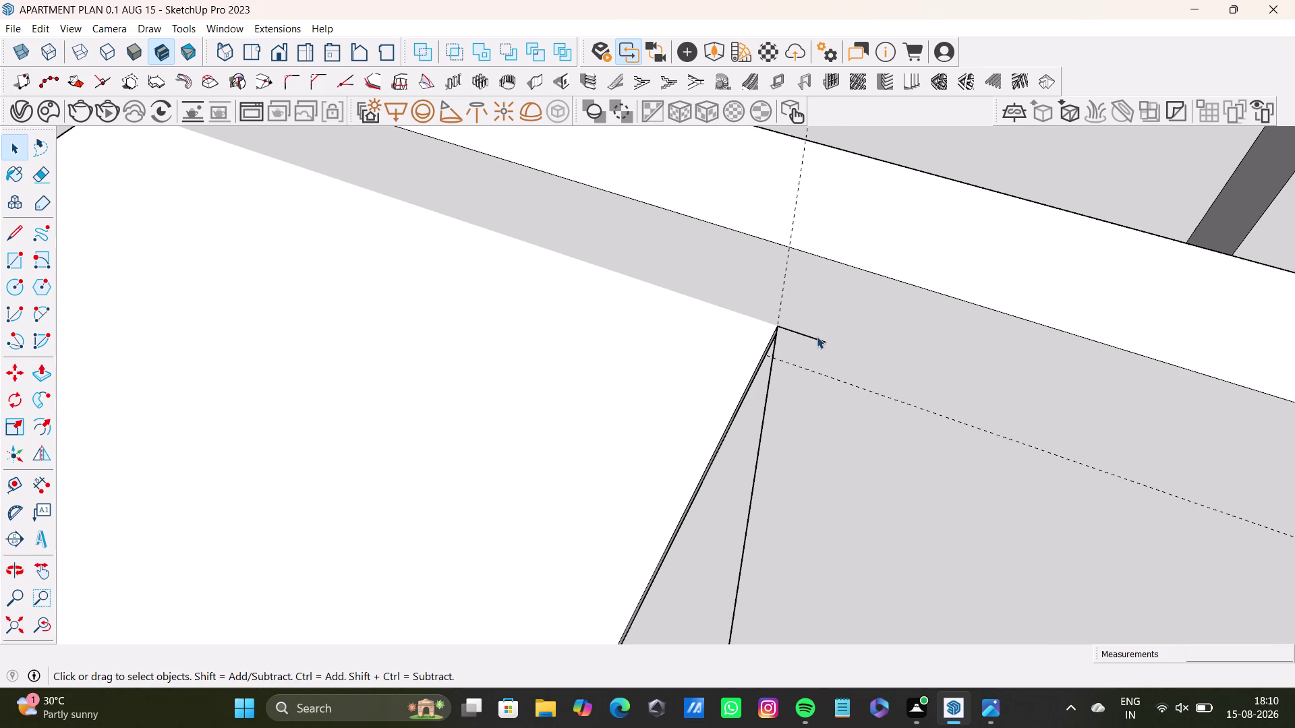
key(Delete)
scroll(down, 3)
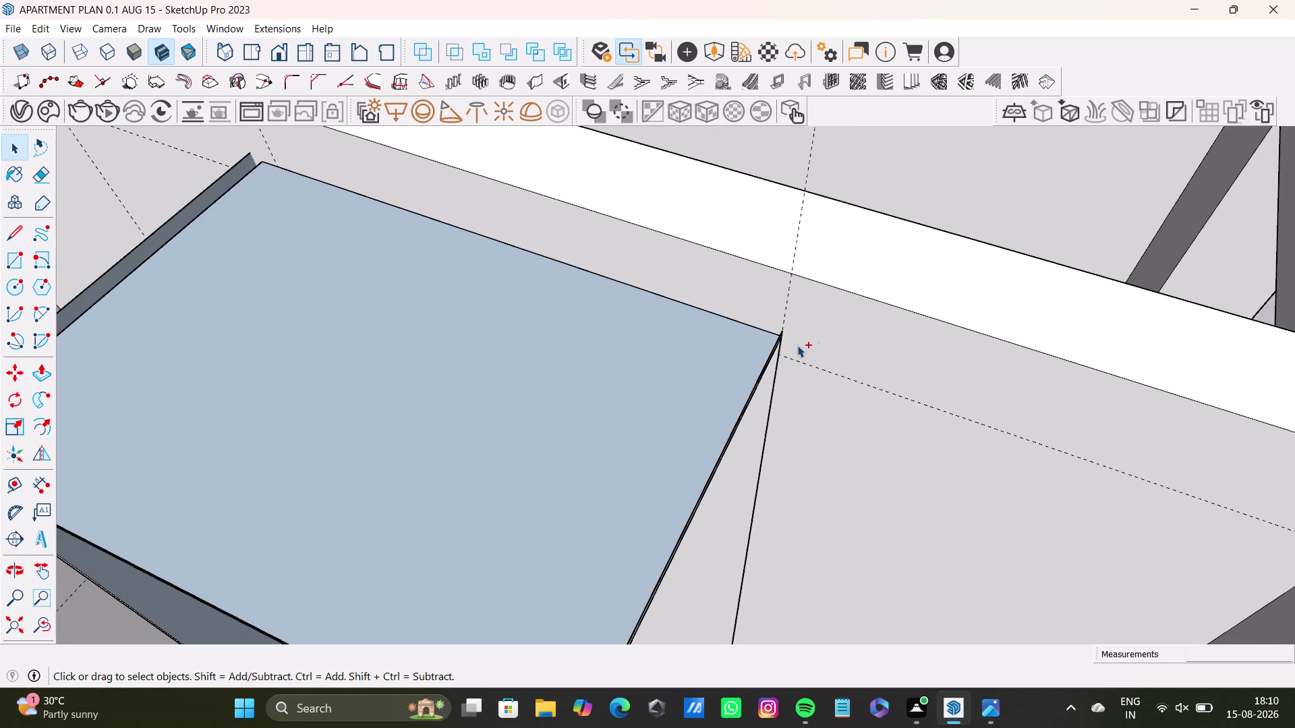
key(ctrl+z)
scroll(up, 3)
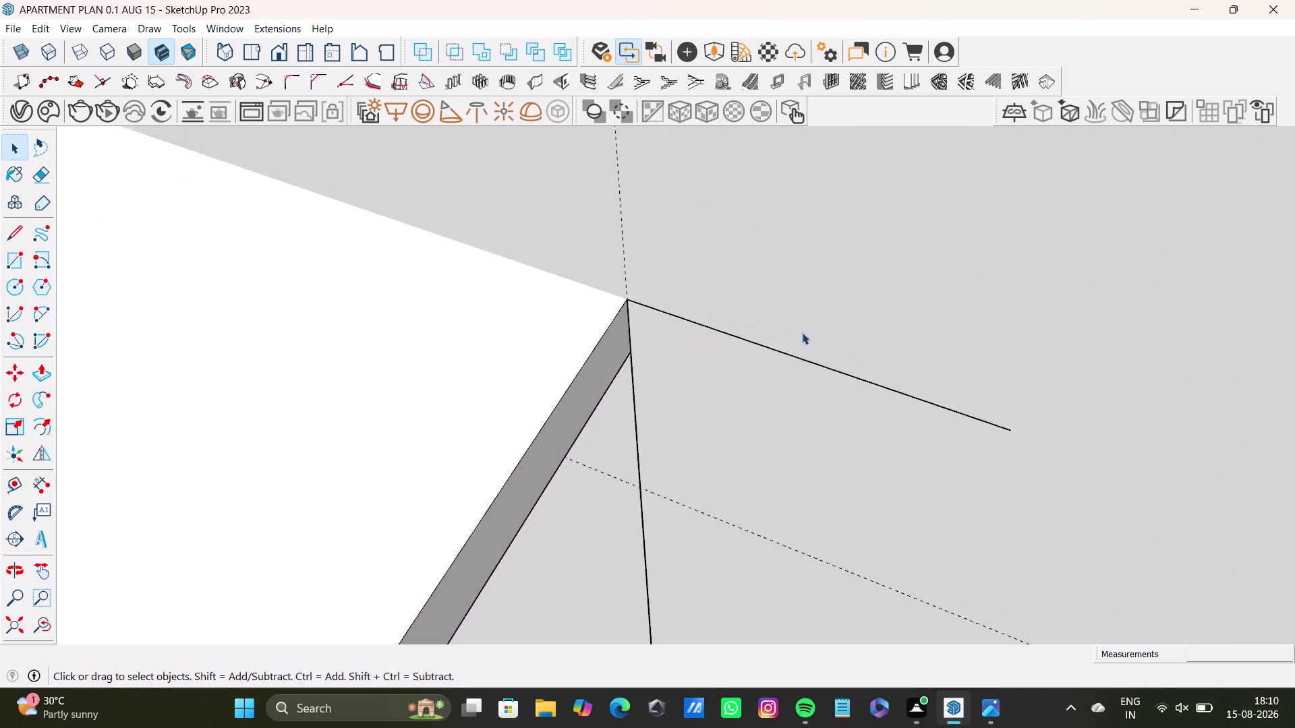
scroll(up, 3)
click(697, 336)
click(700, 332)
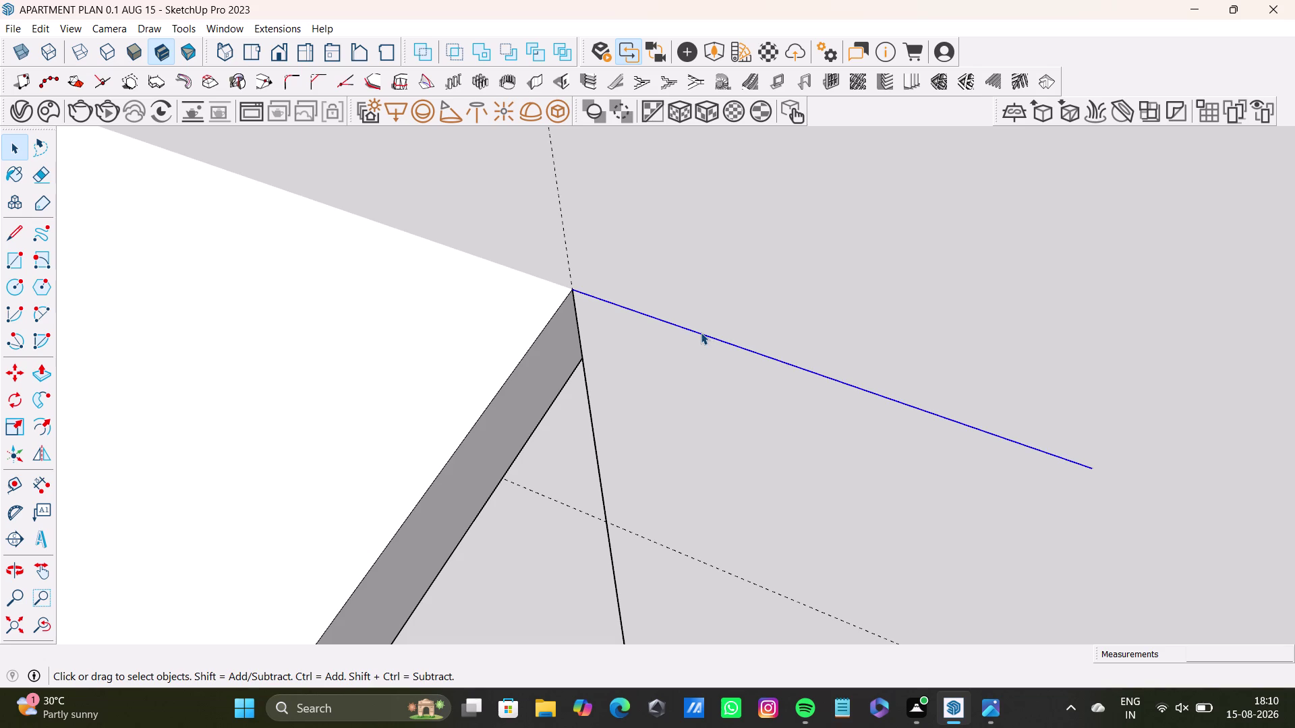
key(Delete)
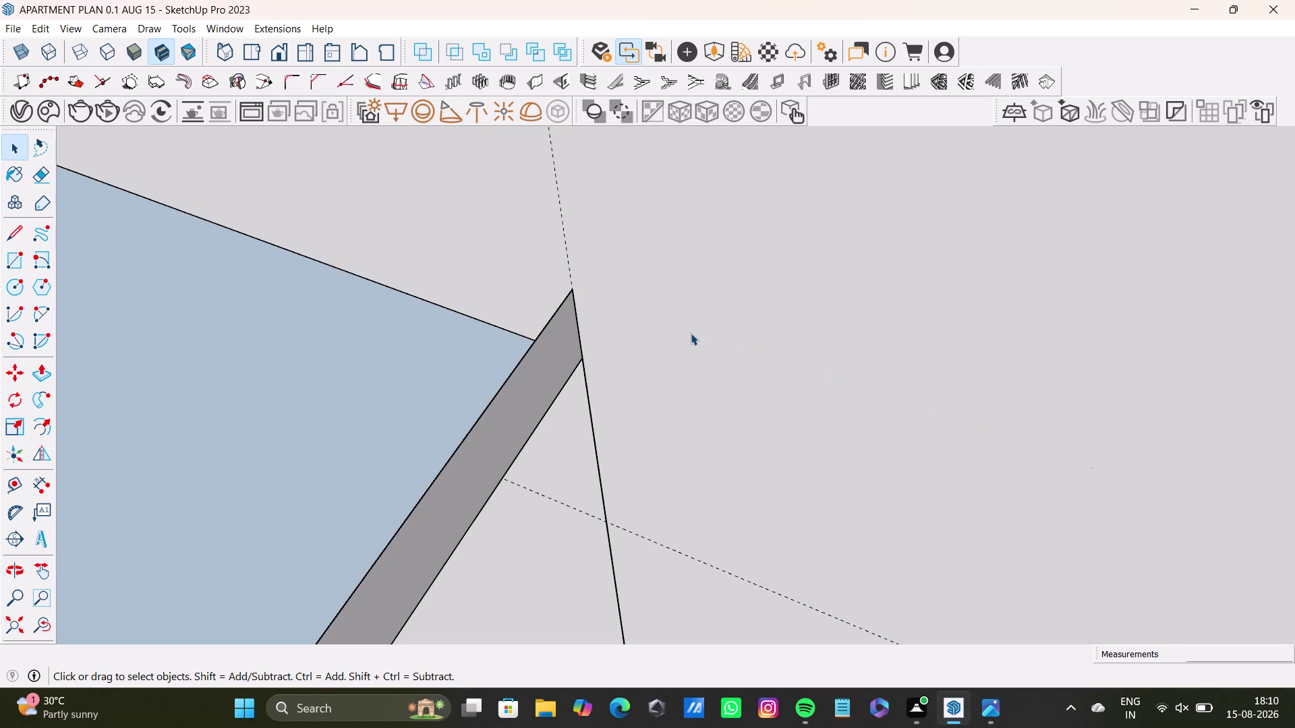
Undo the last change, orbit around the partition top, and restore the previous view.
key(ctrl+z)
scroll(down, 3)
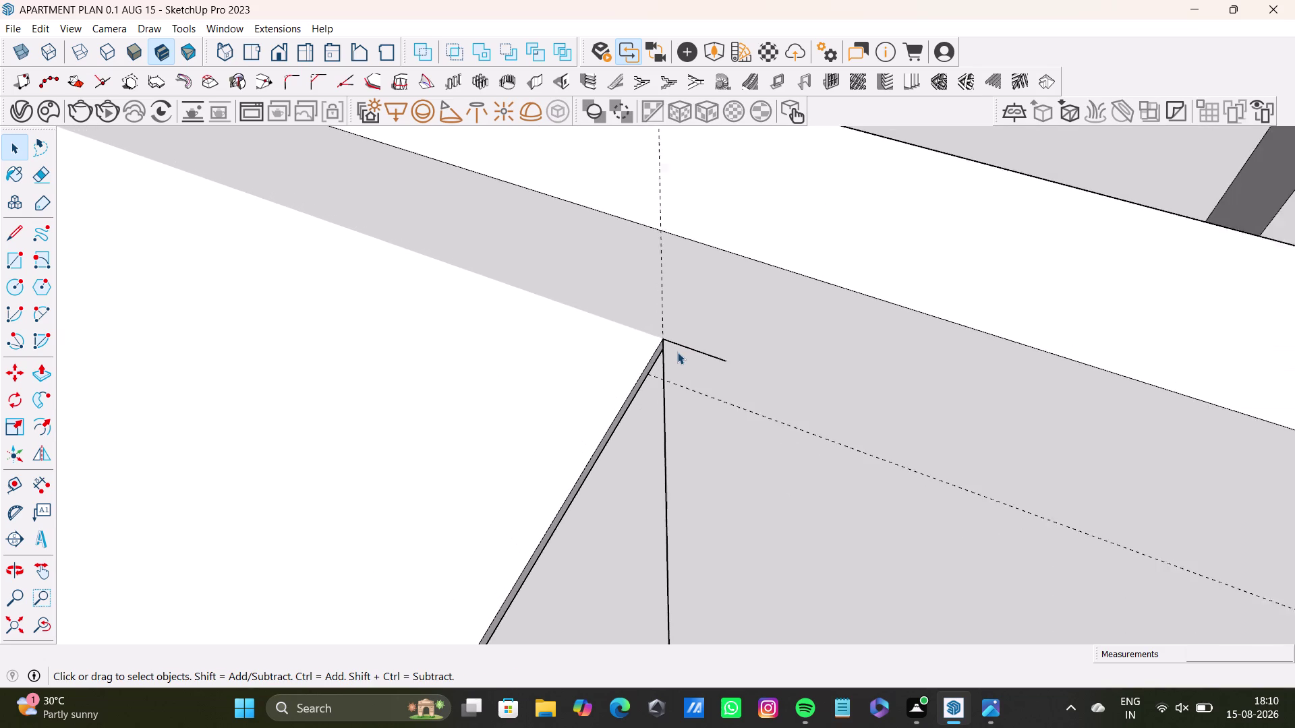
scroll(down, 3)
middle_drag(668, 382, 774, 302)
scroll(up, 3)
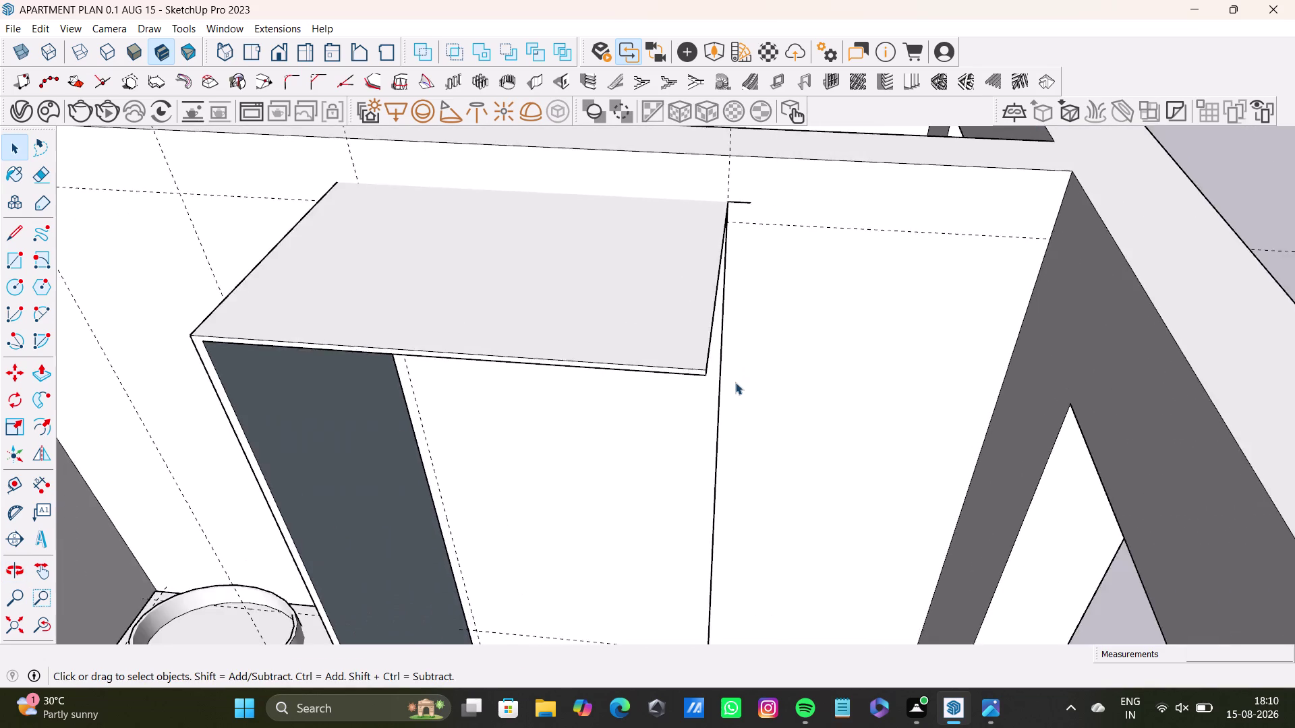
scroll(up, 3)
middle_drag(735, 383, 804, 199)
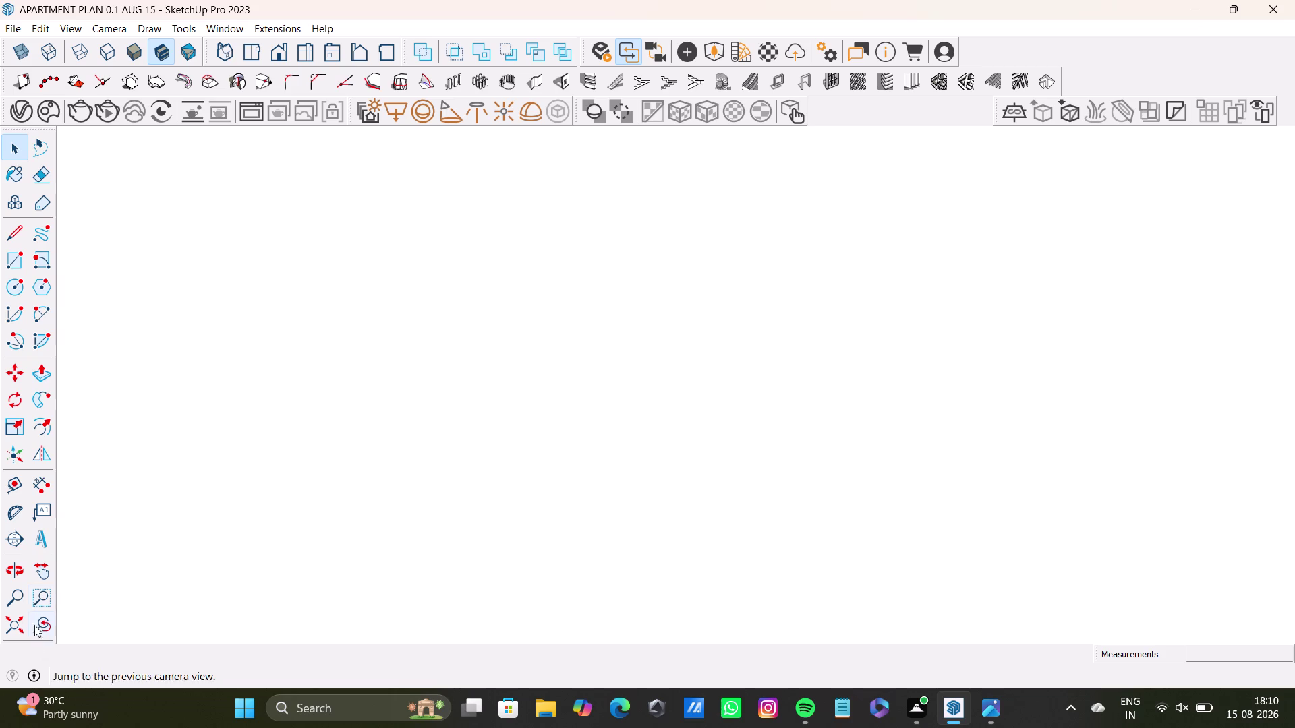
click(46, 631)
Orbit around the shower walls to see the slatted panel and full-height partition.
middle_drag(484, 564, 708, 340)
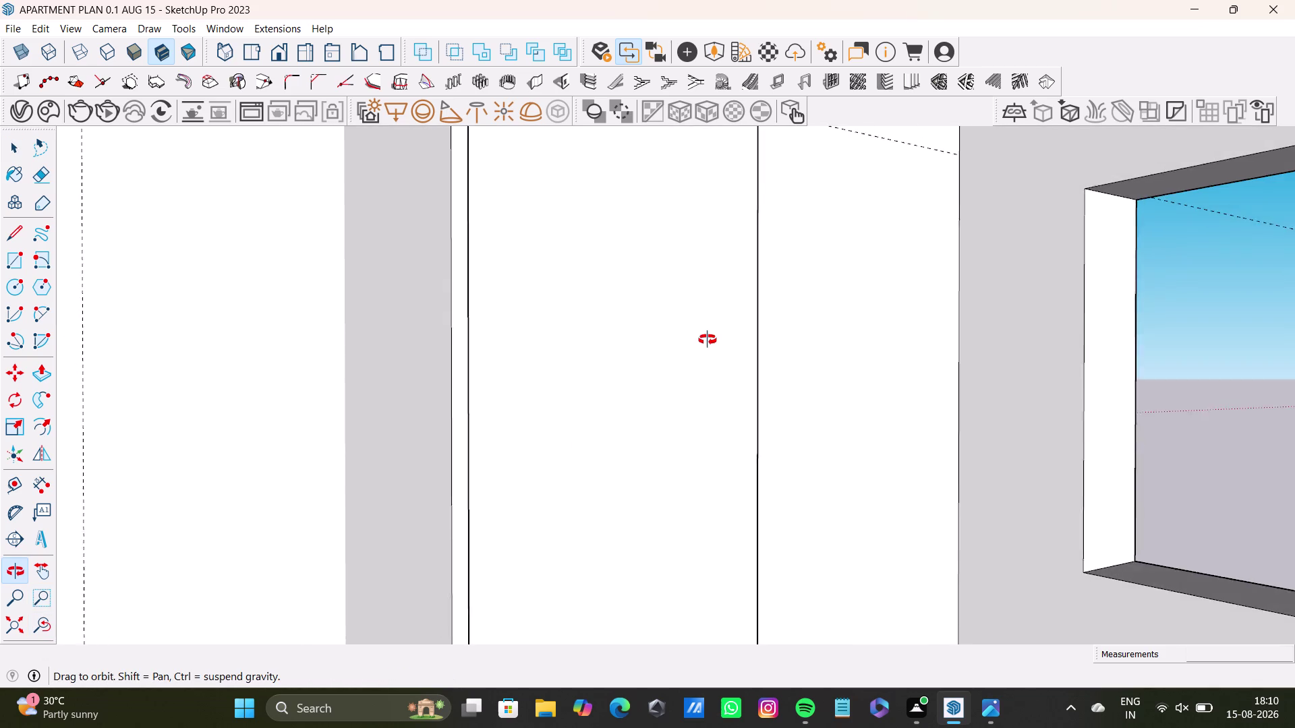
middle_drag(707, 340, 680, 400)
scroll(down, 3)
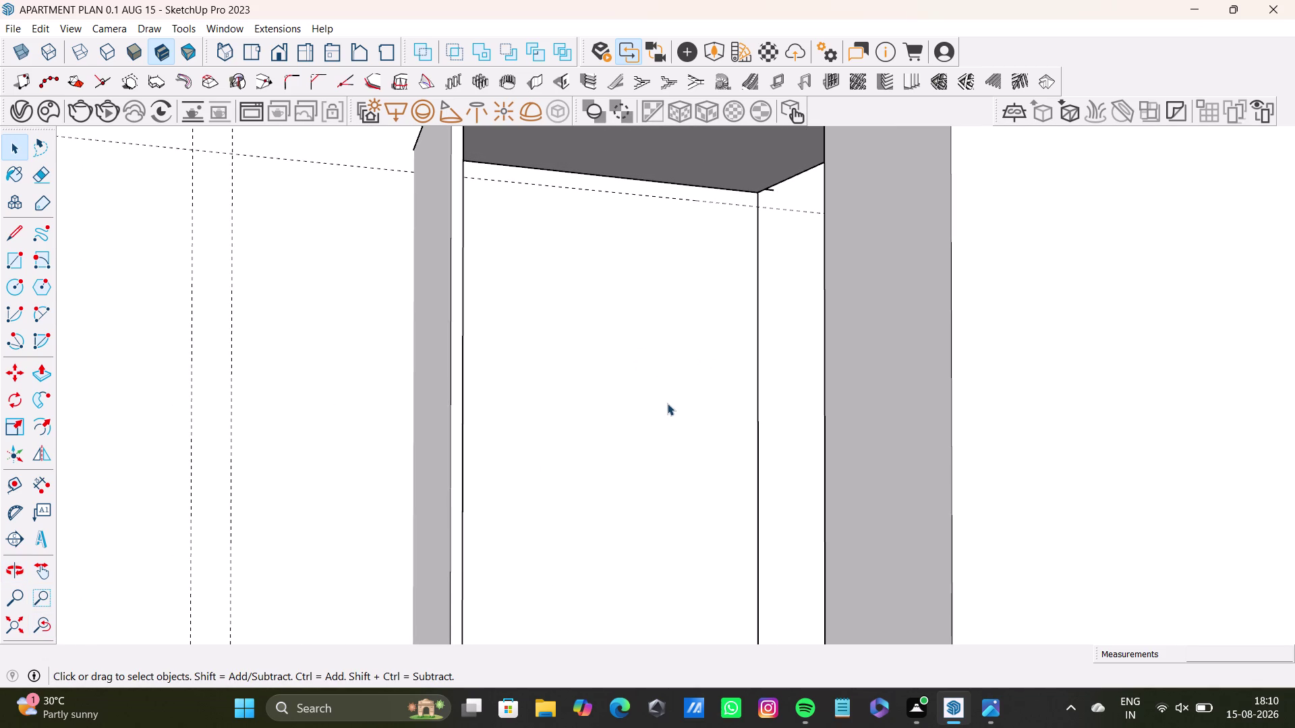
key(space)
scroll(down, 3)
middle_drag(673, 337, 656, 219)
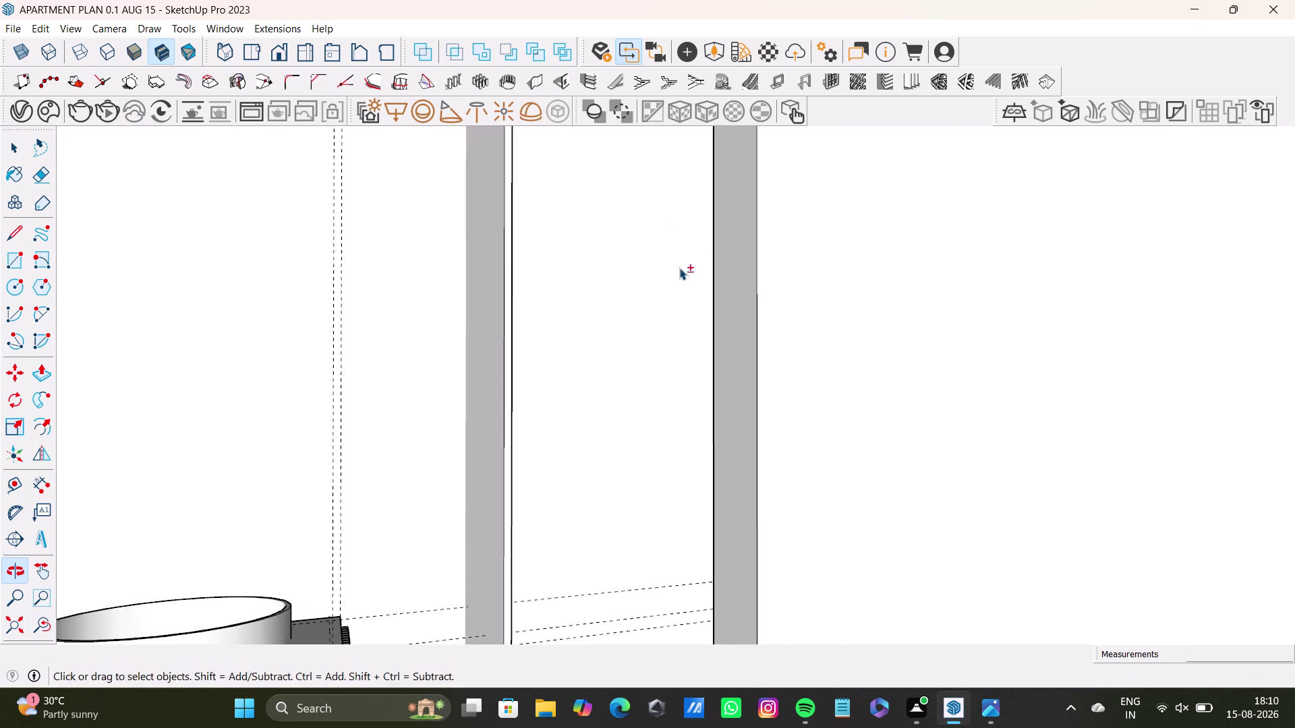
middle_drag(683, 292, 745, 337)
scroll(down, 3)
middle_drag(655, 349, 593, 443)
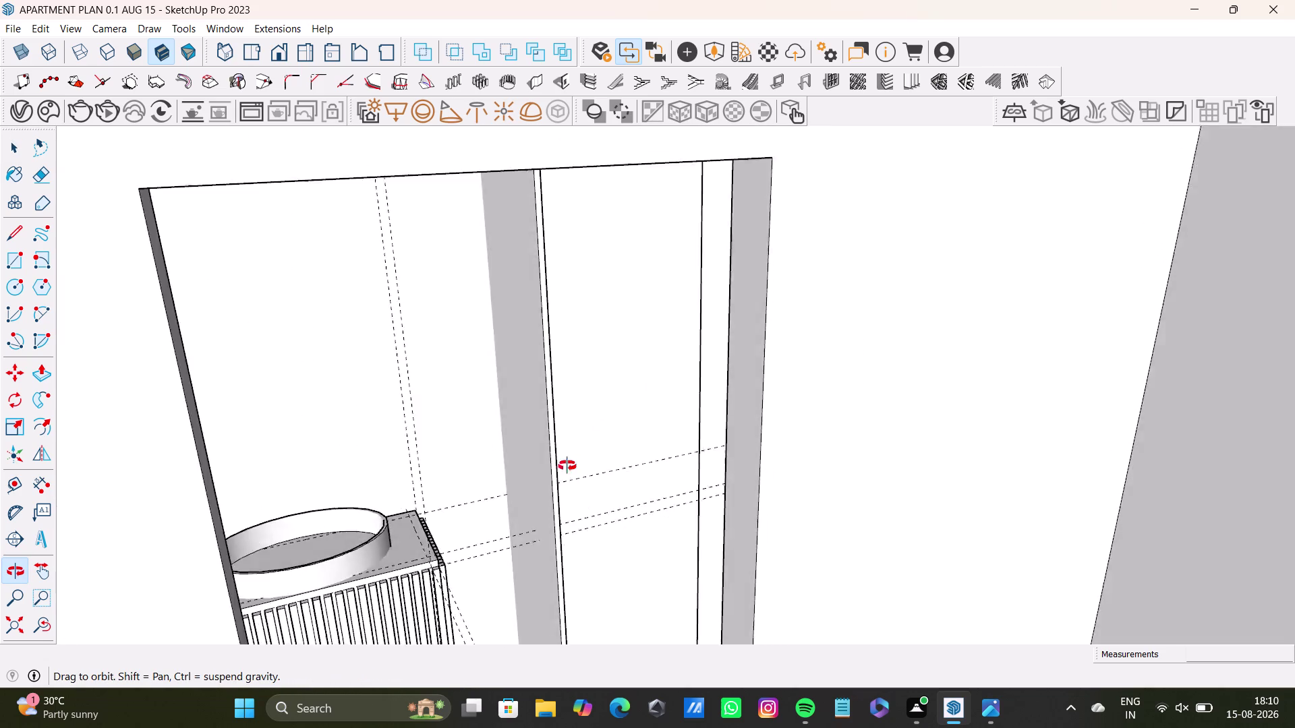
middle_drag(593, 443, 377, 517)
middle_drag(770, 203, 654, 558)
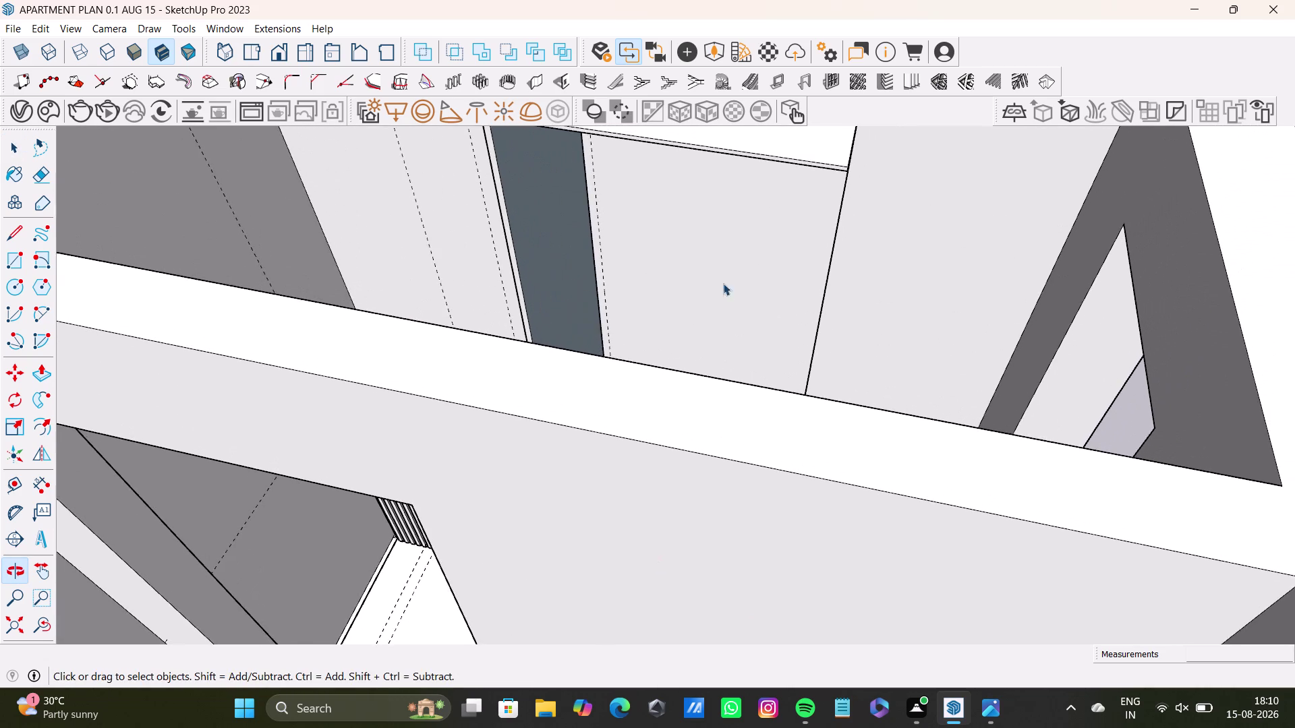
Push a face below the partition's thin top frame about 1' 9 15/16".
scroll(down, 3)
middle_drag(721, 349, 579, 343)
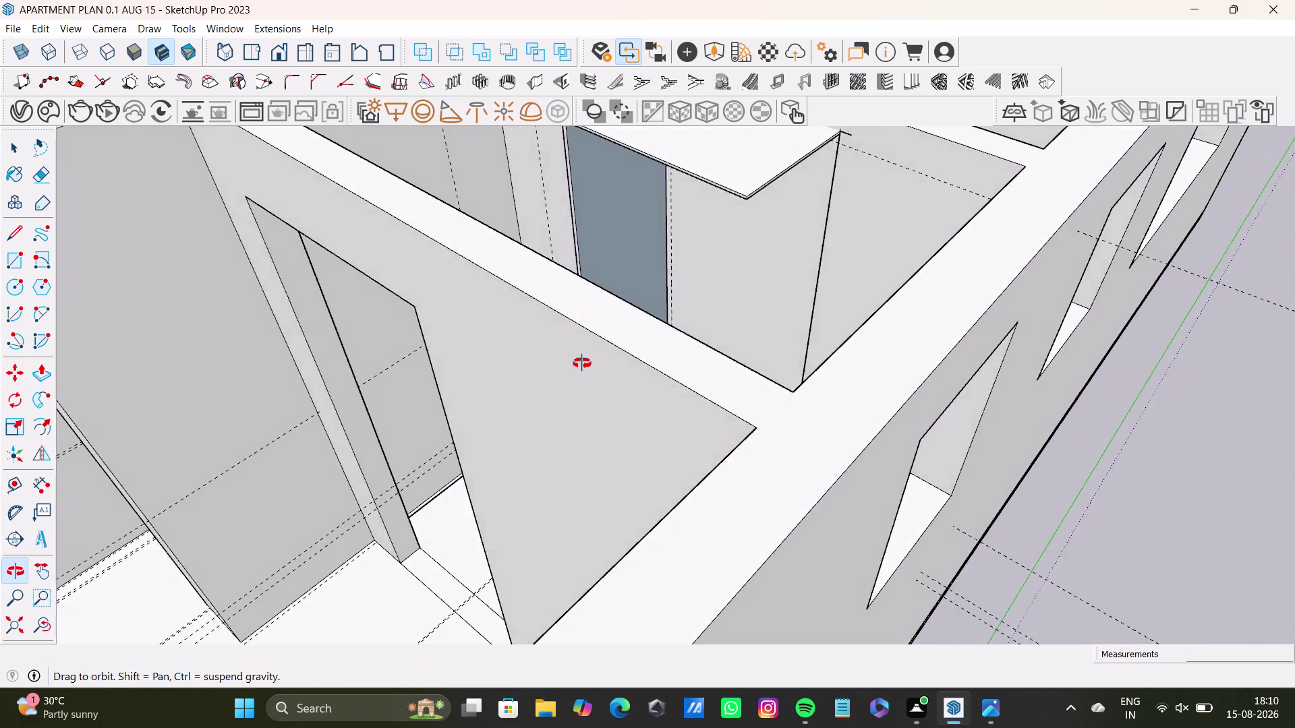
middle_drag(579, 343, 621, 446)
scroll(up, 3)
middle_drag(609, 268, 506, 298)
middle_drag(530, 312, 677, 194)
scroll(up, 3)
key(space)
click(760, 387)
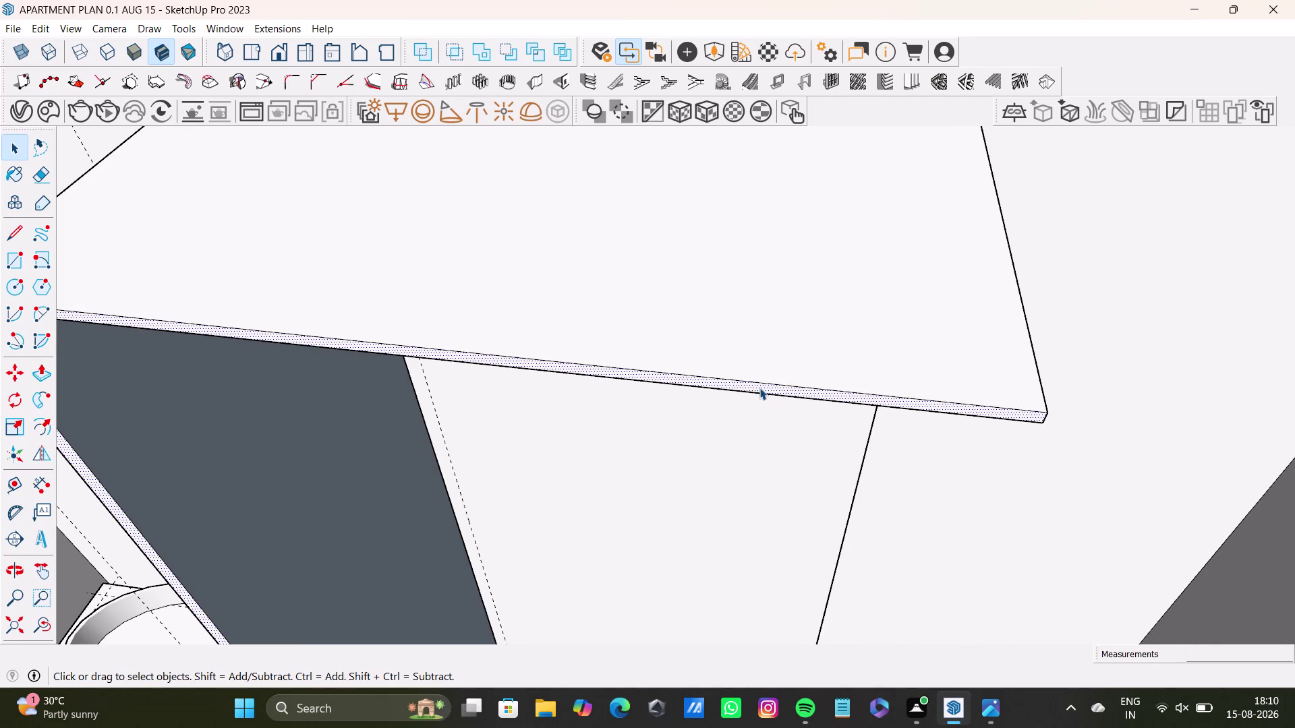
key(p)
drag(759, 389, 796, 104)
Orbit below the partition panel to view its front face.
middle_drag(765, 350, 777, 93)
scroll(down, 3)
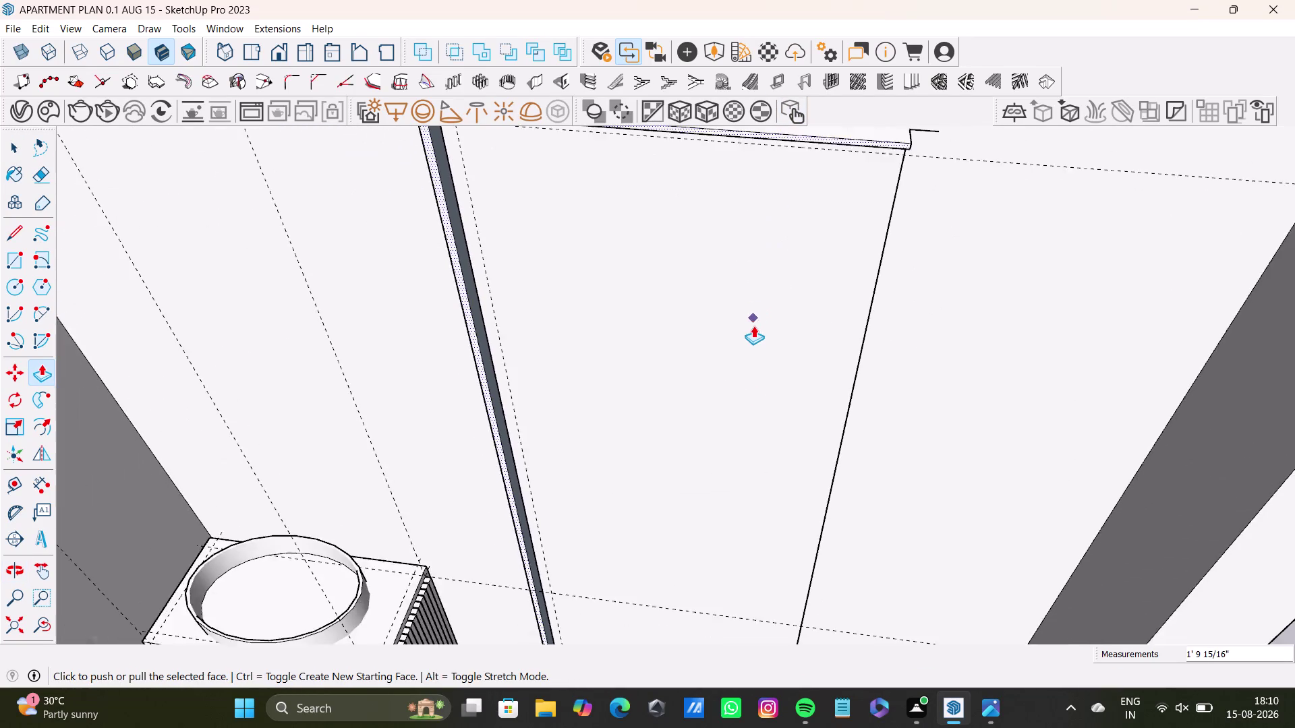
scroll(down, 3)
middle_drag(755, 337, 735, 280)
middle_drag(732, 291, 741, 388)
scroll(up, 3)
middle_drag(614, 332, 618, 443)
middle_drag(694, 395, 713, 305)
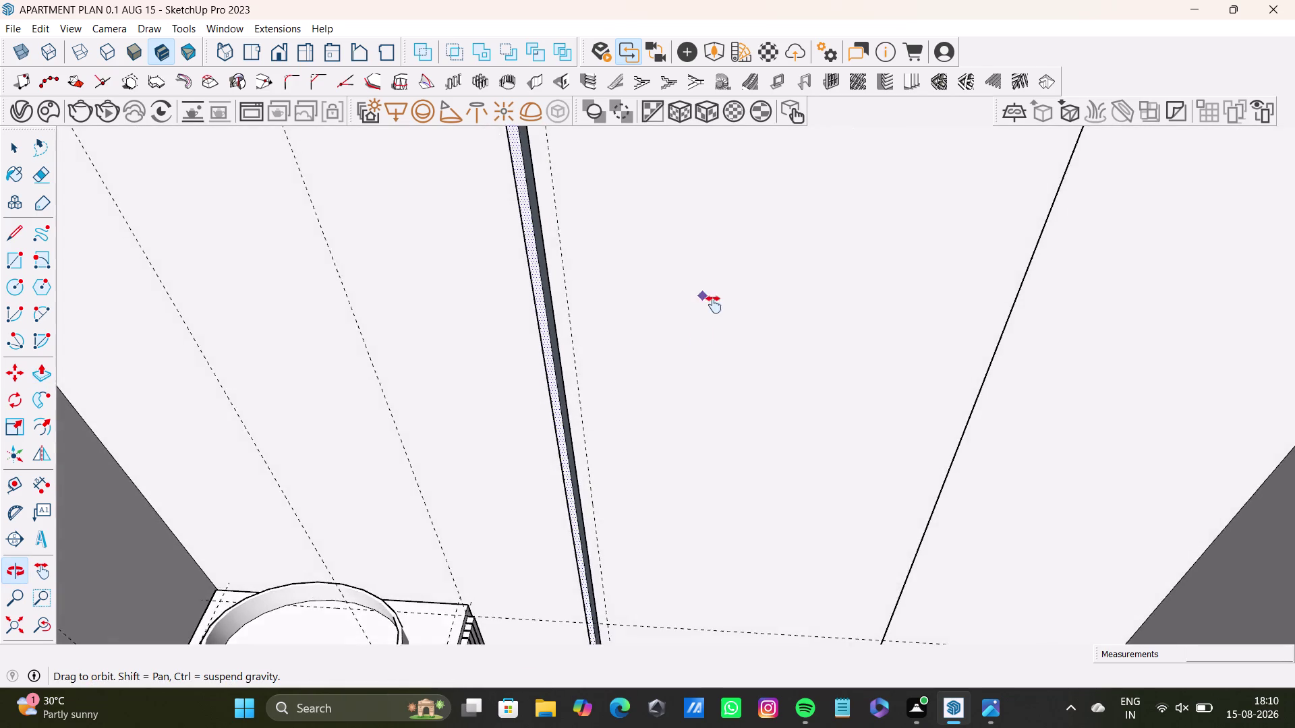
middle_drag(713, 305, 676, 480)
middle_drag(724, 404, 729, 320)
middle_drag(737, 374, 738, 326)
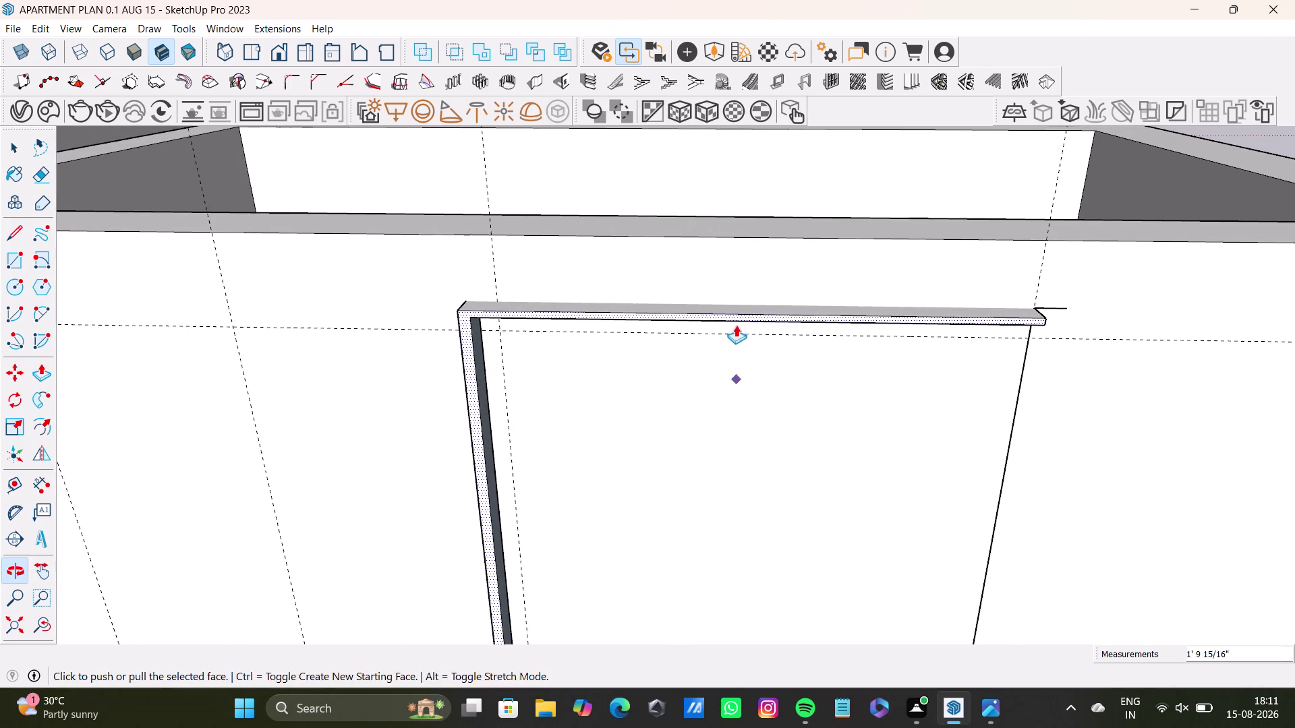
Draw a narrow rectangle under the top beam and push/pull it out 11/16".
key(space)
click(22, 266)
scroll(up, 3)
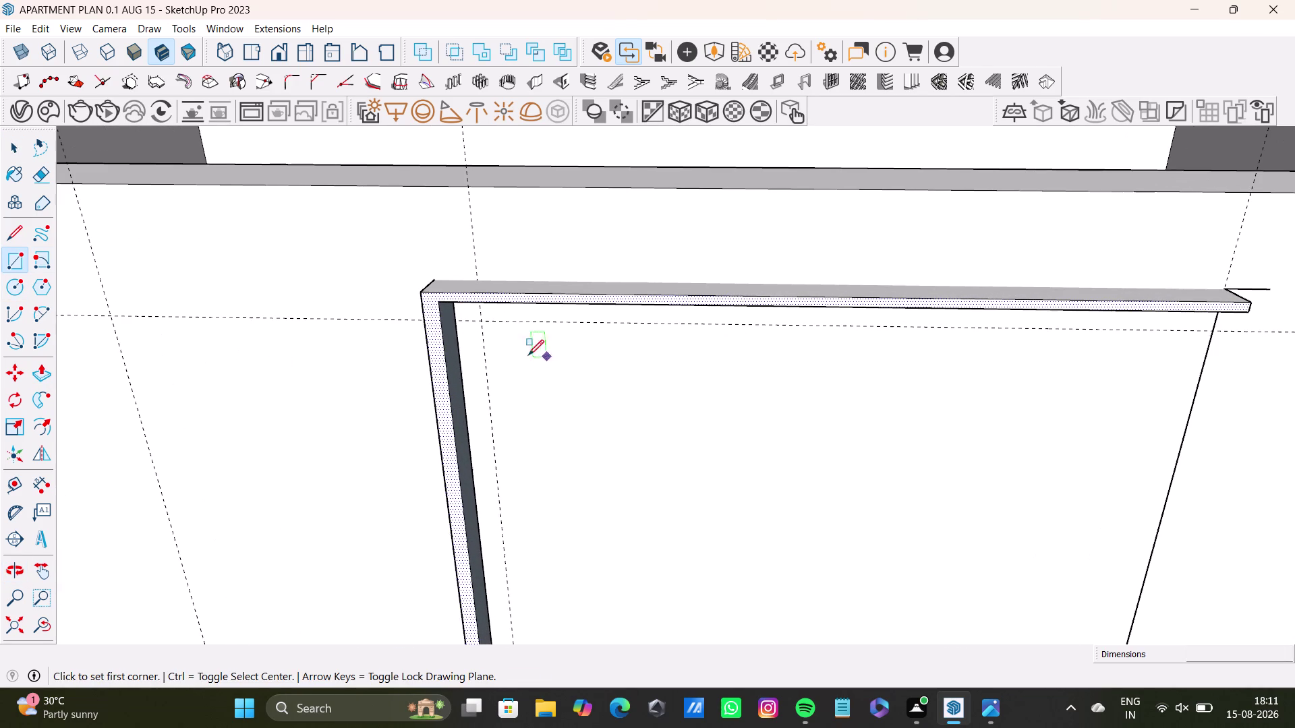
click(482, 322)
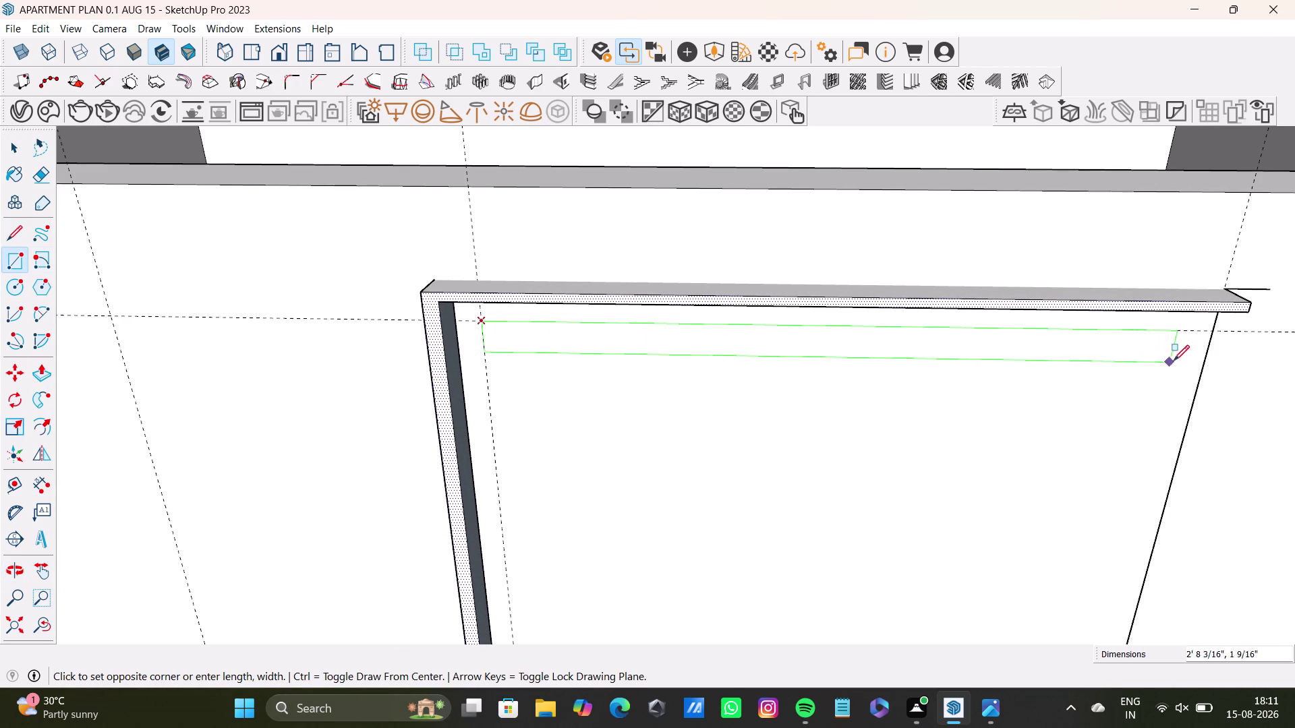
click(1207, 348)
key(space)
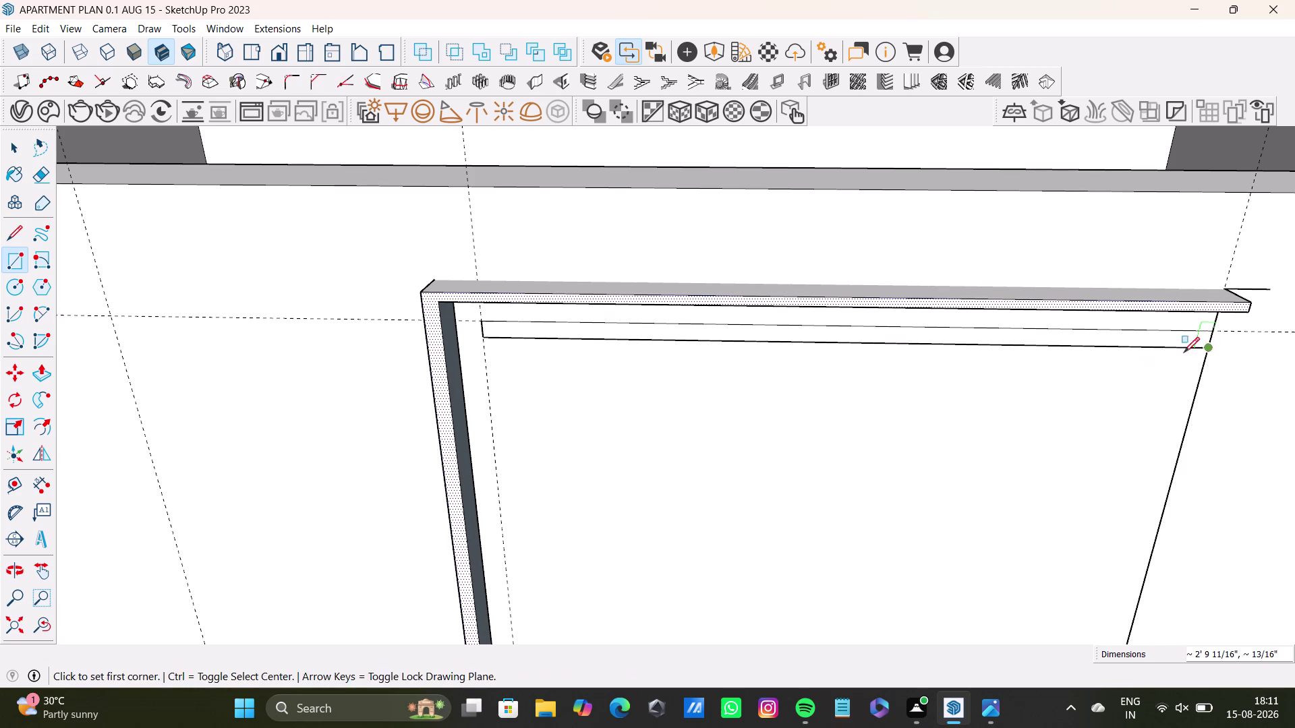
click(1175, 343)
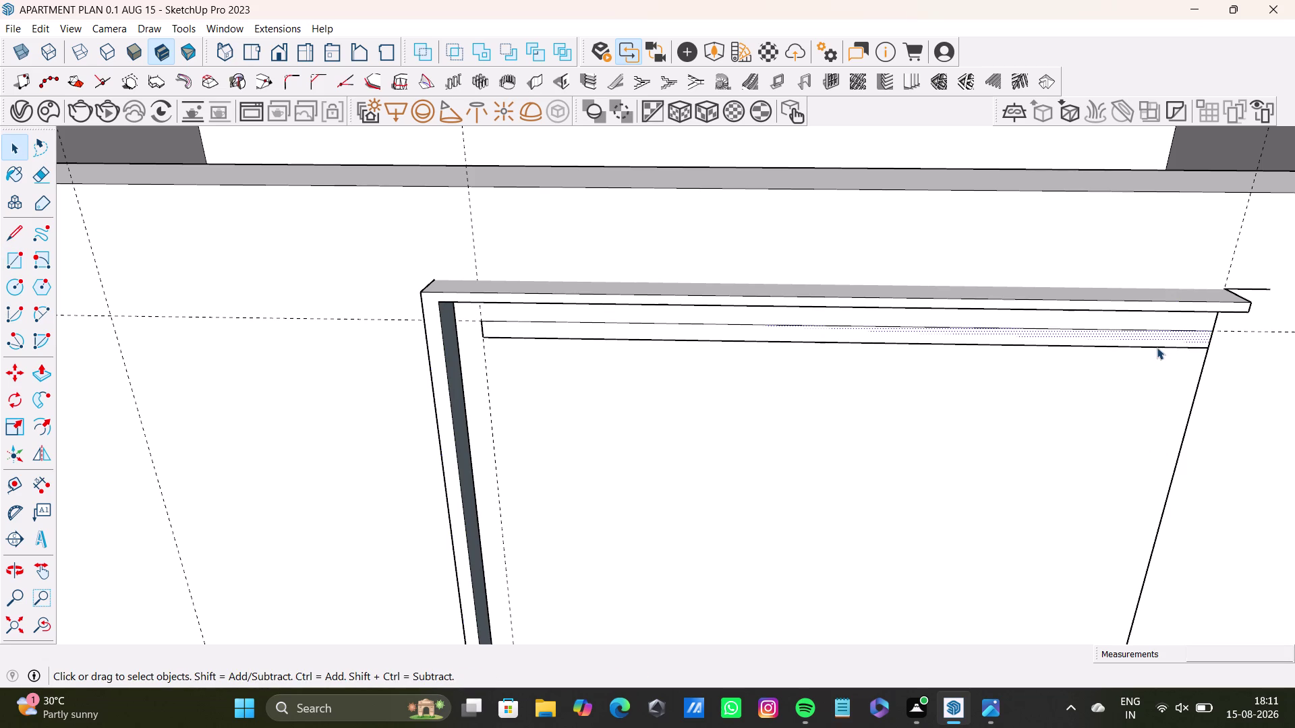
key(p)
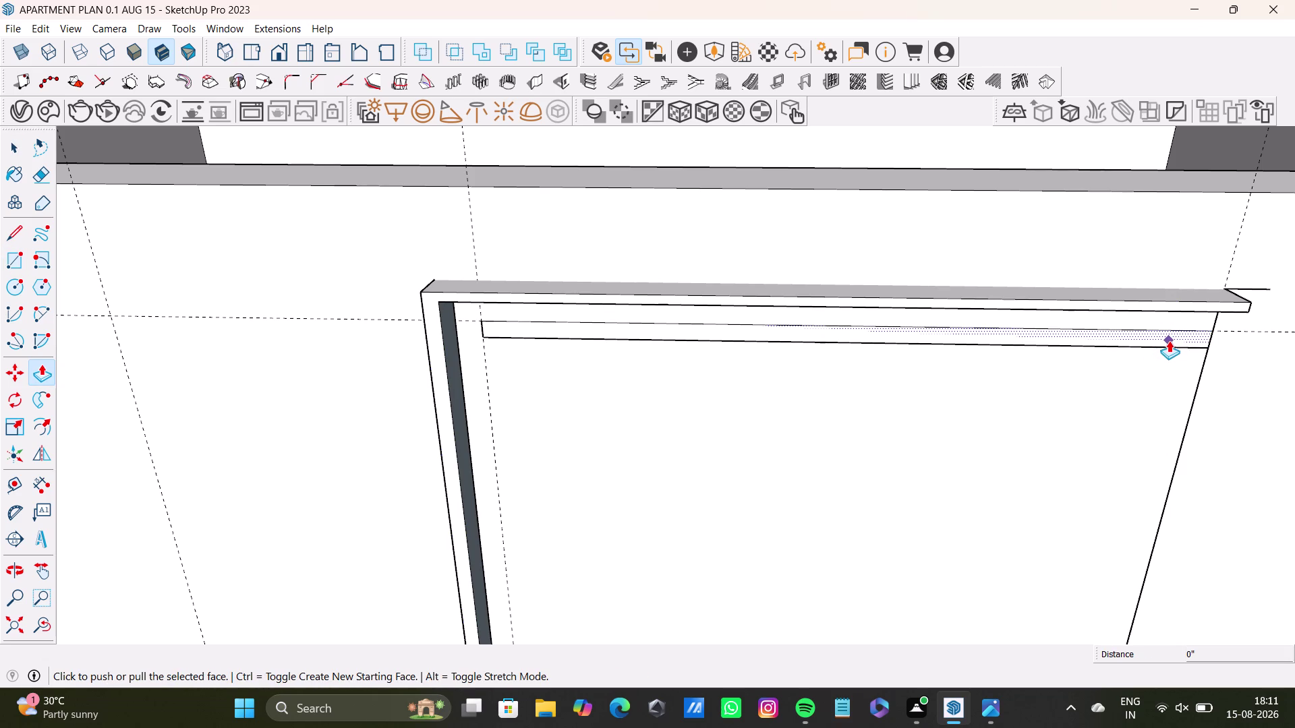
click(1169, 341)
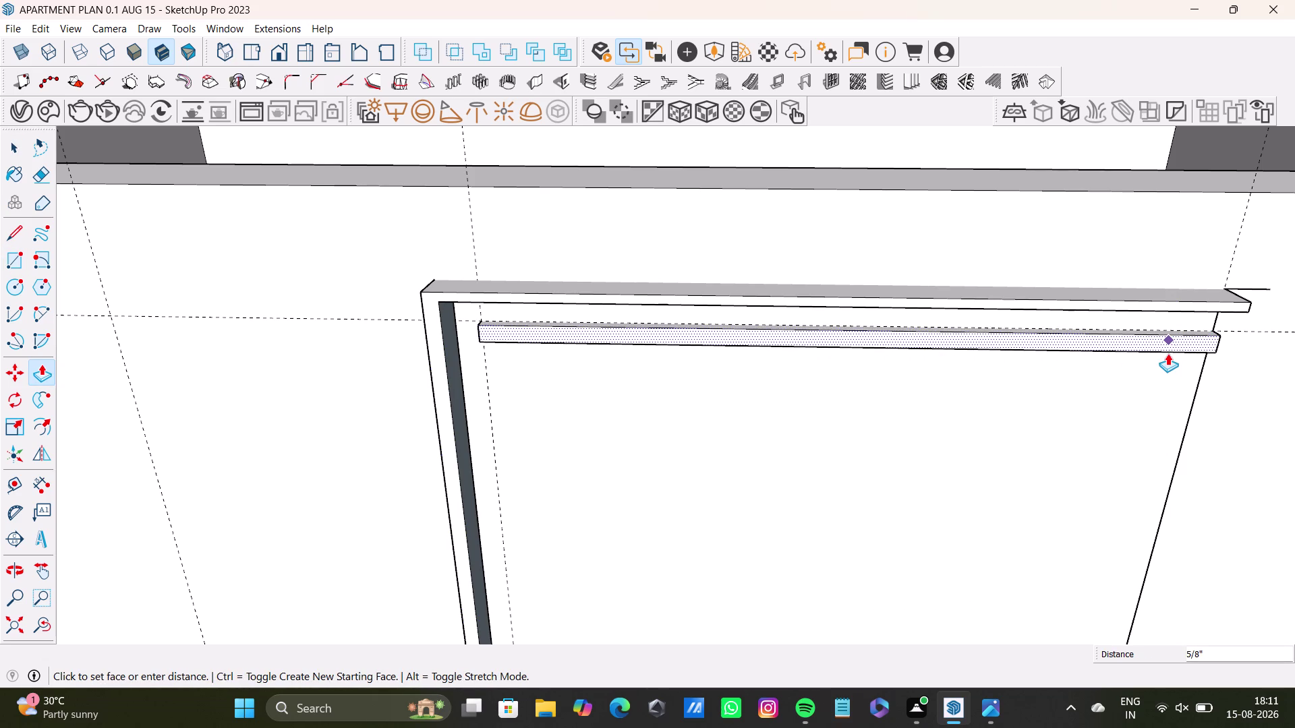
click(1168, 354)
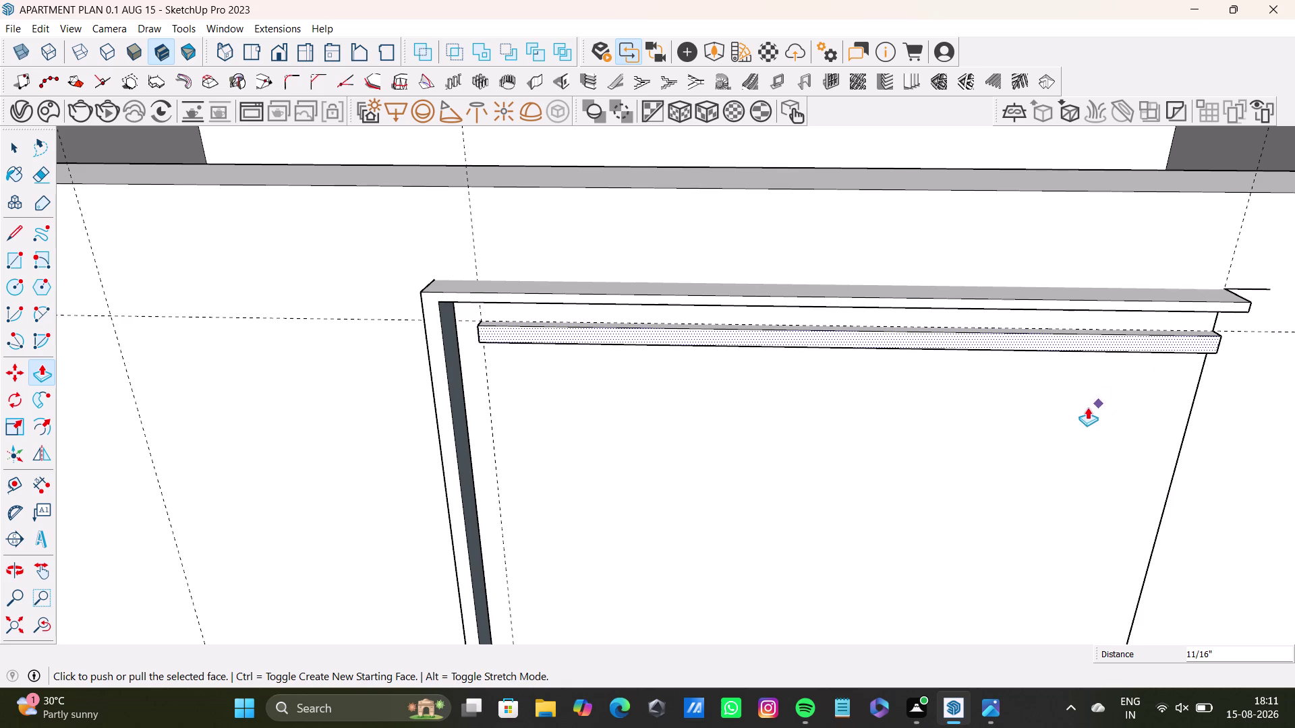
Trace a line along the strip's top edge from left to right corner.
scroll(down, 3)
middle_drag(1087, 408, 1014, 431)
scroll(up, 3)
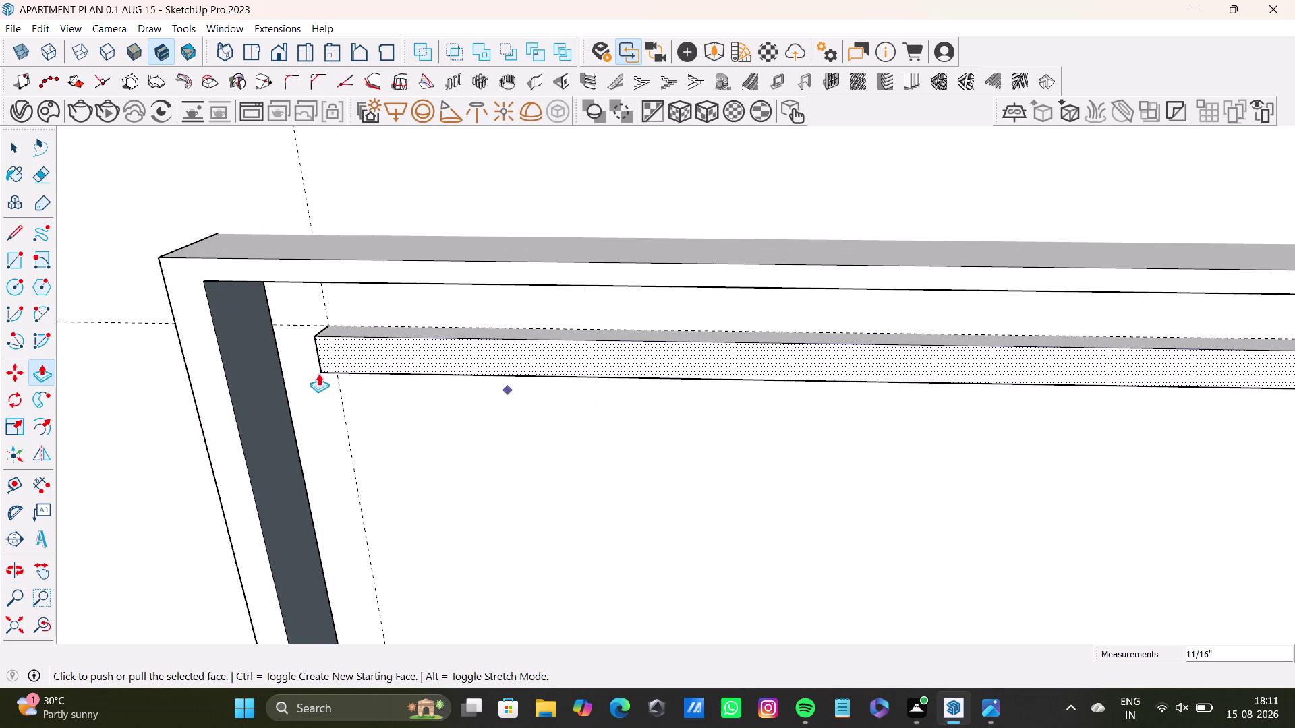
click(10, 234)
scroll(up, 3)
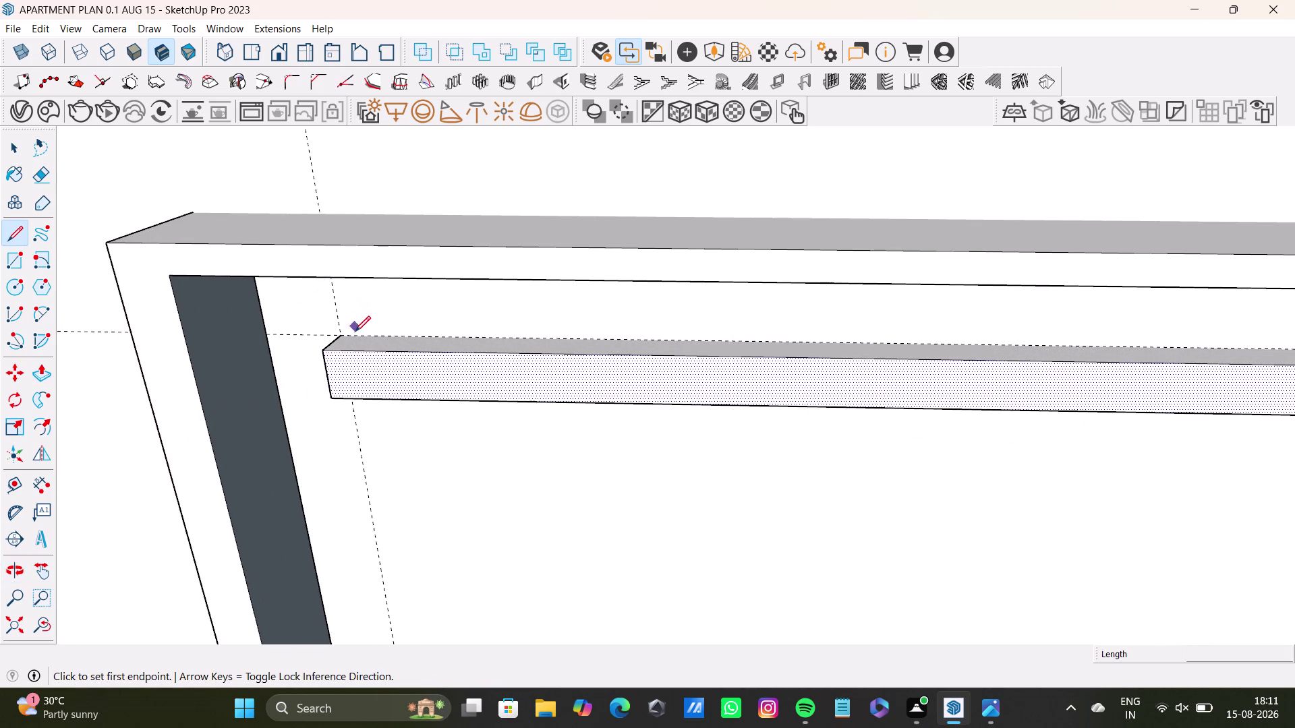
click(341, 333)
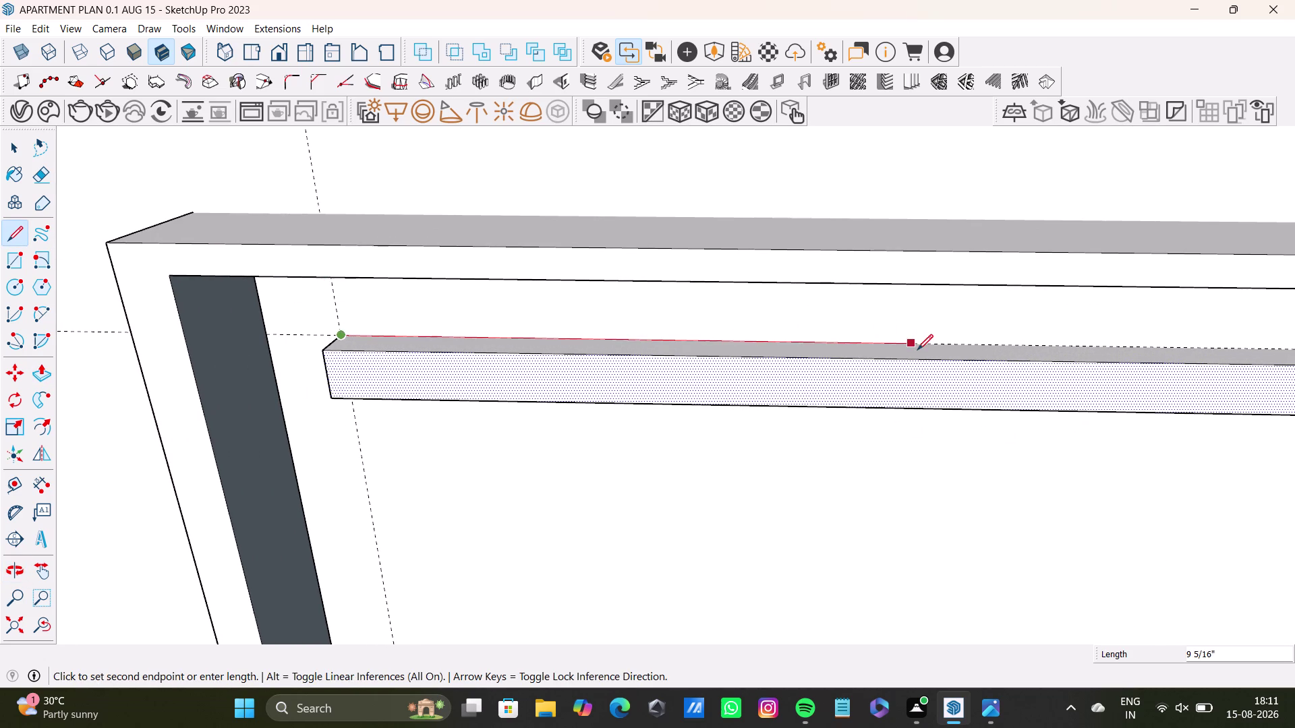
scroll(down, 3)
middle_drag(937, 350, 543, 349)
scroll(down, 3)
middle_drag(965, 355, 562, 344)
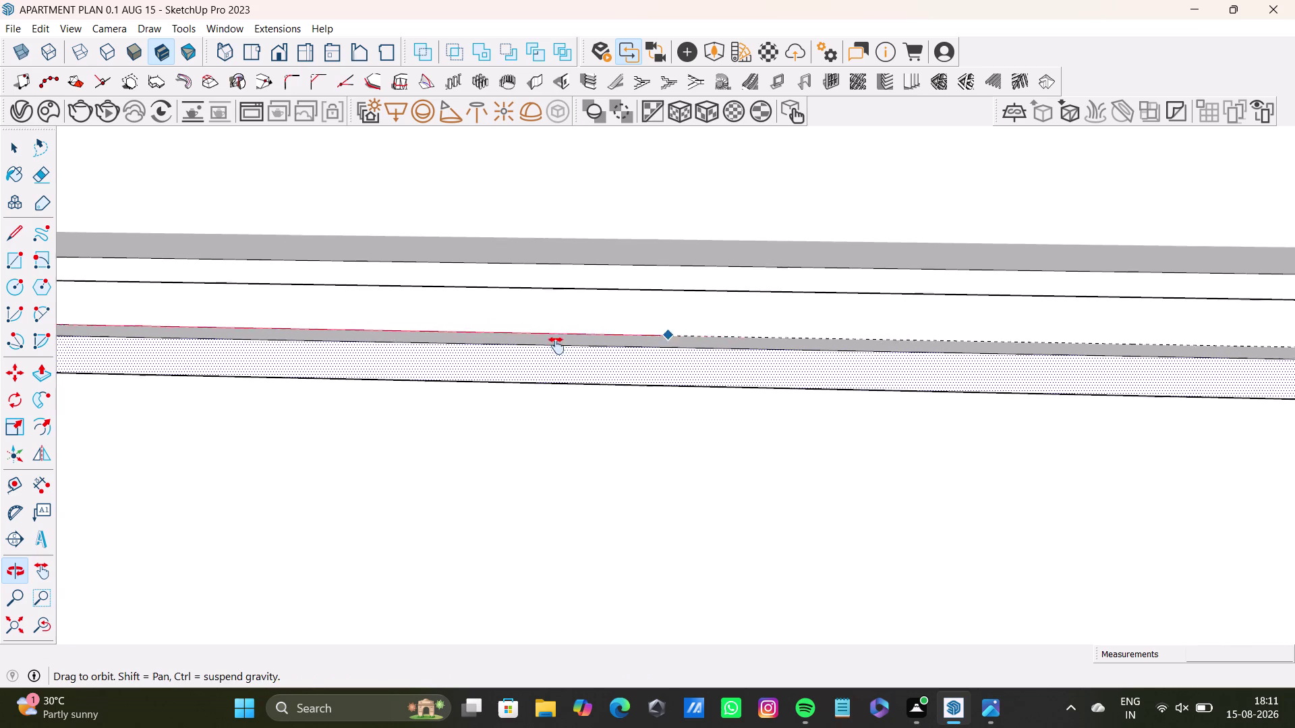
middle_drag(562, 344, 551, 349)
middle_drag(1176, 362, 806, 423)
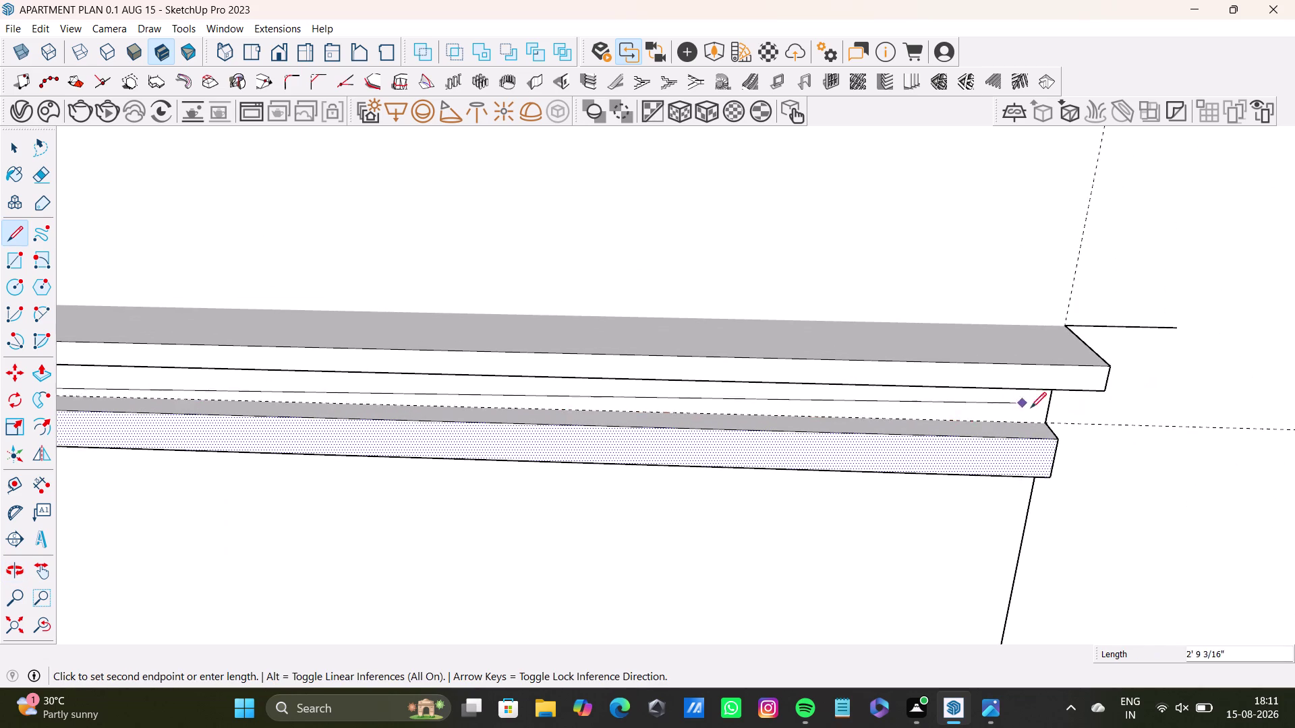
click(1044, 423)
key(space)
Orbit below and around to inspect the finished strip against the wall.
scroll(down, 3)
middle_drag(915, 457, 1118, 412)
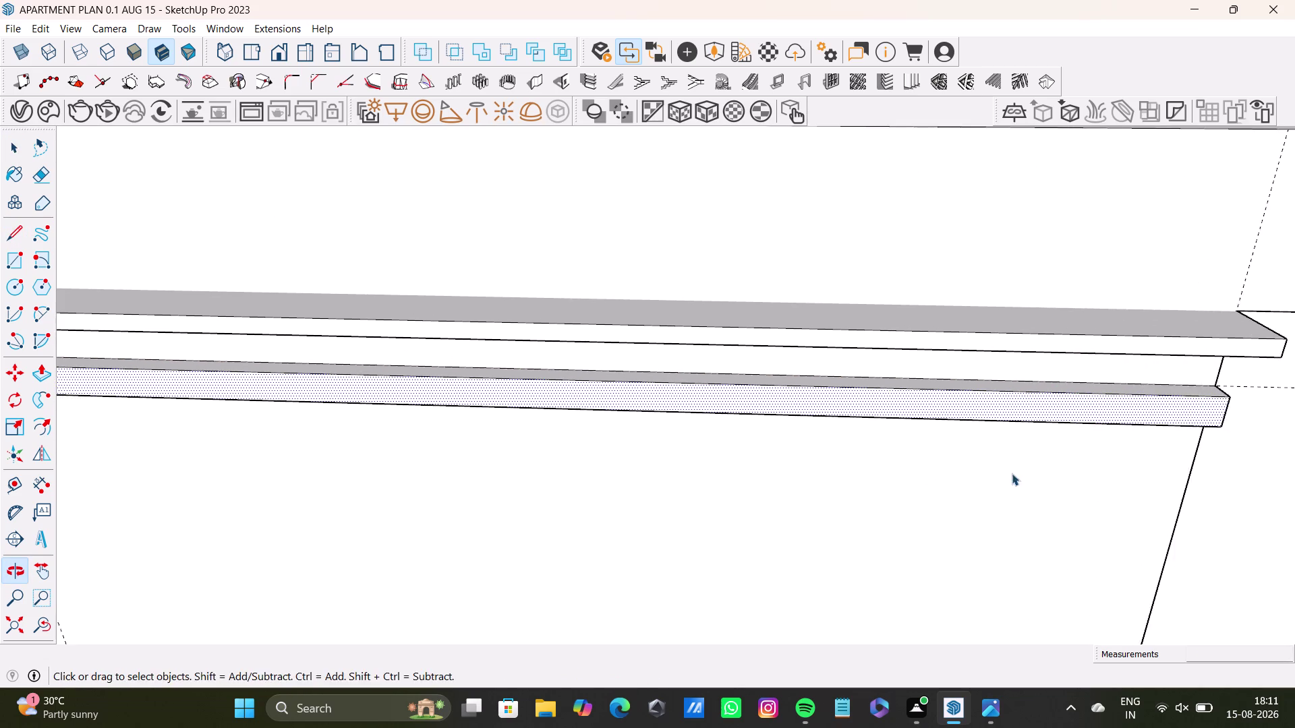
middle_drag(920, 487, 1058, 413)
middle_drag(924, 445, 818, 279)
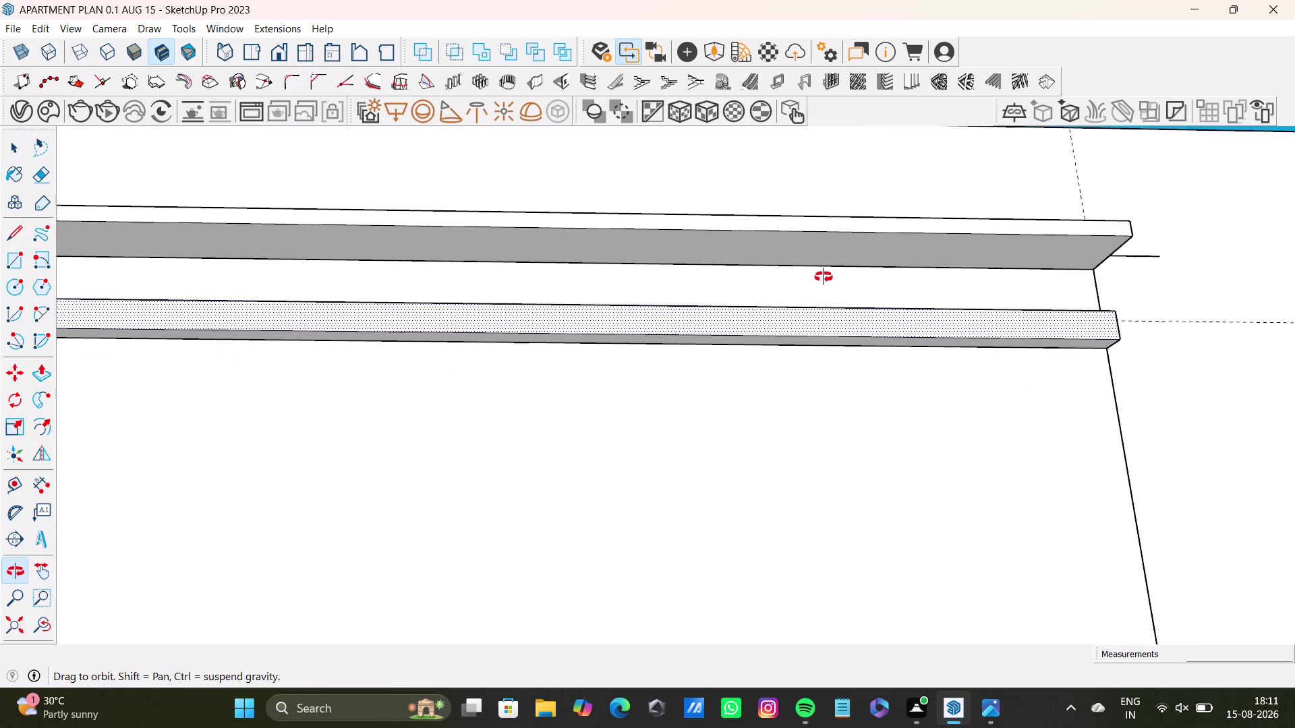
middle_drag(818, 279, 1127, 331)
scroll(down, 3)
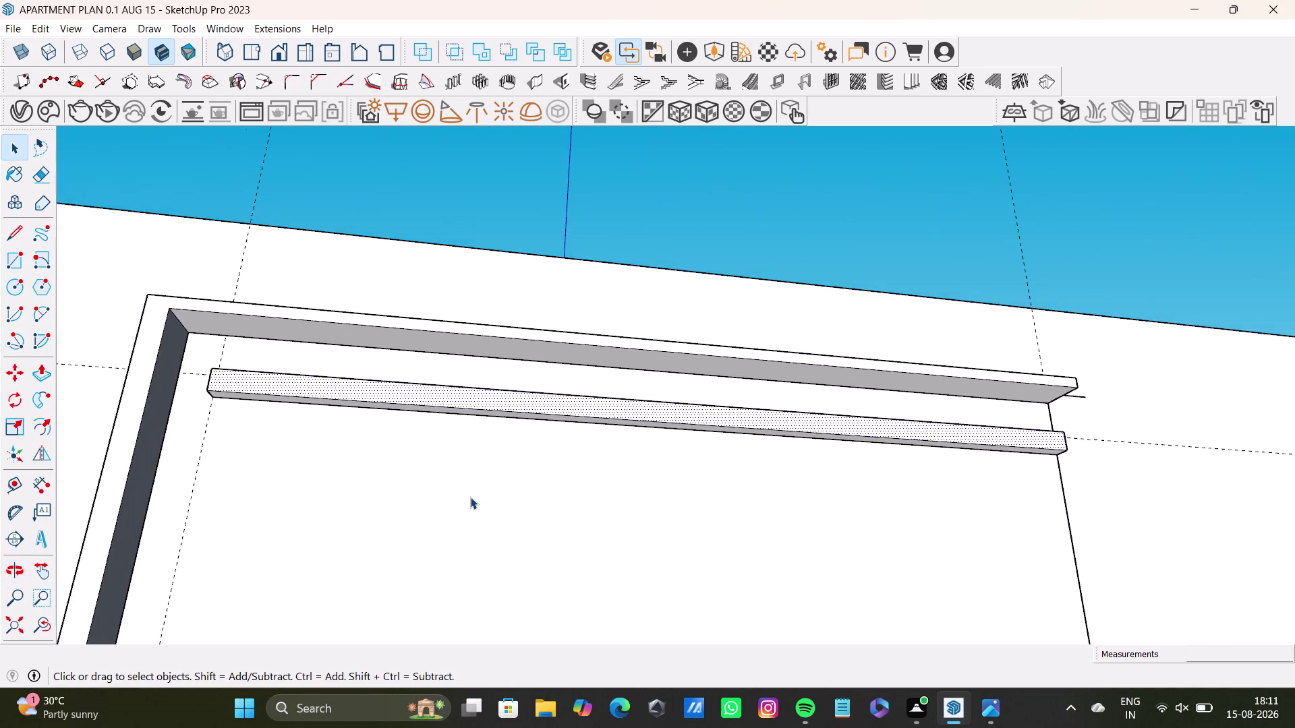
middle_drag(487, 458, 469, 697)
middle_drag(474, 509, 454, 570)
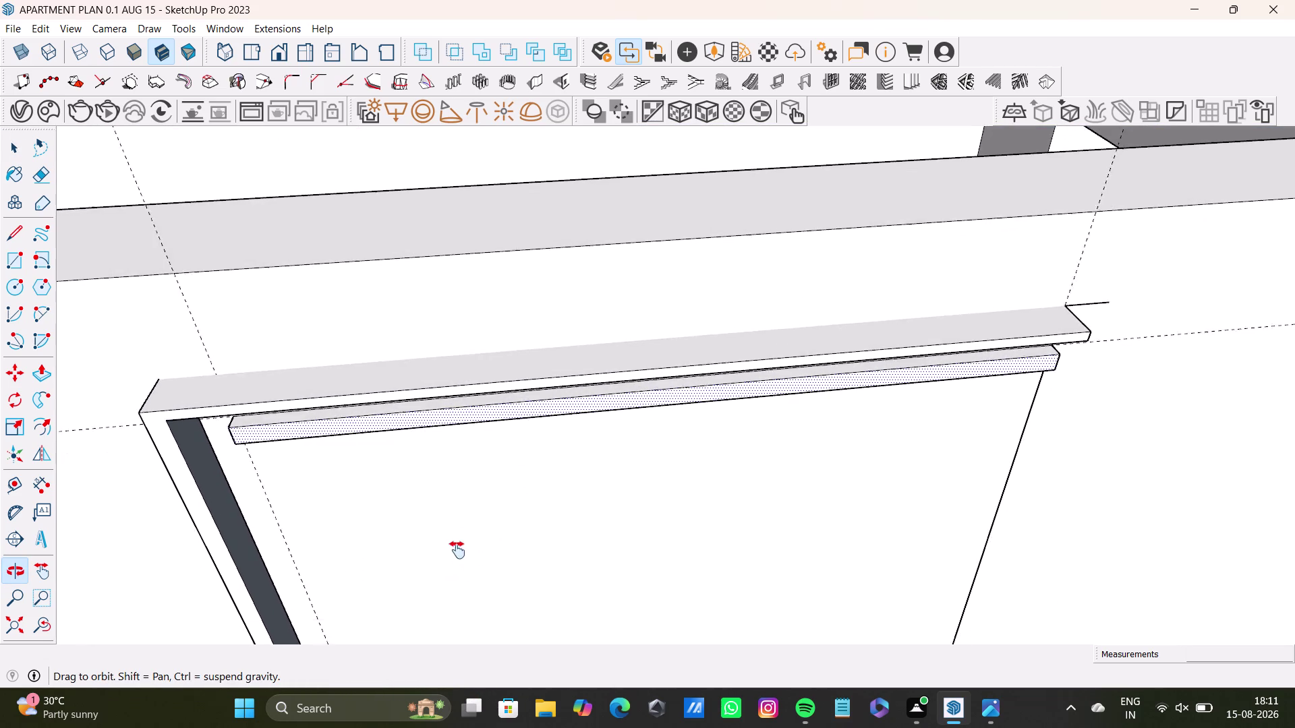
middle_drag(454, 570, 475, 532)
middle_drag(557, 488, 541, 459)
scroll(up, 3)
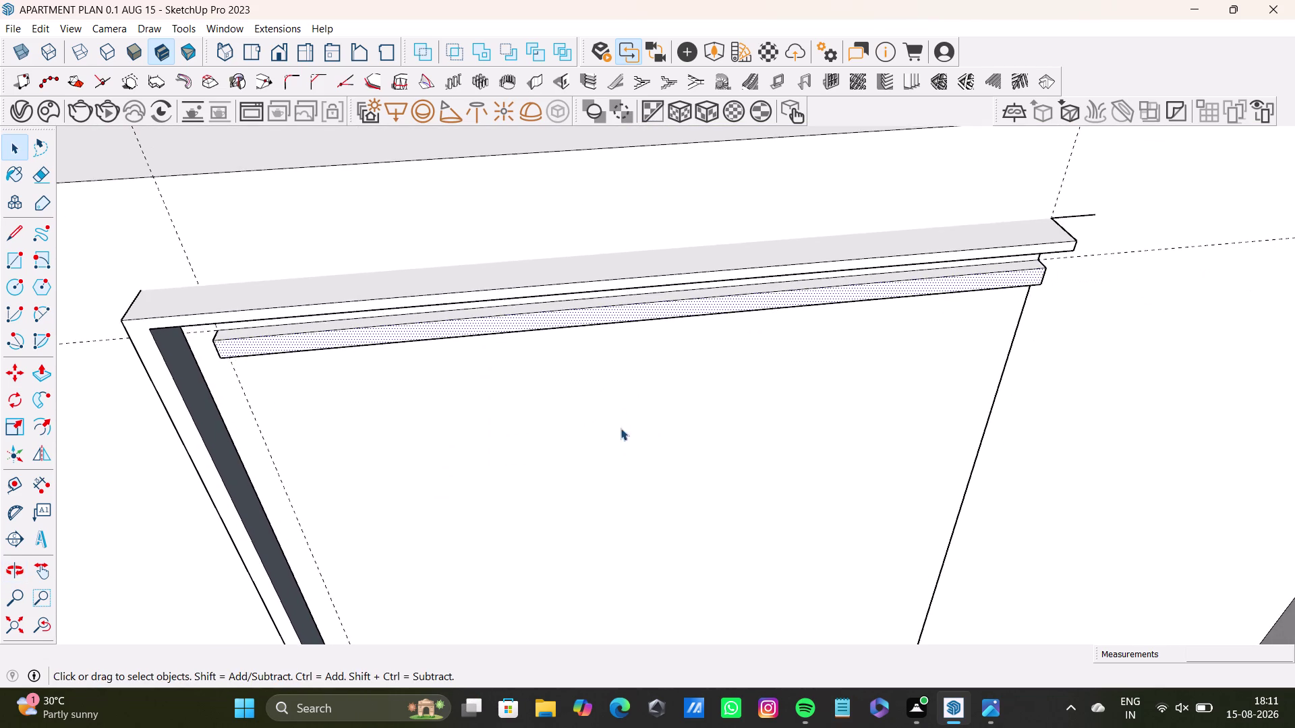
middle_drag(625, 406, 527, 327)
Push/pull the strip's front face to a depth of half an inch.
click(581, 280)
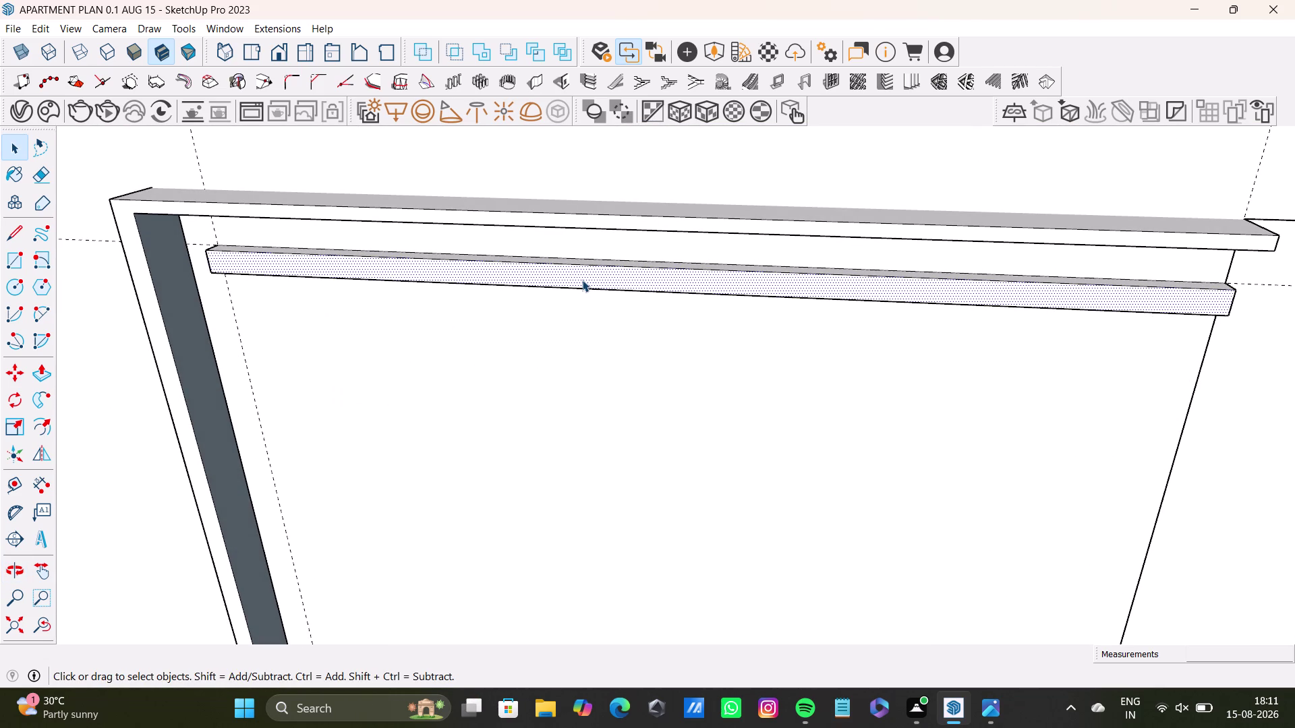
key(p)
drag(583, 276, 585, 274)
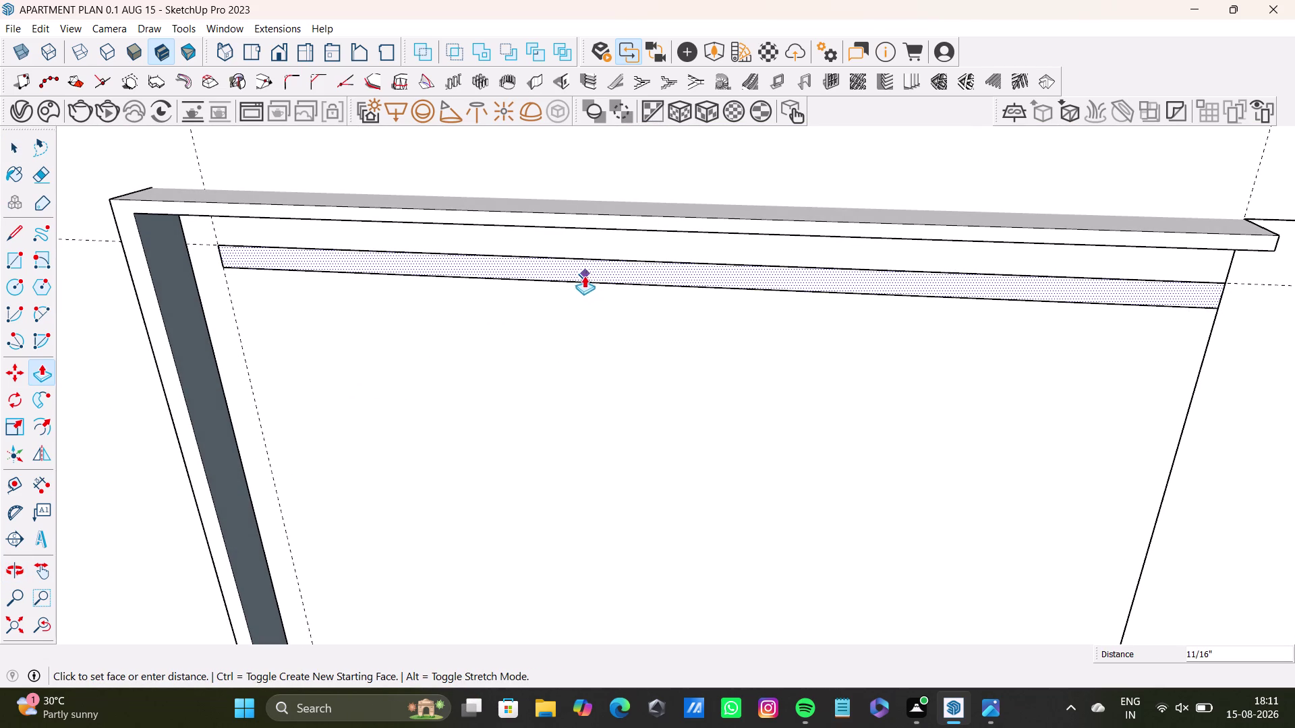
drag(585, 275, 567, 294)
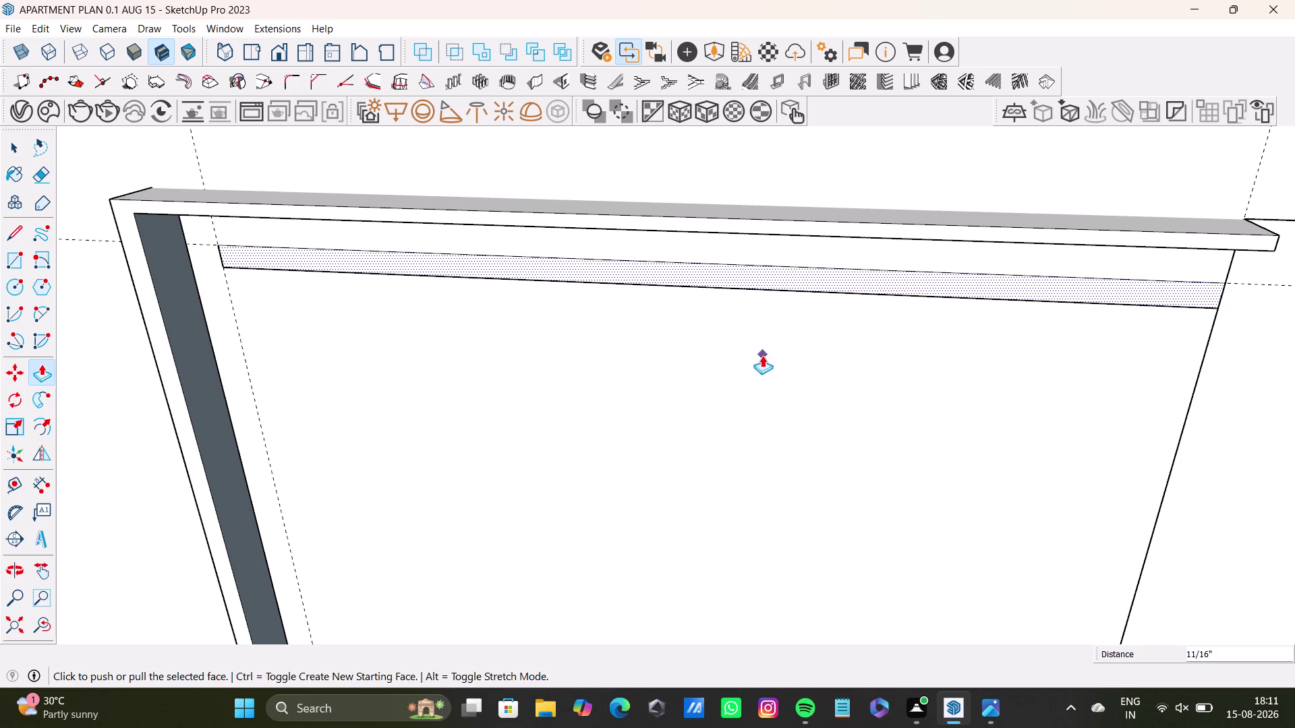
click(822, 282)
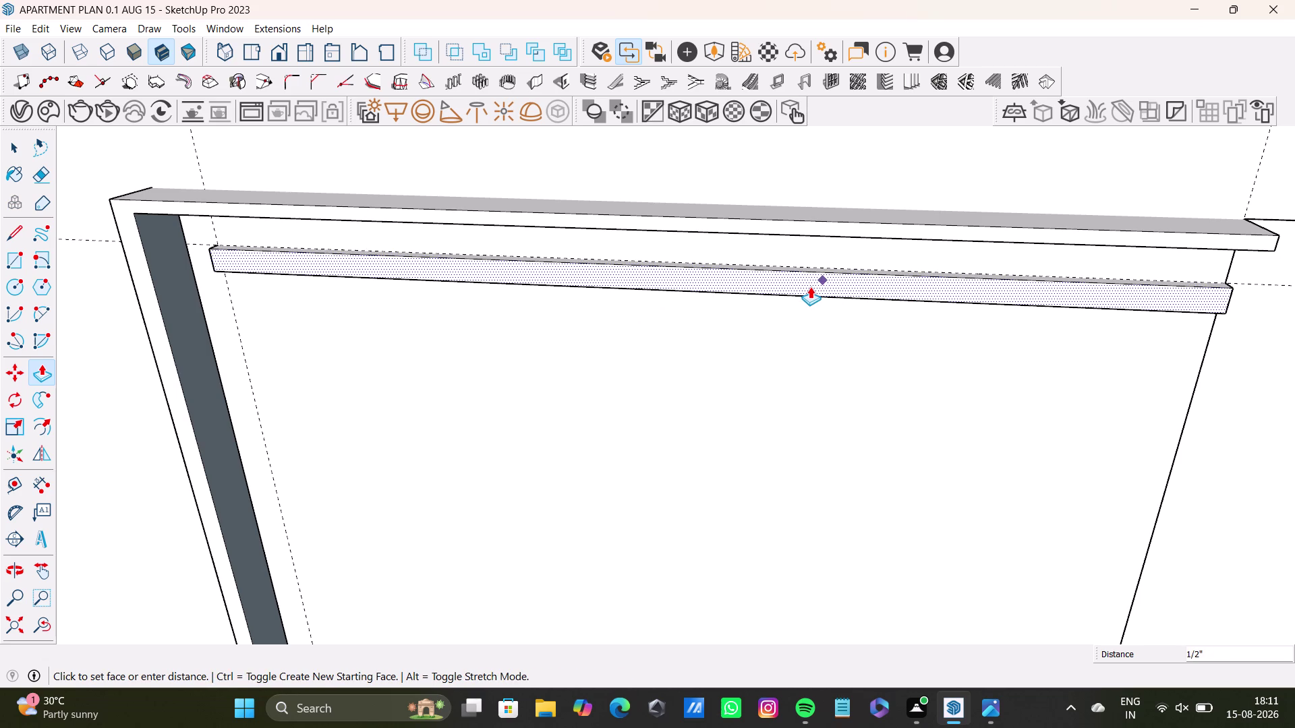
click(810, 286)
Draw a line along the strip's top edge to its right corner.
middle_drag(703, 350, 704, 438)
scroll(up, 3)
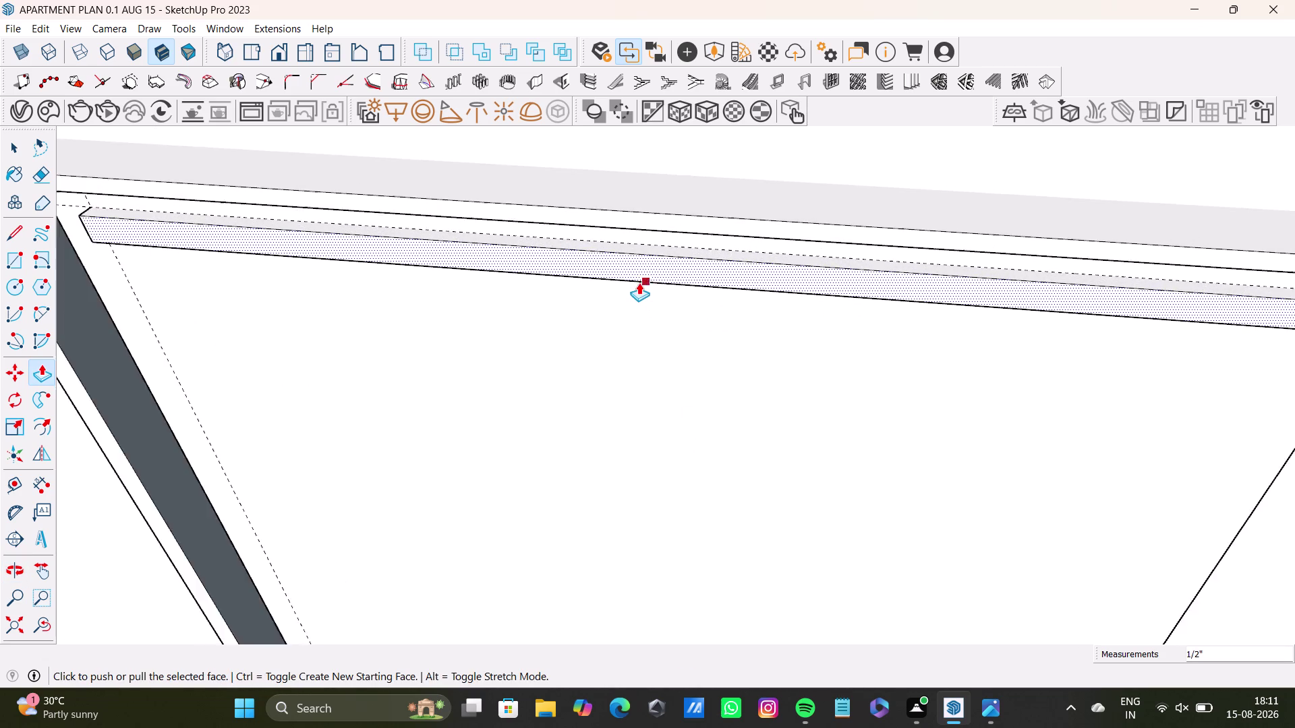
scroll(up, 3)
middle_drag(639, 283, 915, 381)
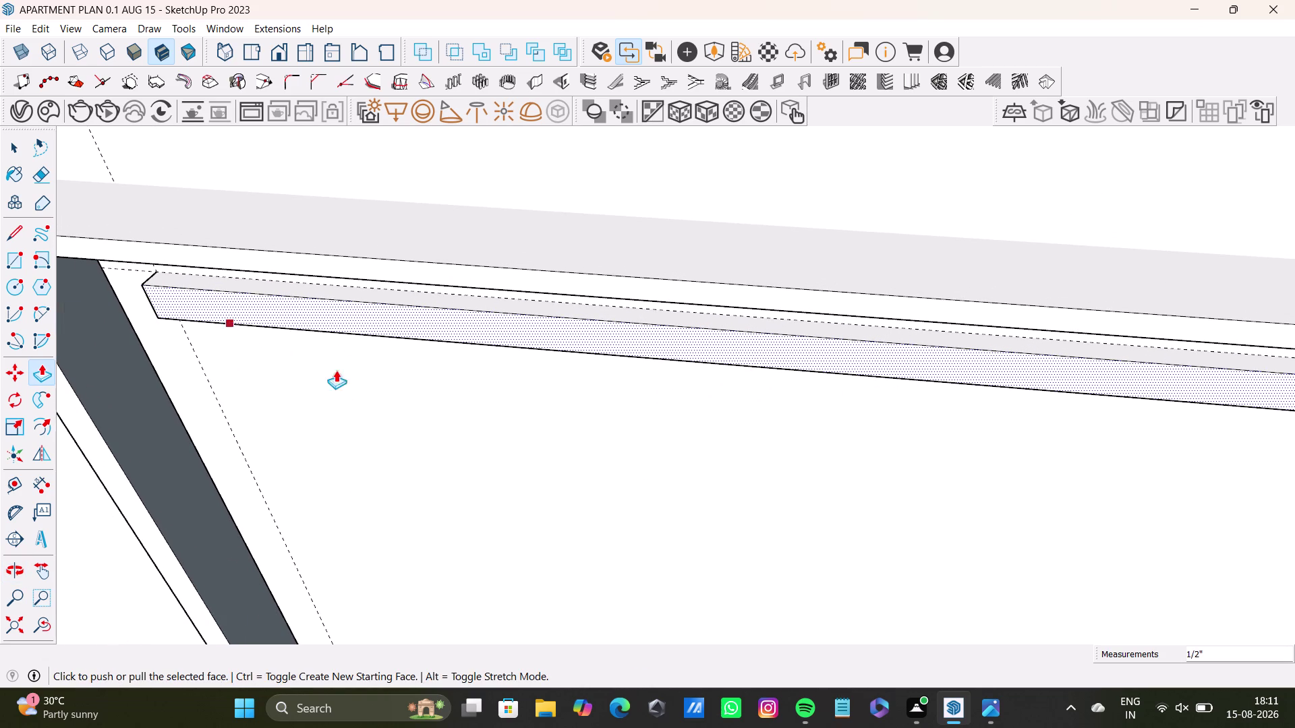
middle_drag(369, 388, 410, 372)
click(15, 231)
scroll(up, 3)
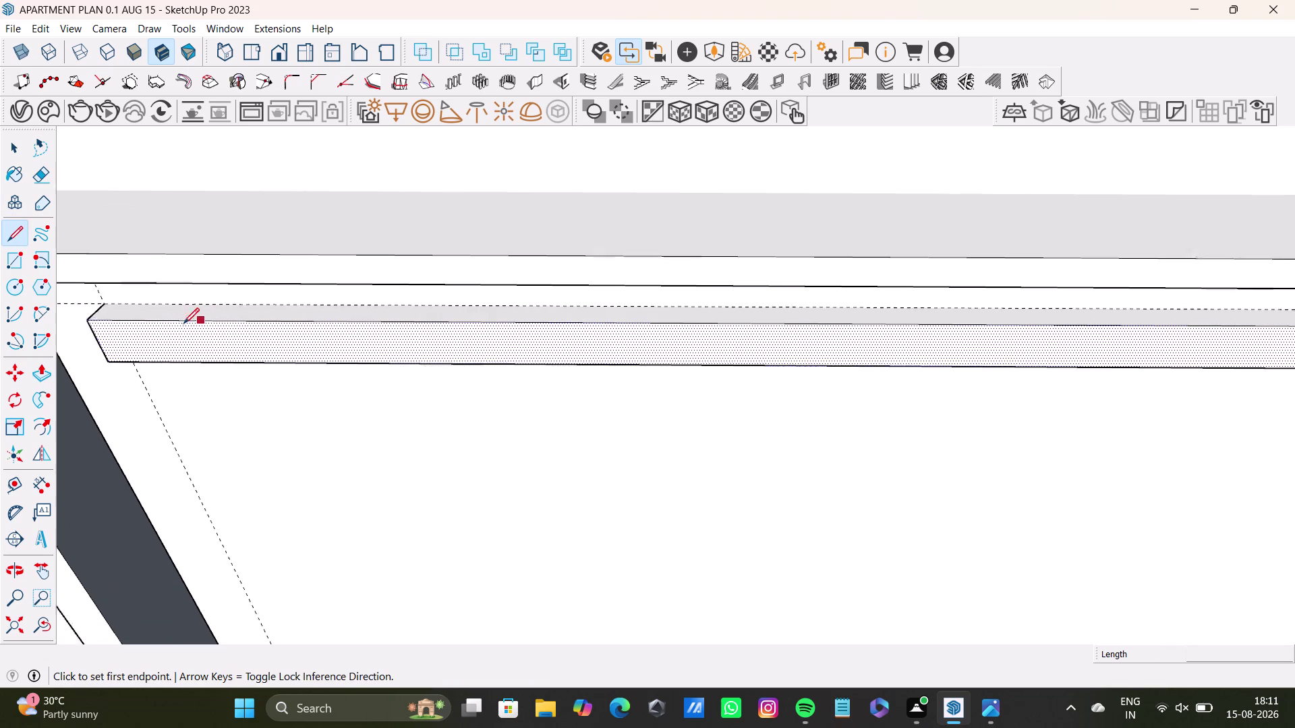
drag(91, 299, 105, 301)
scroll(down, 3)
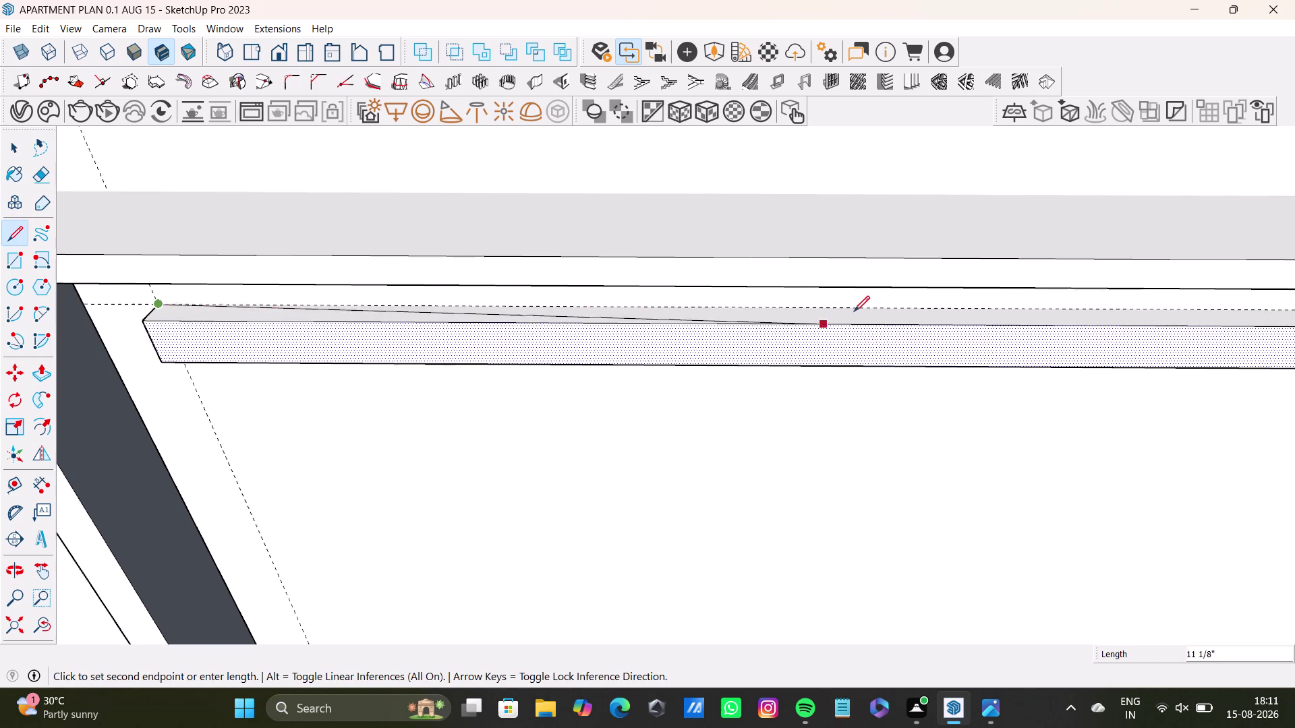
scroll(down, 3)
middle_drag(916, 316, 455, 375)
scroll(down, 3)
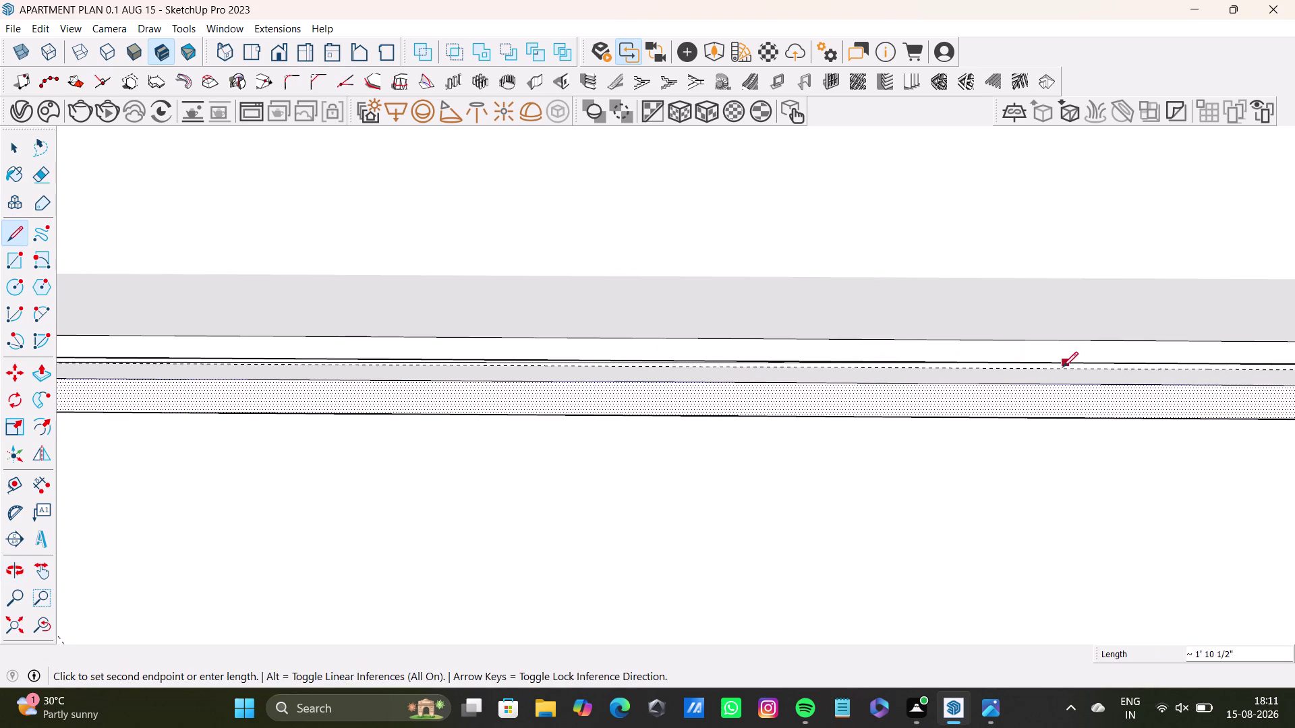
middle_drag(1057, 369, 600, 332)
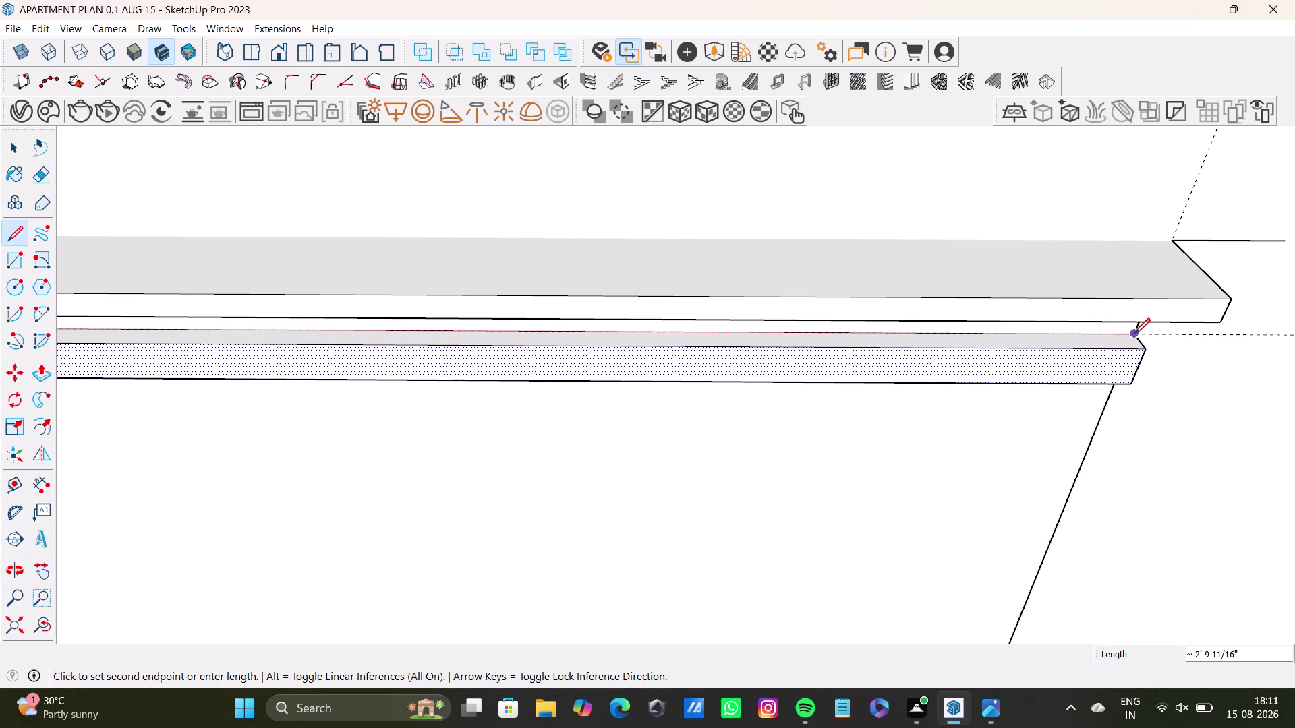
click(1134, 333)
key(space)
Select the ceiling strip's faces and edges.
click(1131, 343)
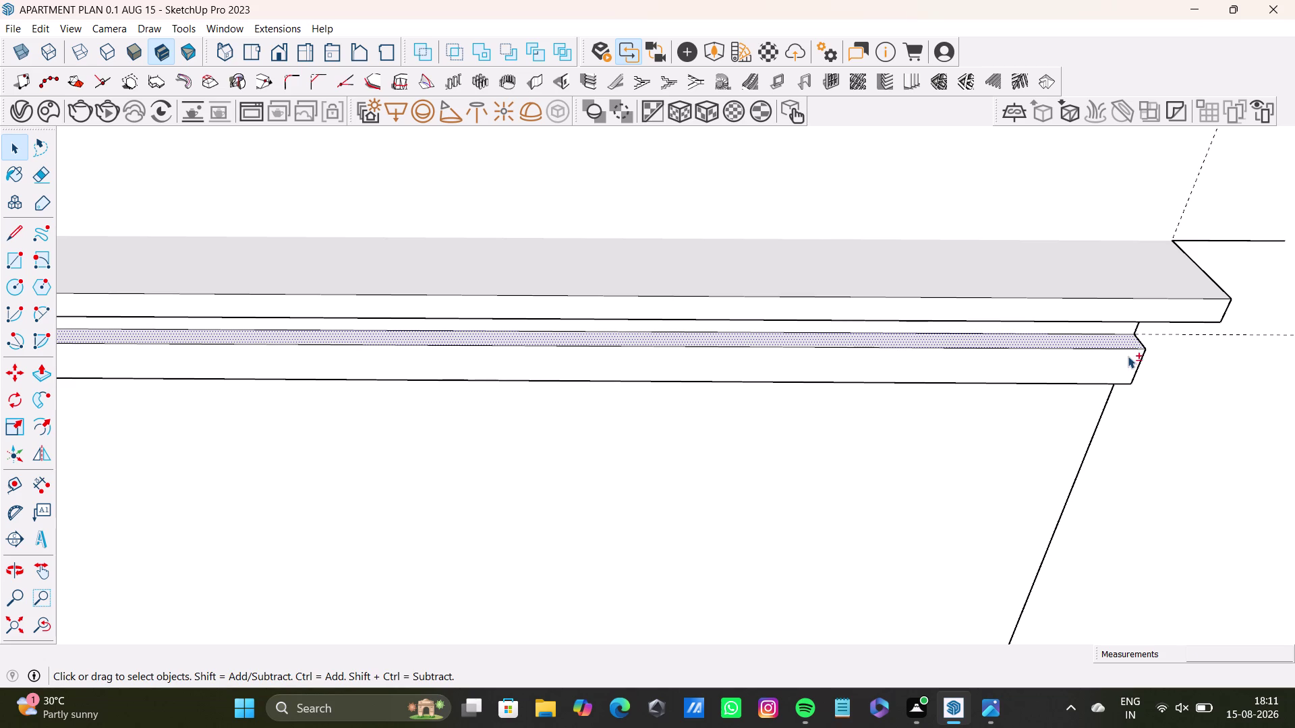
double_click(1125, 366)
double_click(1118, 344)
double_click(1131, 344)
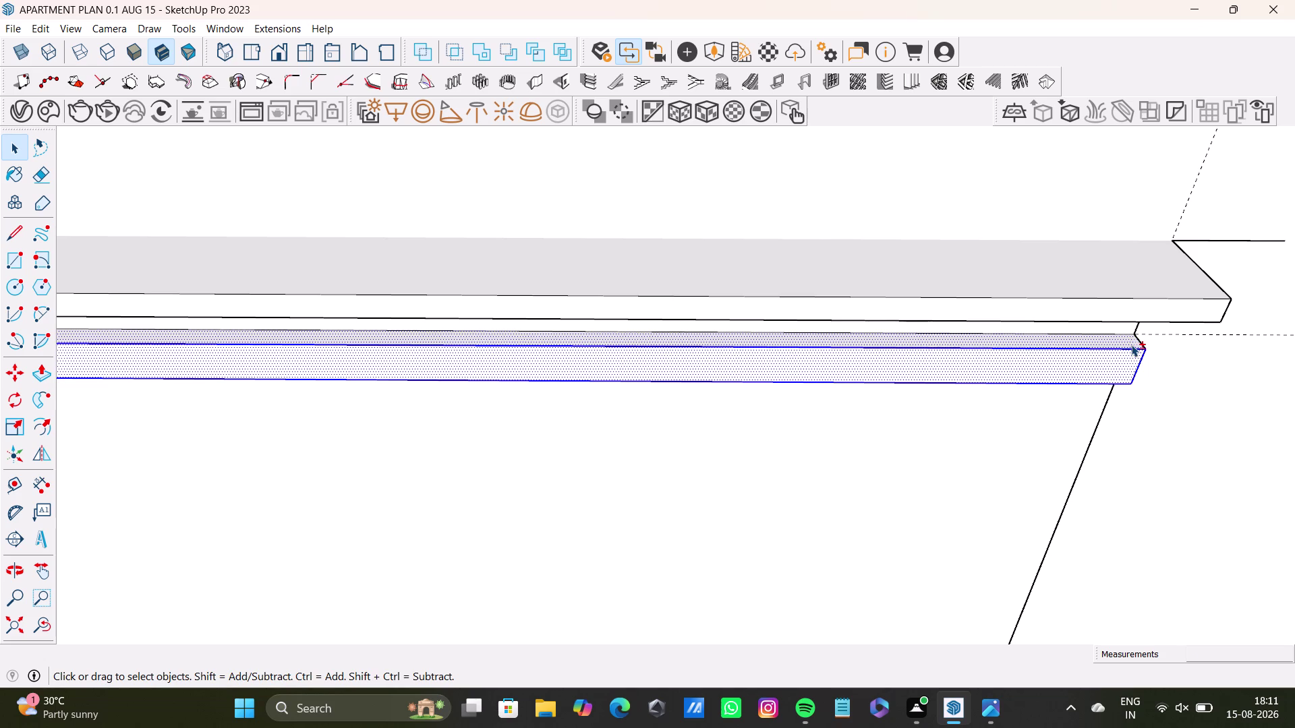
double_click(1129, 340)
middle_drag(1129, 369, 809, 301)
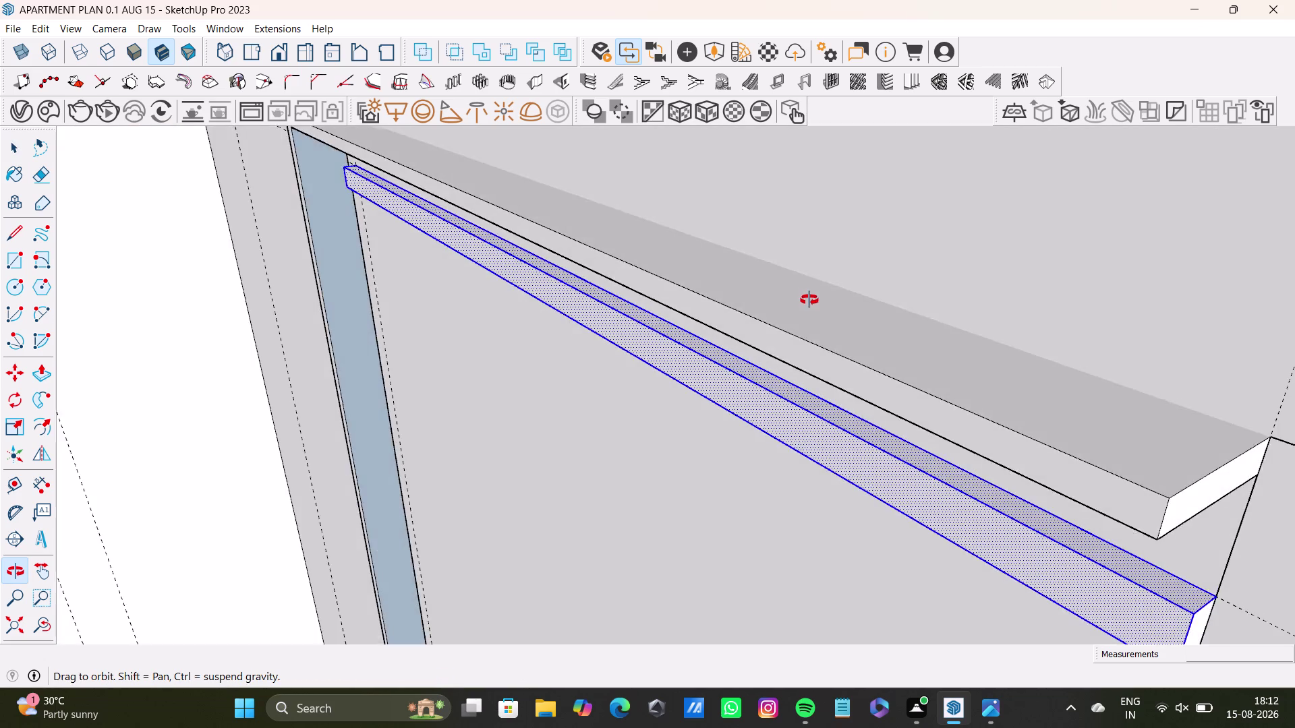
middle_drag(809, 302, 741, 199)
scroll(up, 3)
double_click(1163, 512)
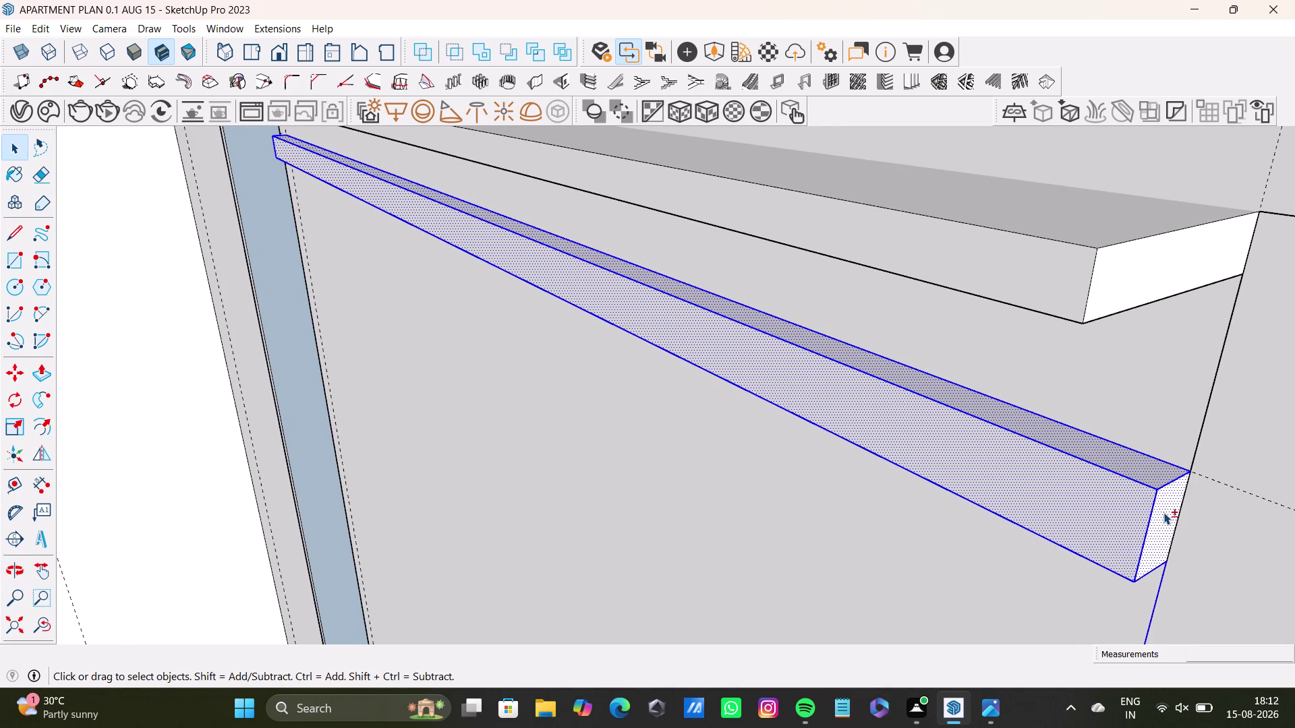
click(1155, 609)
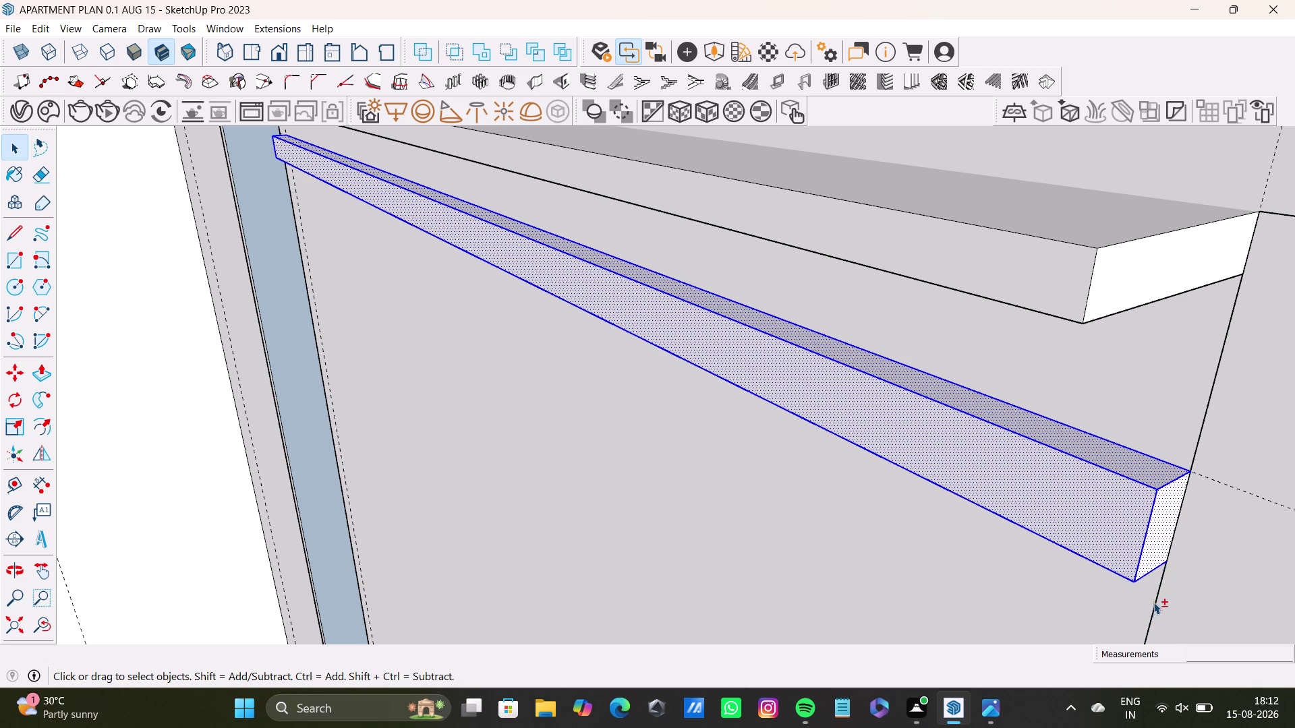
click(1153, 599)
click(1158, 529)
click(1158, 529)
Orbit and zoom to view the strip head-on across the panel.
middle_drag(554, 471, 881, 454)
scroll(down, 3)
middle_drag(502, 393, 916, 368)
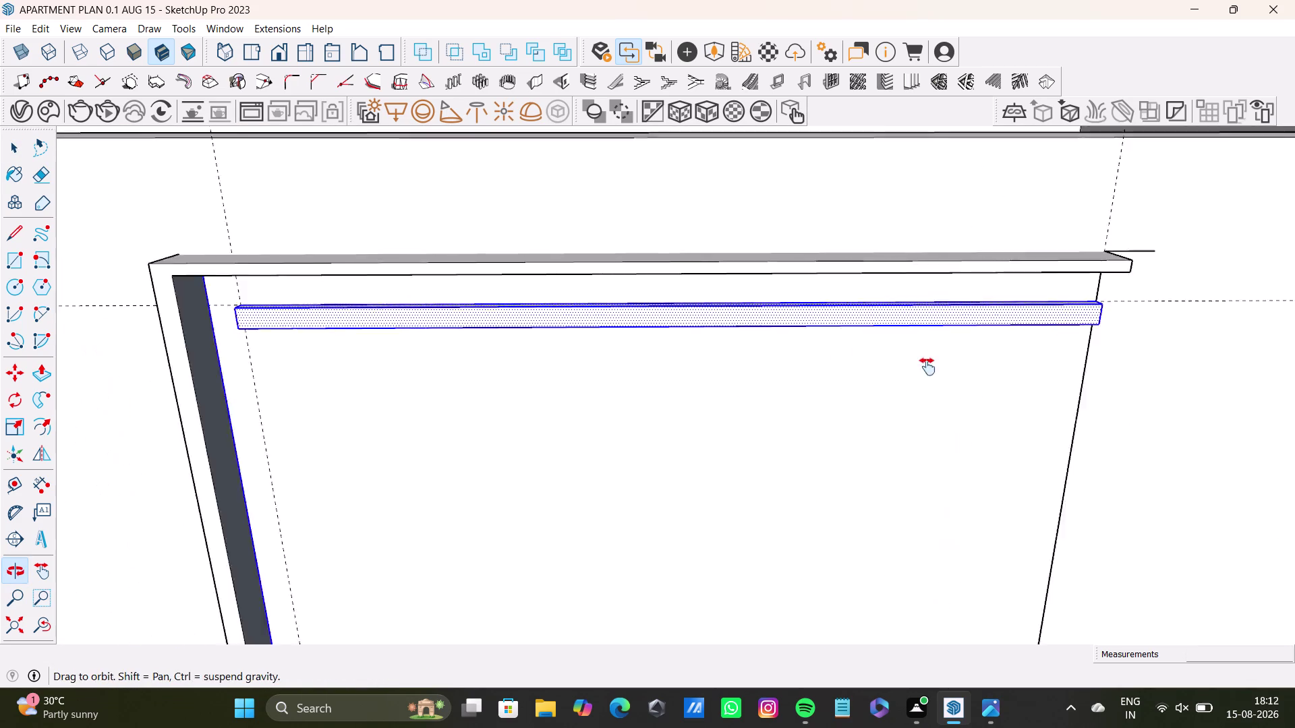
middle_drag(916, 367, 930, 365)
scroll(up, 3)
middle_drag(424, 379, 554, 384)
scroll(up, 3)
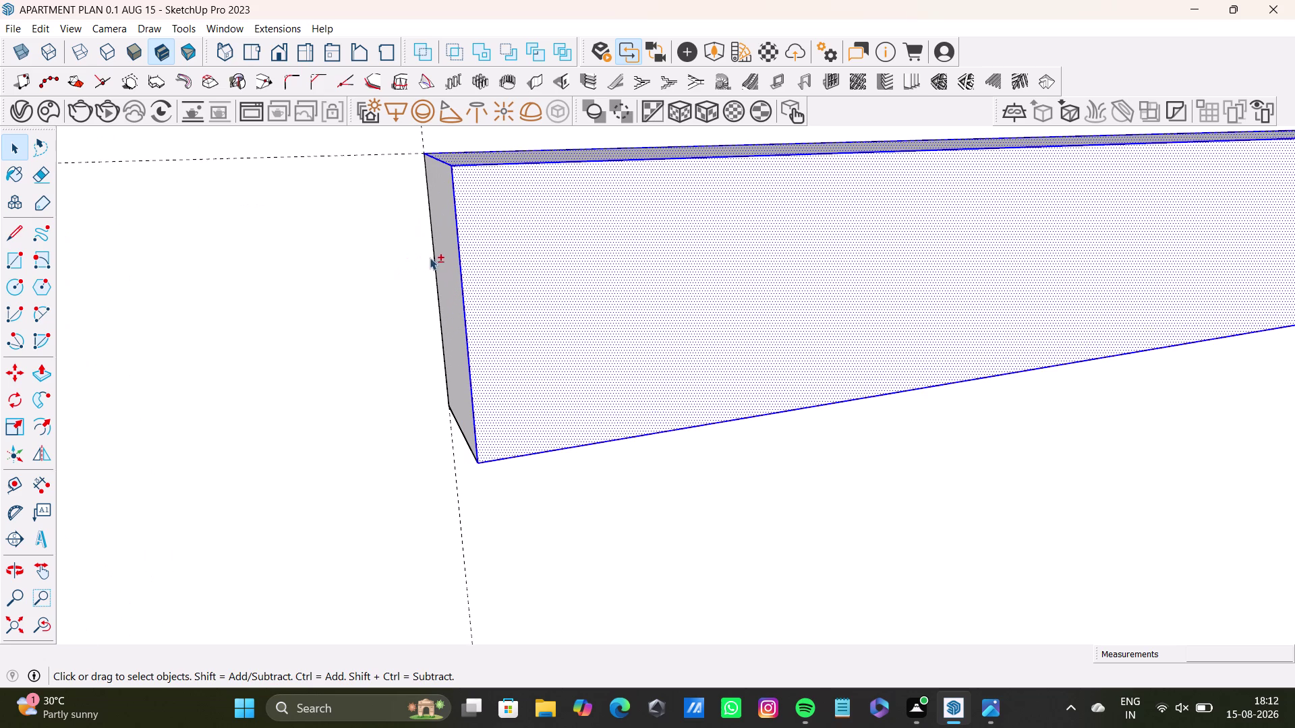
double_click(441, 254)
double_click(444, 253)
scroll(down, 3)
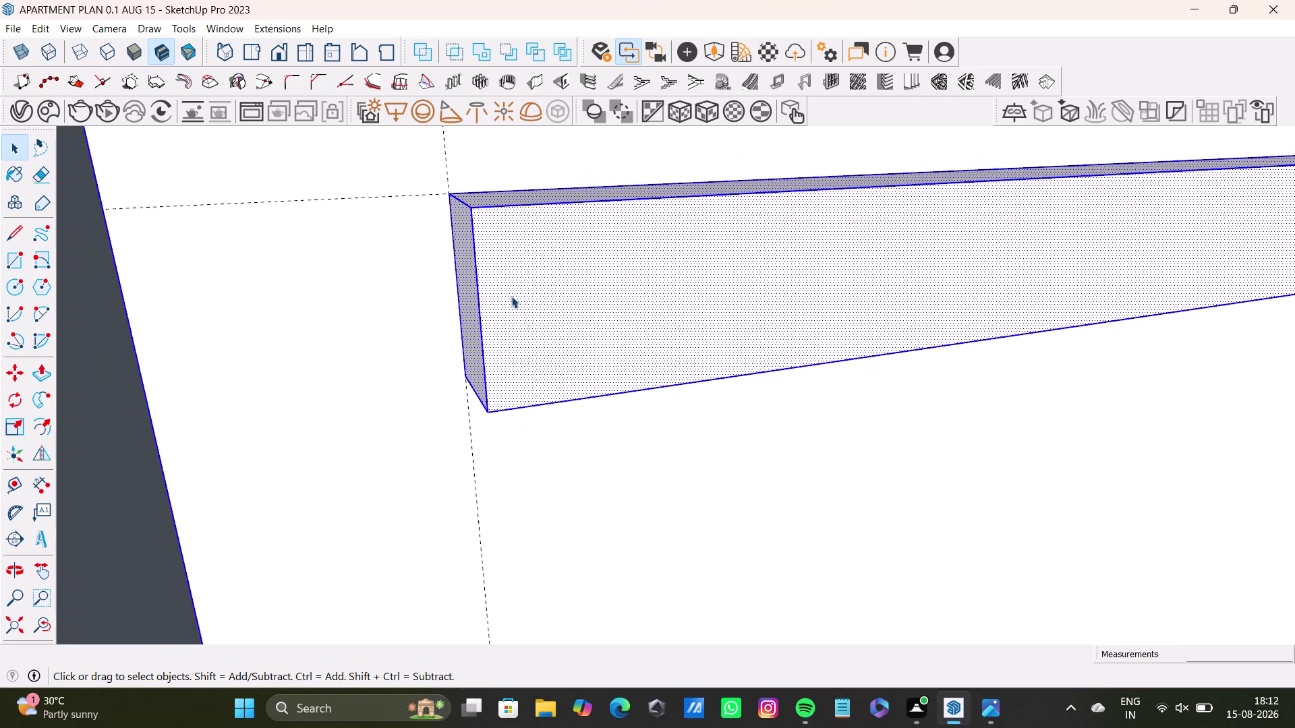
scroll(down, 3)
key(m)
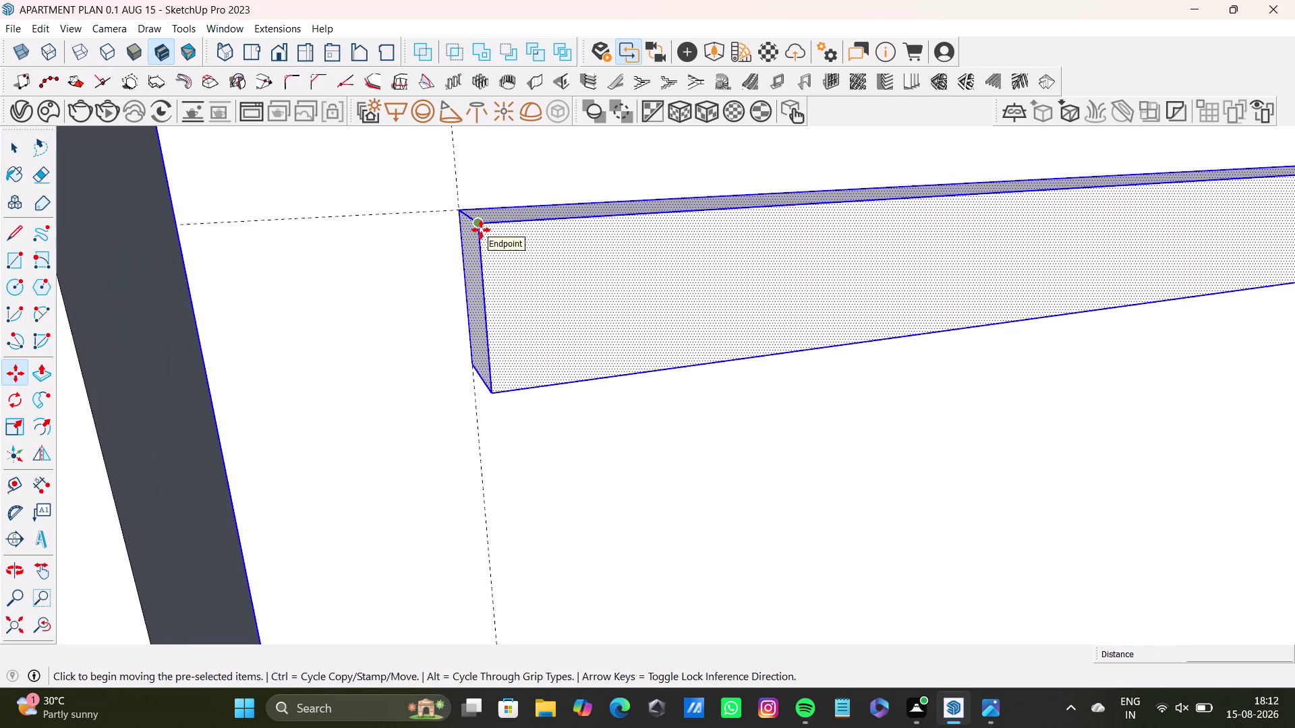
click(481, 230)
scroll(down, 3)
scroll(down, 3)
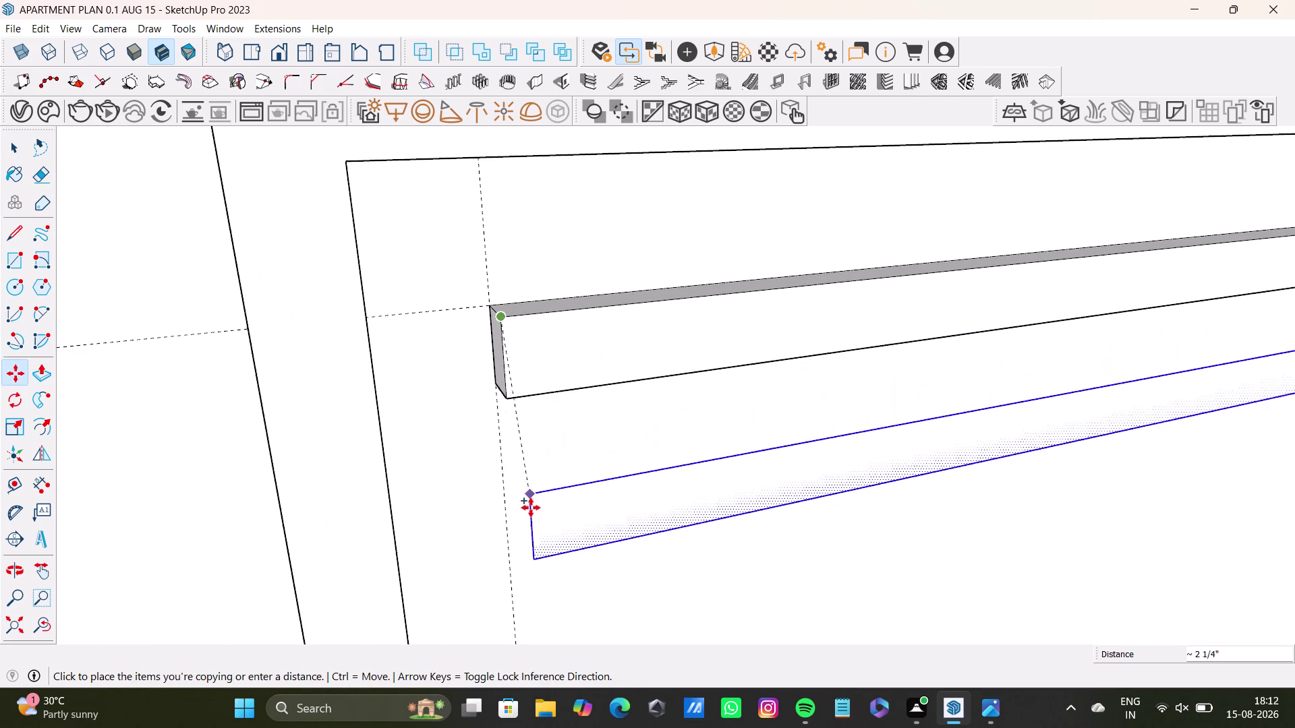
scroll(down, 3)
middle_drag(537, 508, 410, 246)
scroll(down, 3)
middle_drag(565, 445, 495, 246)
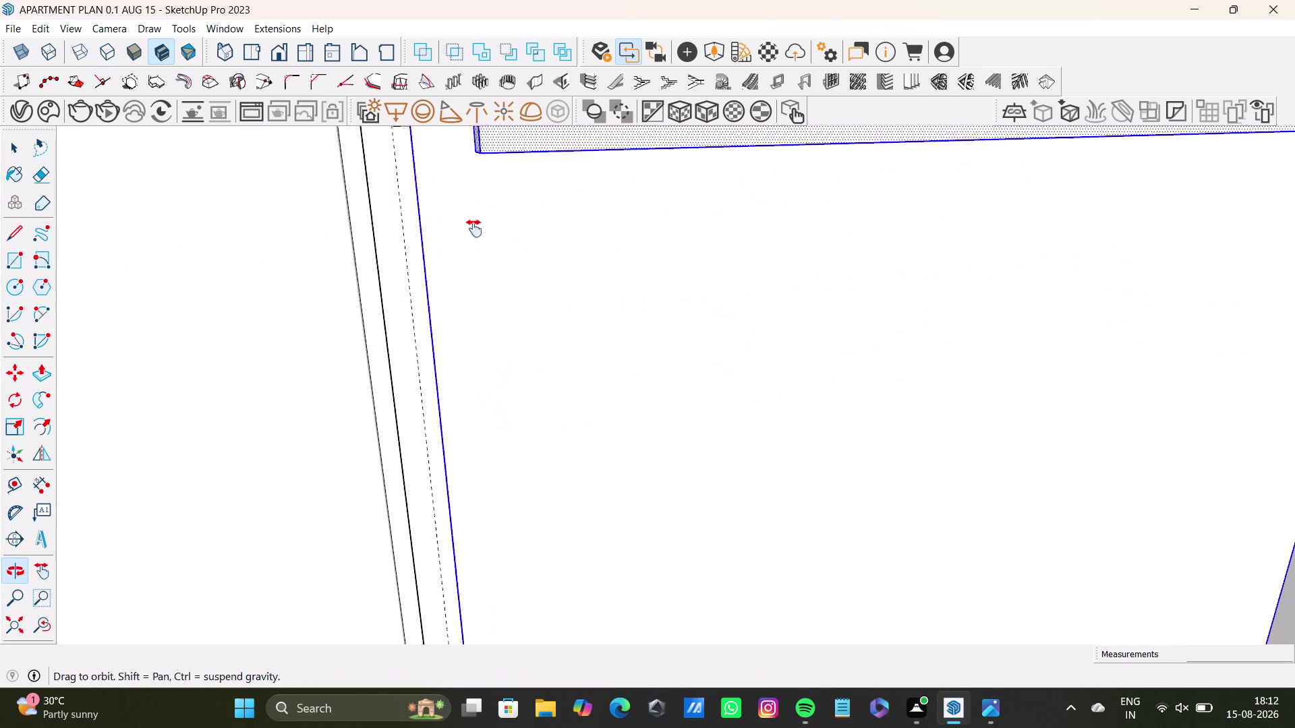
middle_drag(496, 246, 647, 537)
scroll(up, 3)
middle_drag(555, 483, 591, 482)
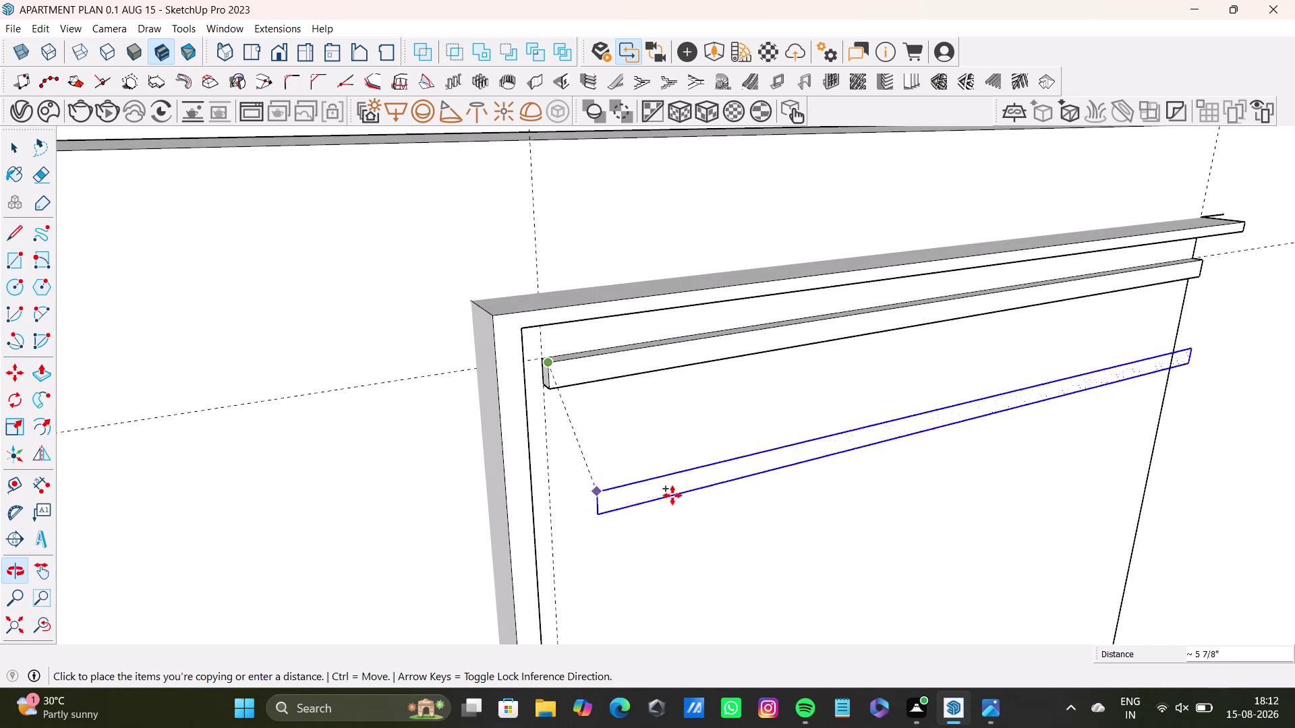
scroll(down, 3)
scroll(down, 3)
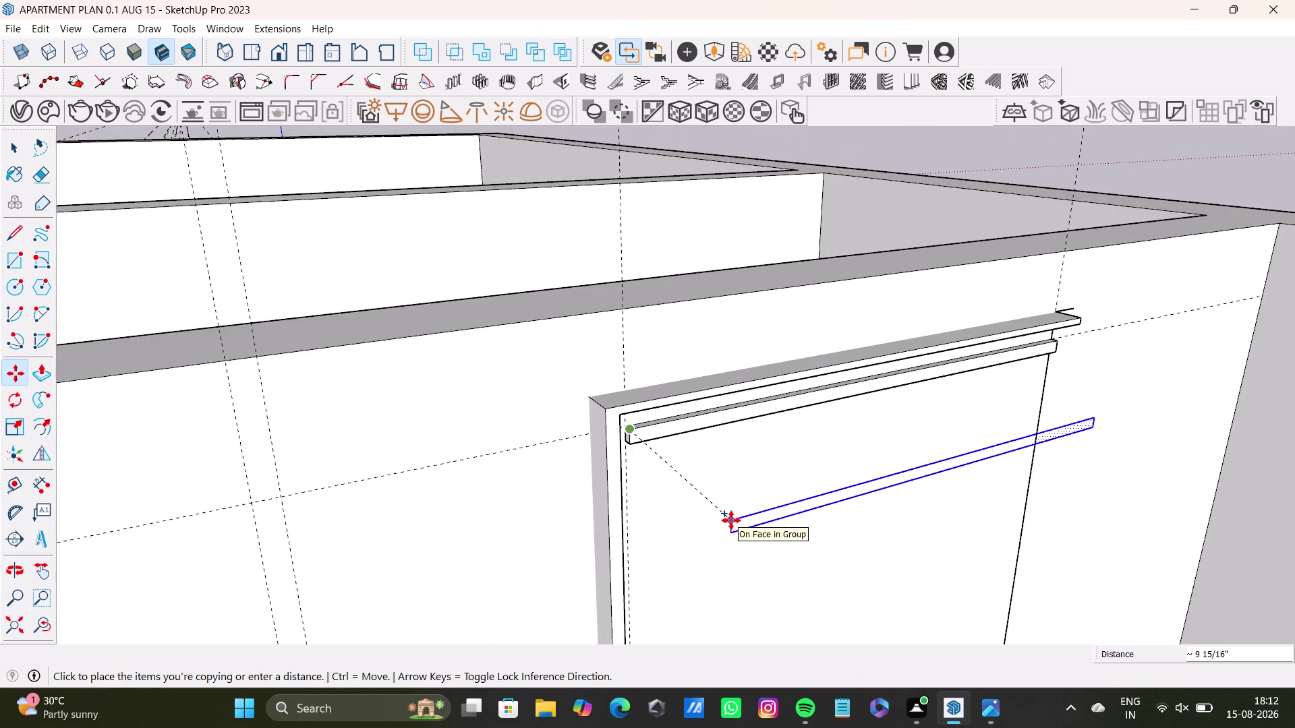
middle_drag(731, 520, 693, 315)
scroll(down, 3)
scroll(down, 3)
key(space)
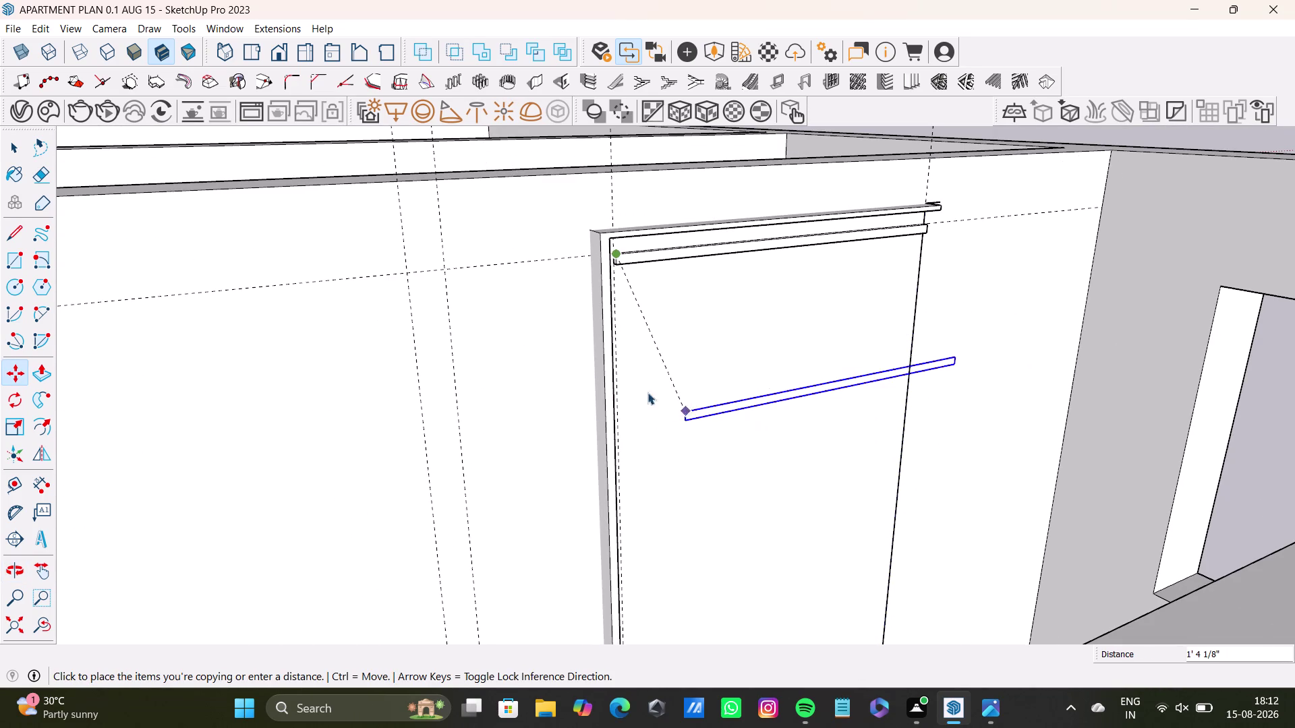
scroll(up, 3)
scroll(down, 3)
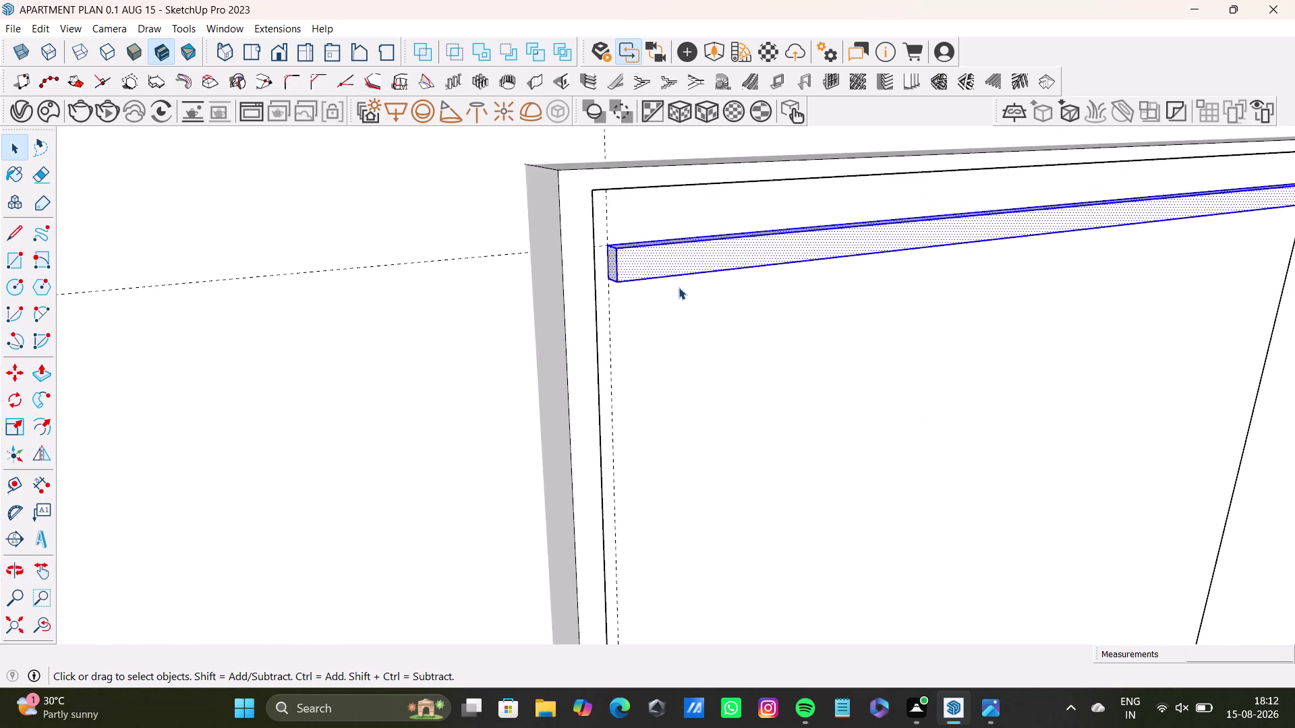
scroll(down, 3)
middle_drag(787, 333, 404, 265)
scroll(up, 3)
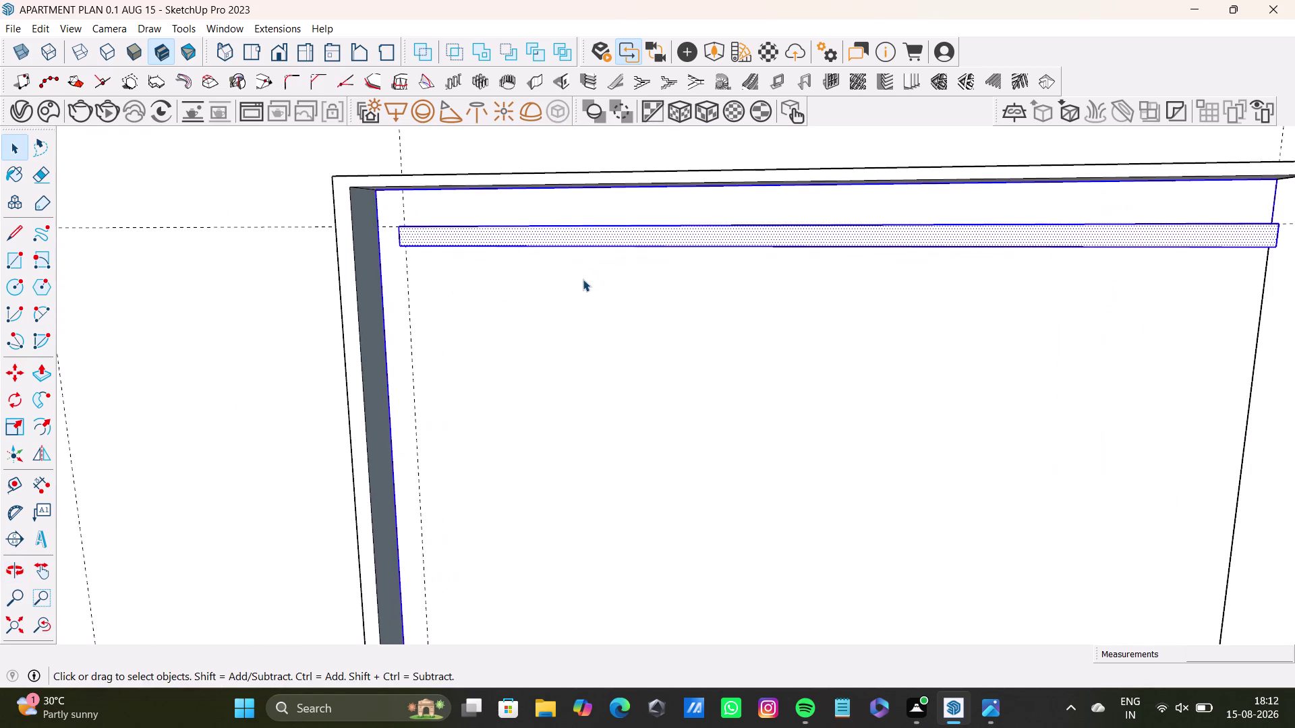
middle_drag(585, 256, 562, 86)
scroll(up, 3)
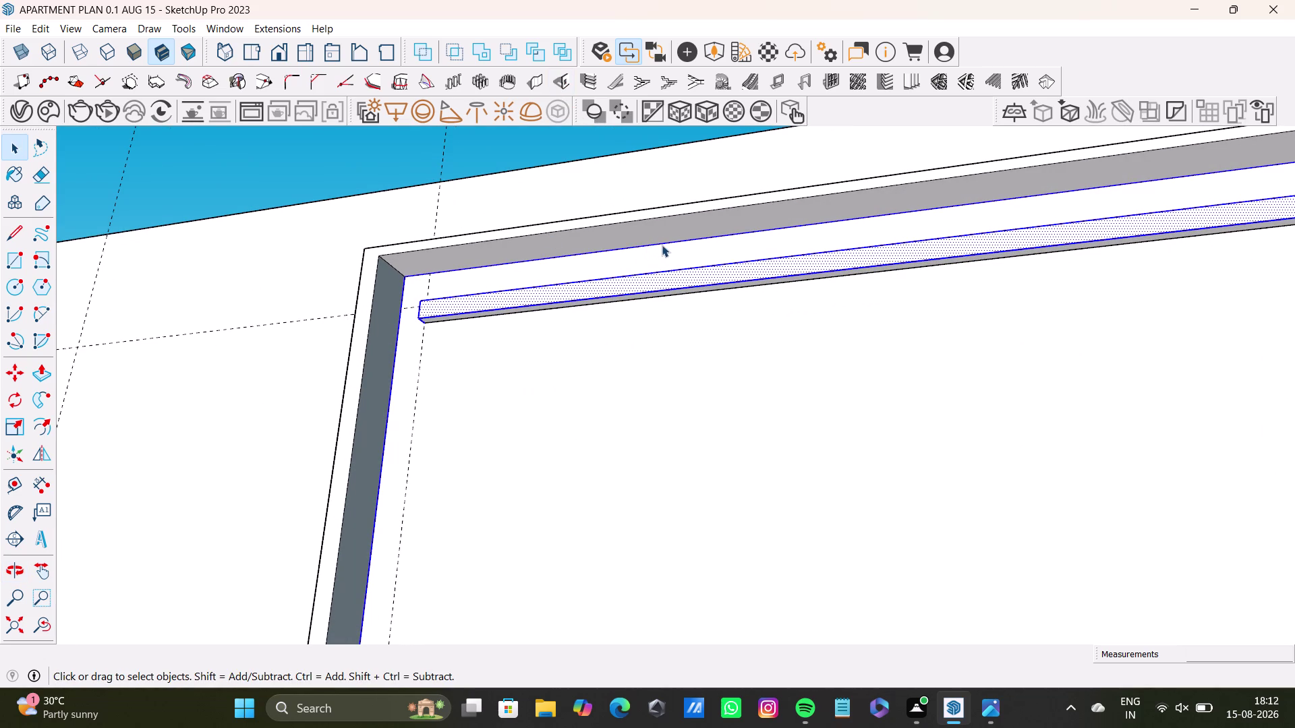
click(662, 245)
click(641, 245)
click(650, 247)
click(654, 242)
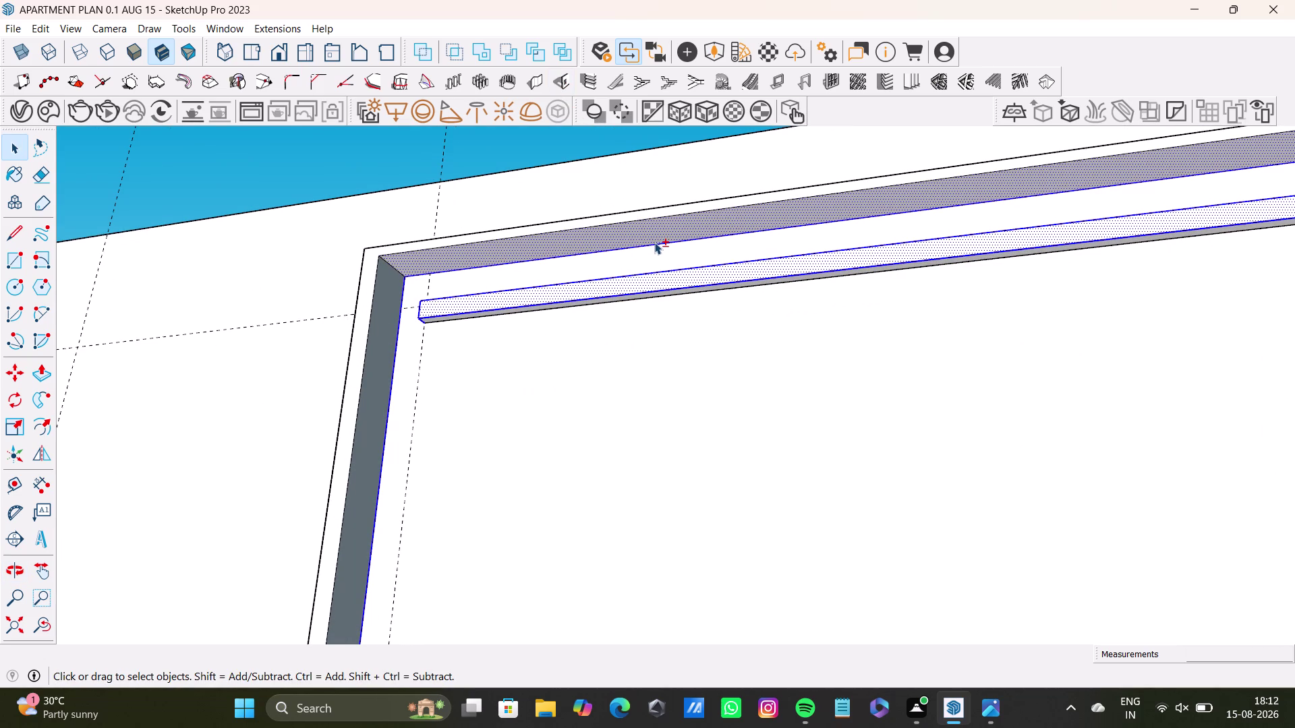
key(space)
triple_click(634, 365)
key(space)
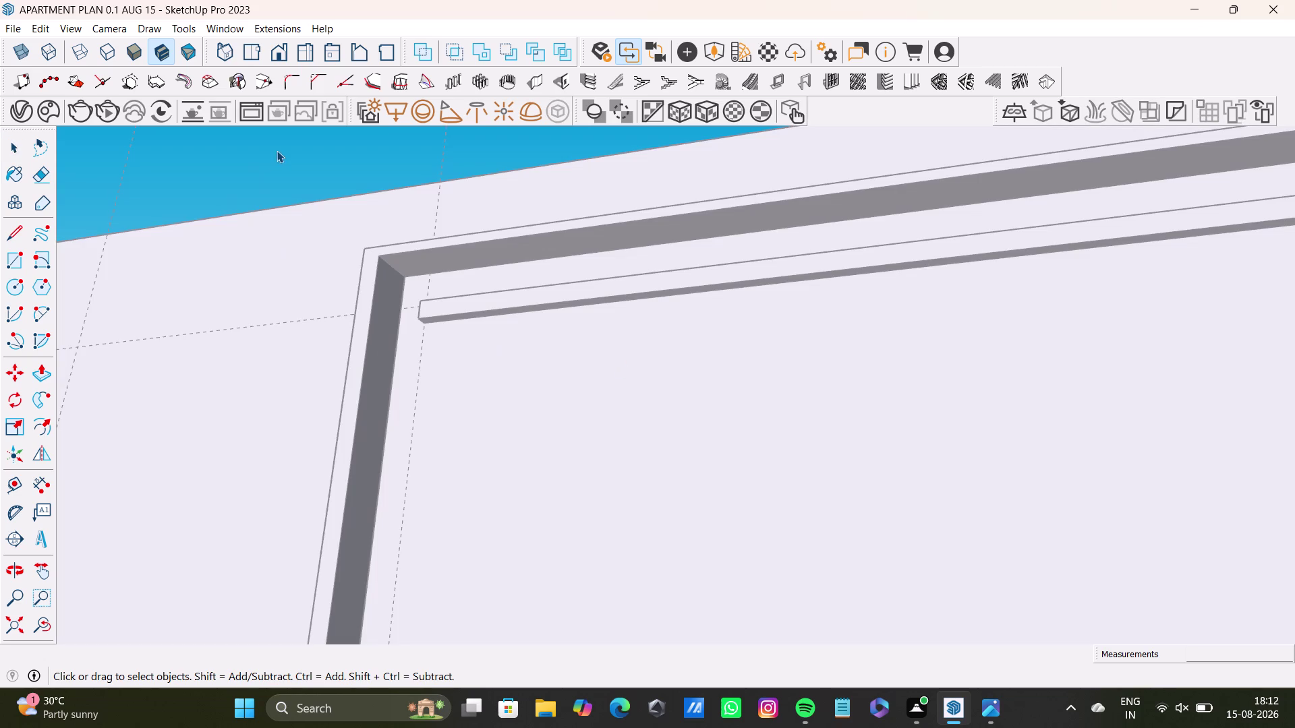
click(277, 151)
click(579, 385)
triple_click(584, 385)
double_click(588, 385)
click(591, 399)
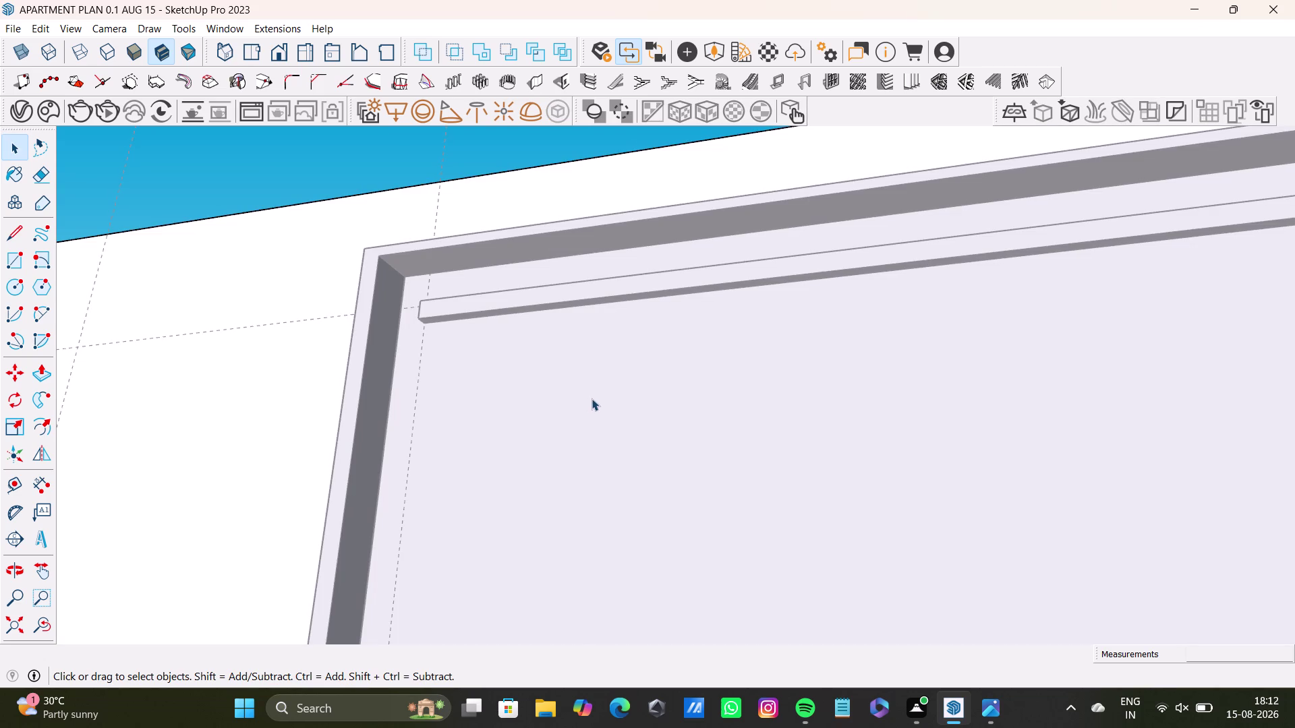
drag(605, 414, 607, 424)
click(612, 433)
middle_drag(599, 460, 778, 633)
scroll(down, 3)
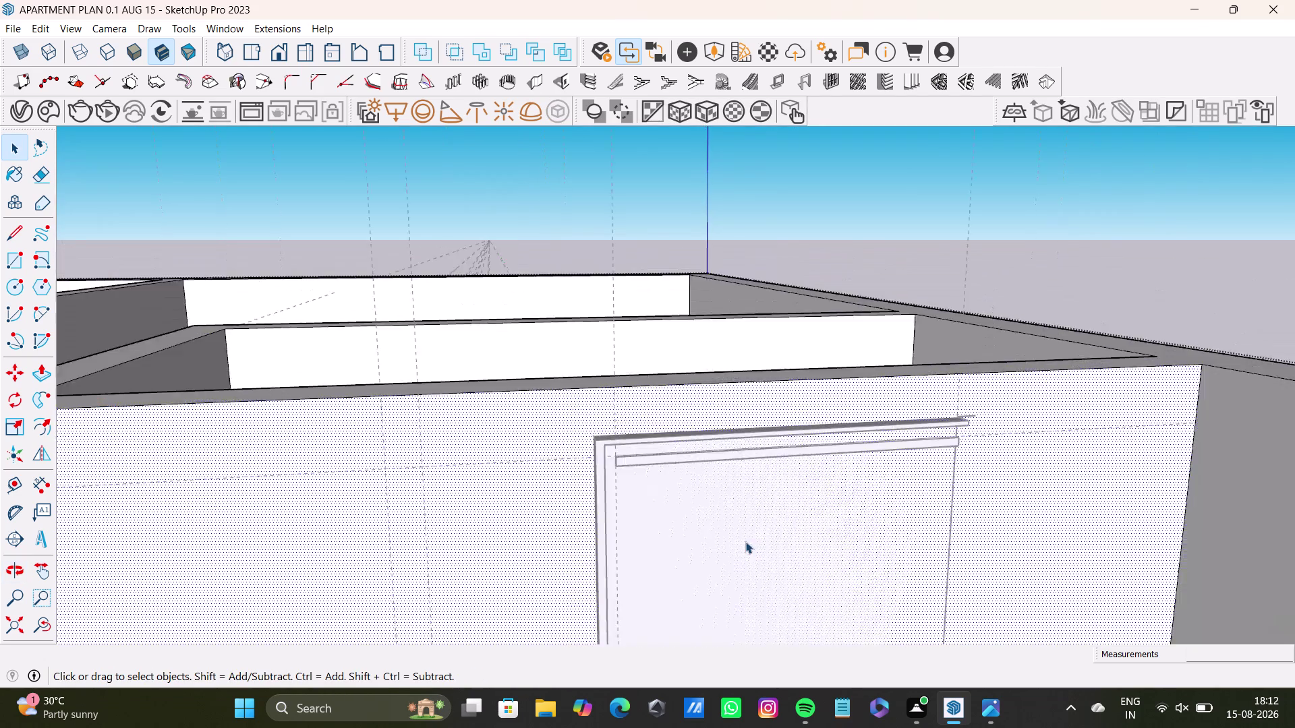
scroll(down, 3)
middle_drag(755, 541, 716, 389)
middle_drag(732, 406, 761, 643)
middle_drag(680, 275, 721, 639)
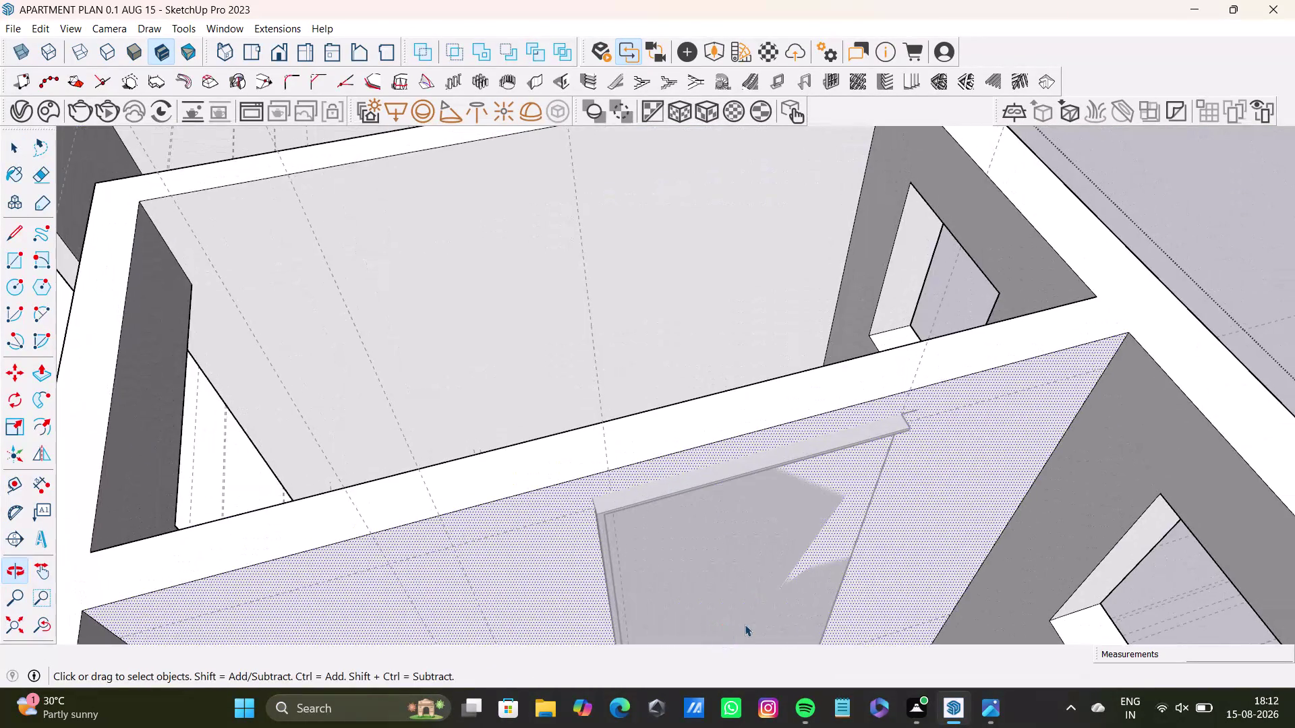
middle_drag(721, 585, 565, 439)
key(ctrl+z)
scroll(up, 3)
key(ctrl+z)
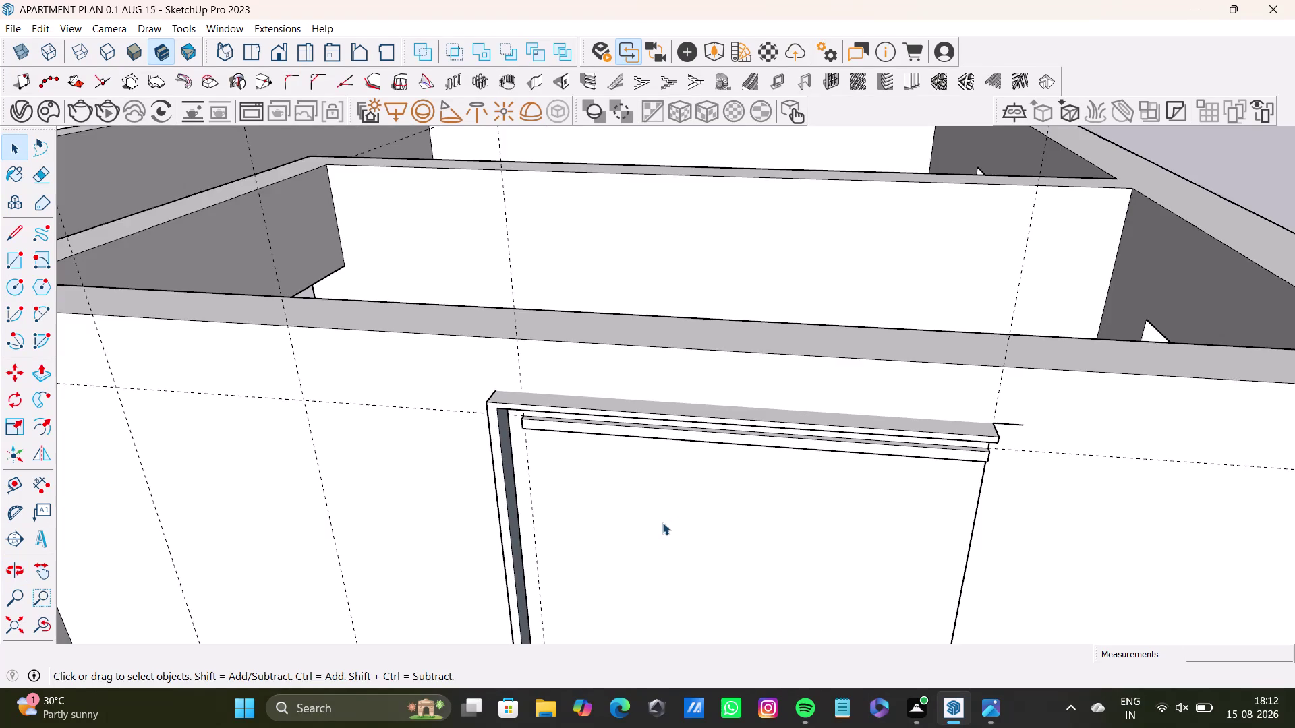
middle_drag(661, 493, 701, 396)
click(630, 545)
click(630, 545)
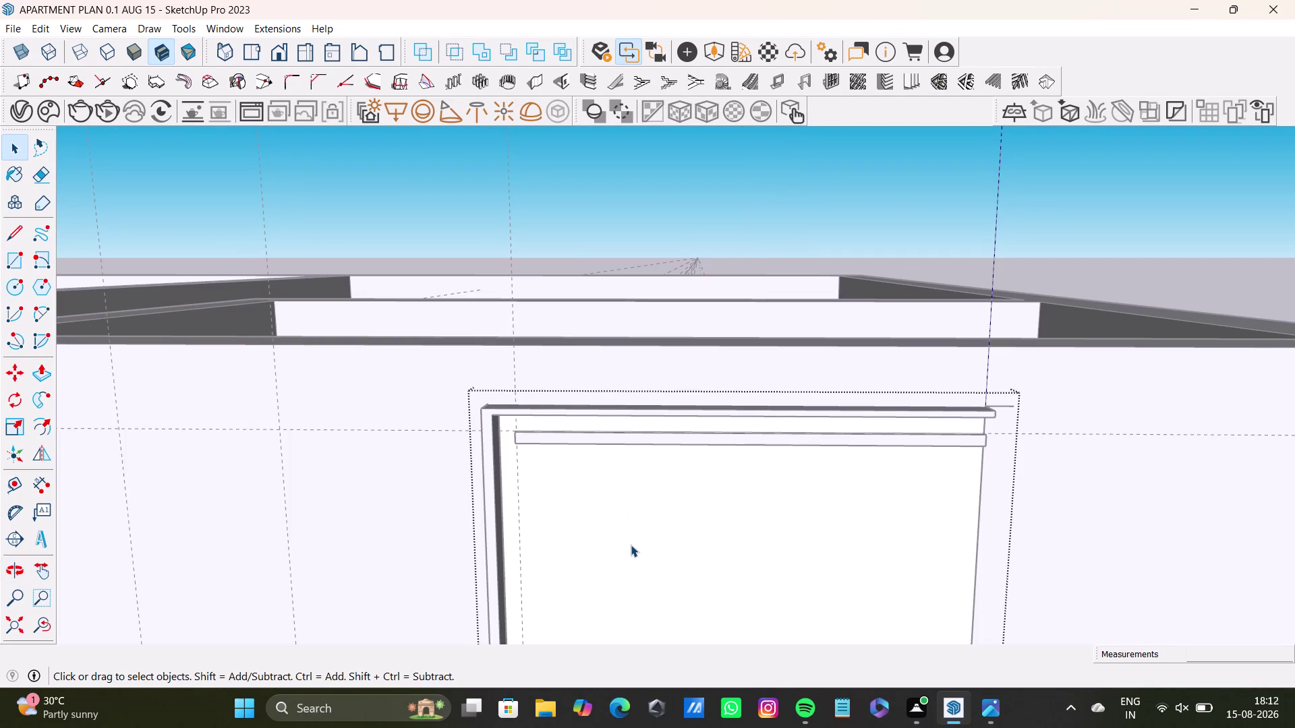
key(ctrl+z)
key(ctrl+z)
key(ctrl+z)
key(ctrl+z)
key(ctrl+z)
key(ctrl+z)
key(ctrl+z)
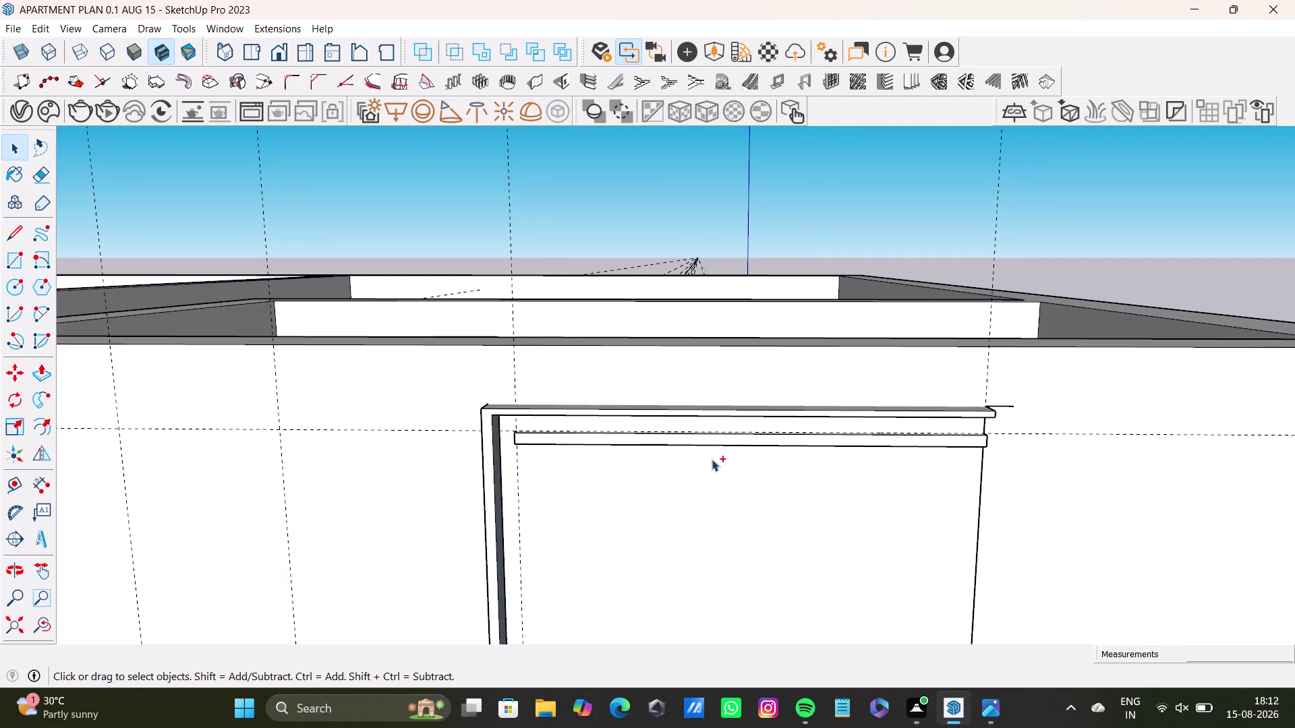
key(ctrl+z)
key(ctrl+z)
triple_click(709, 489)
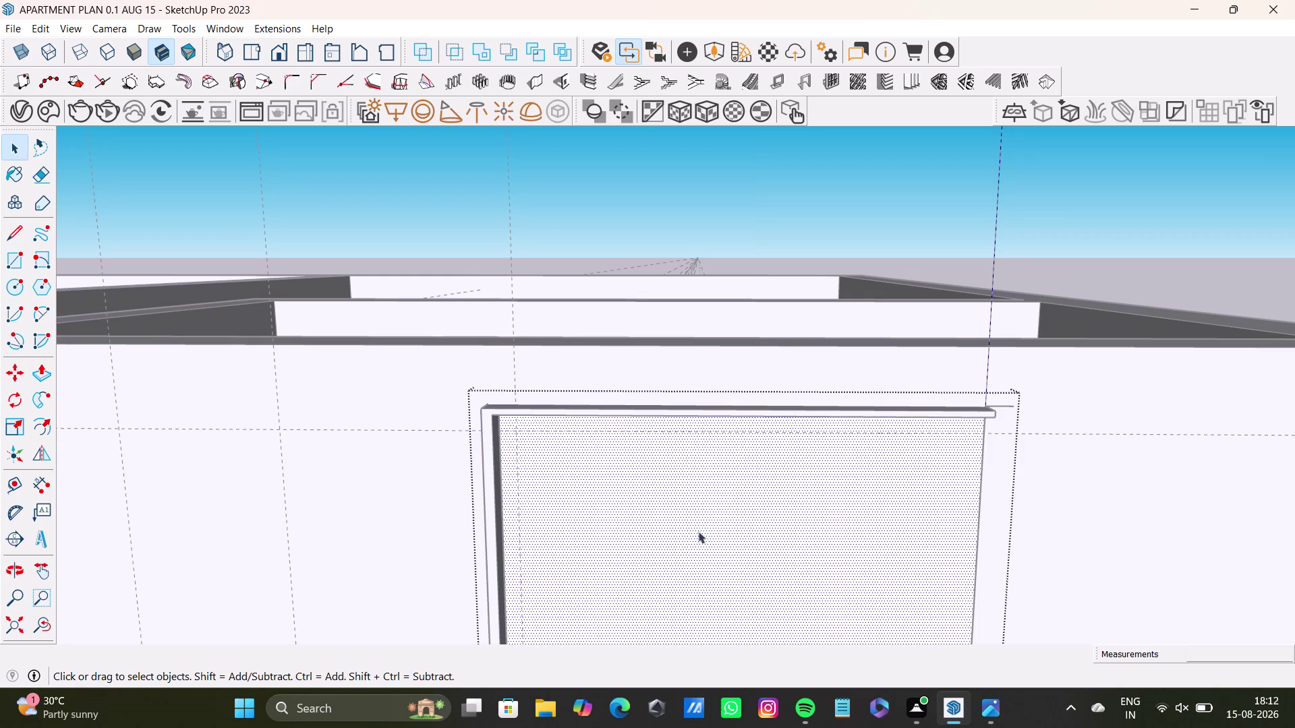
click(696, 542)
scroll(up, 3)
middle_drag(670, 480, 545, 344)
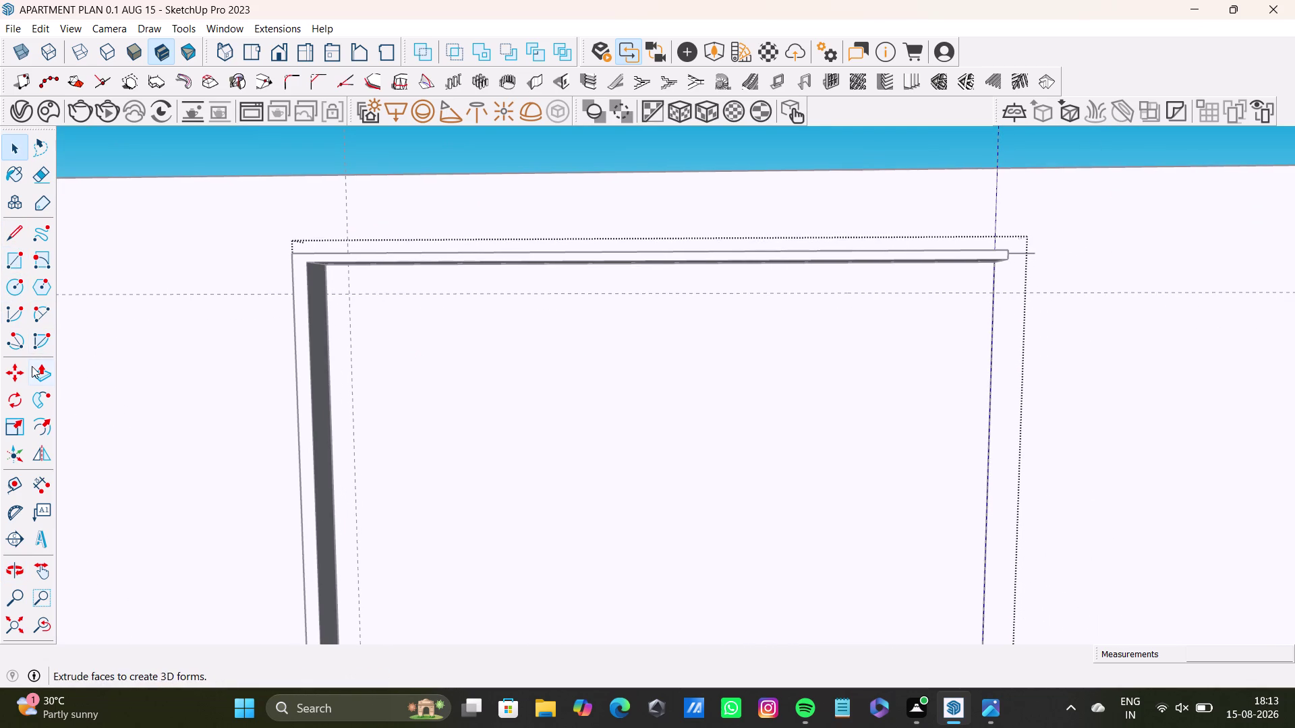
Draw a thin rectangle across the panel's full width below its top frame.
click(17, 256)
scroll(up, 3)
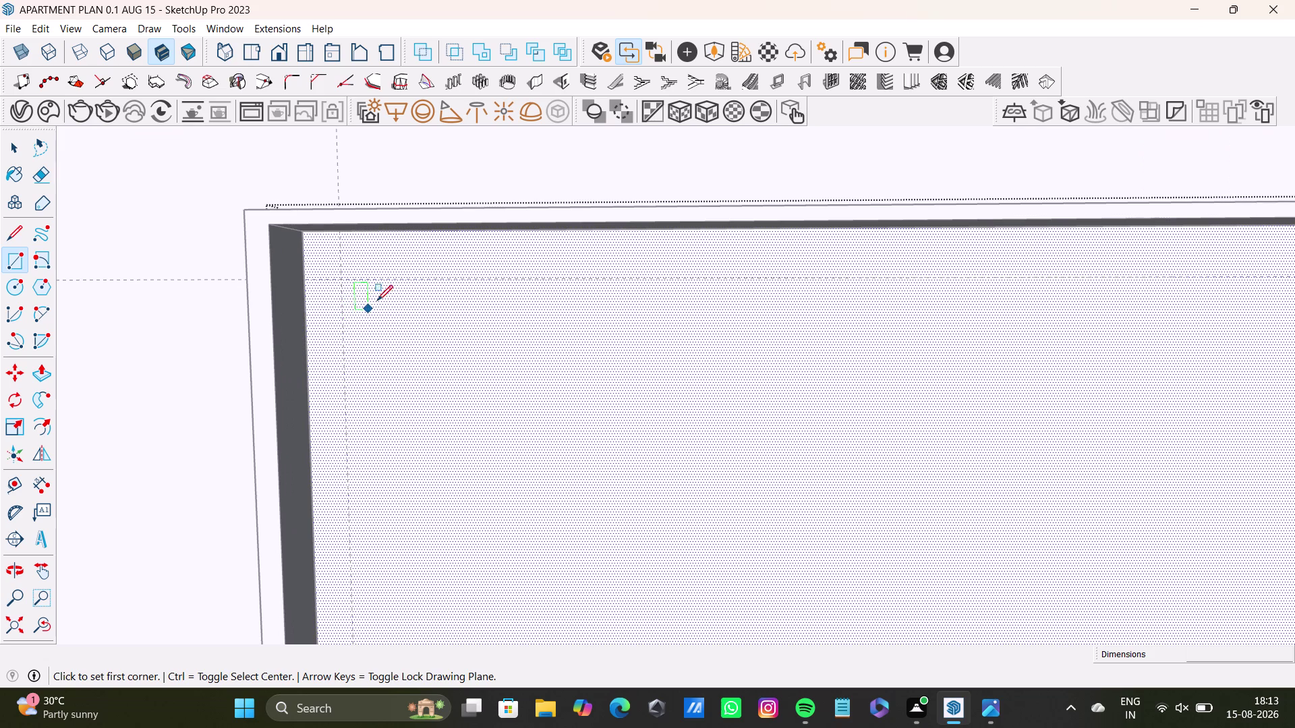
drag(344, 279, 370, 288)
scroll(down, 3)
middle_drag(950, 366, 543, 341)
scroll(up, 3)
scroll(up, 3)
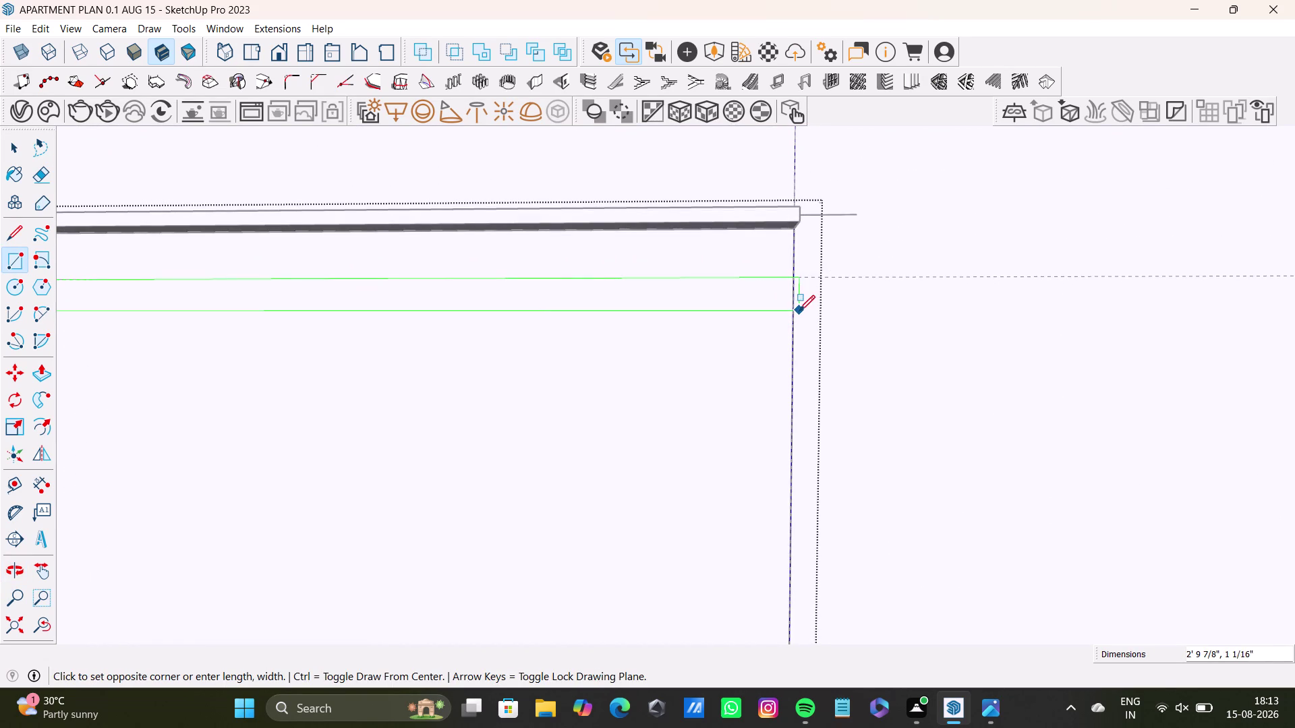
click(791, 297)
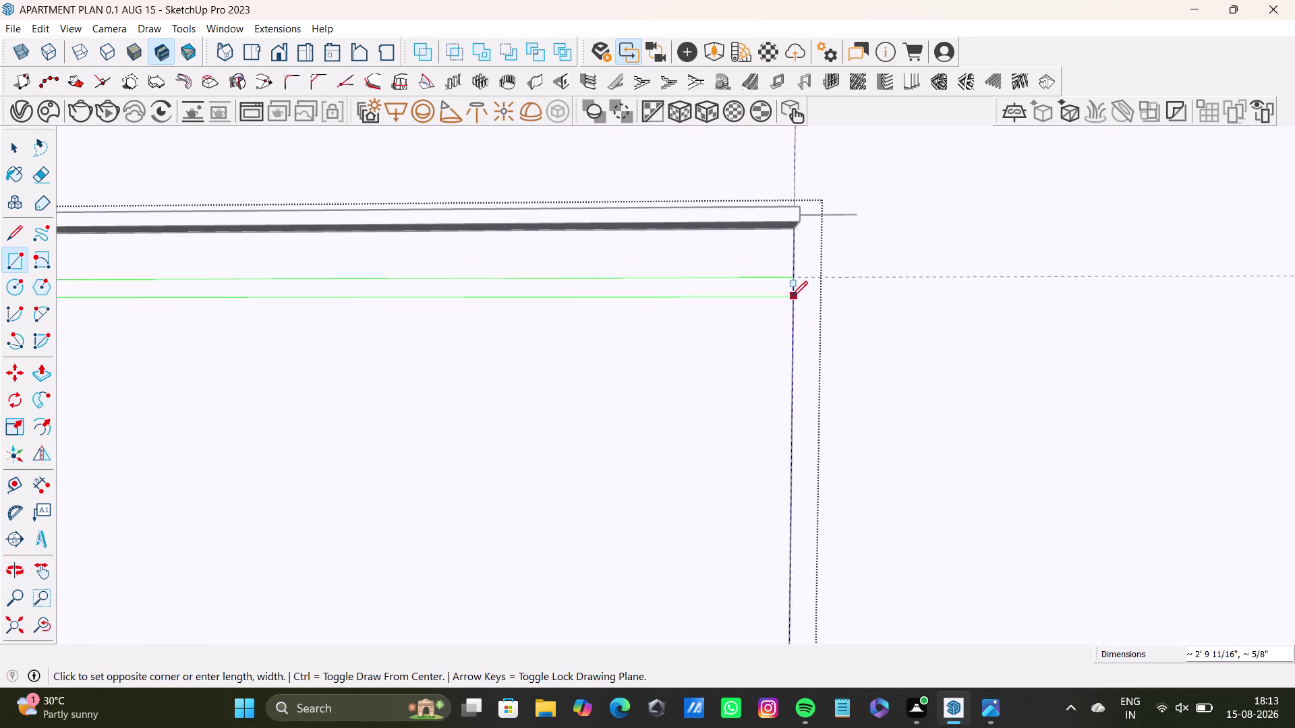
key(space)
Push/pull the new strip face out about 3/4 inch.
scroll(down, 3)
middle_drag(566, 367, 856, 336)
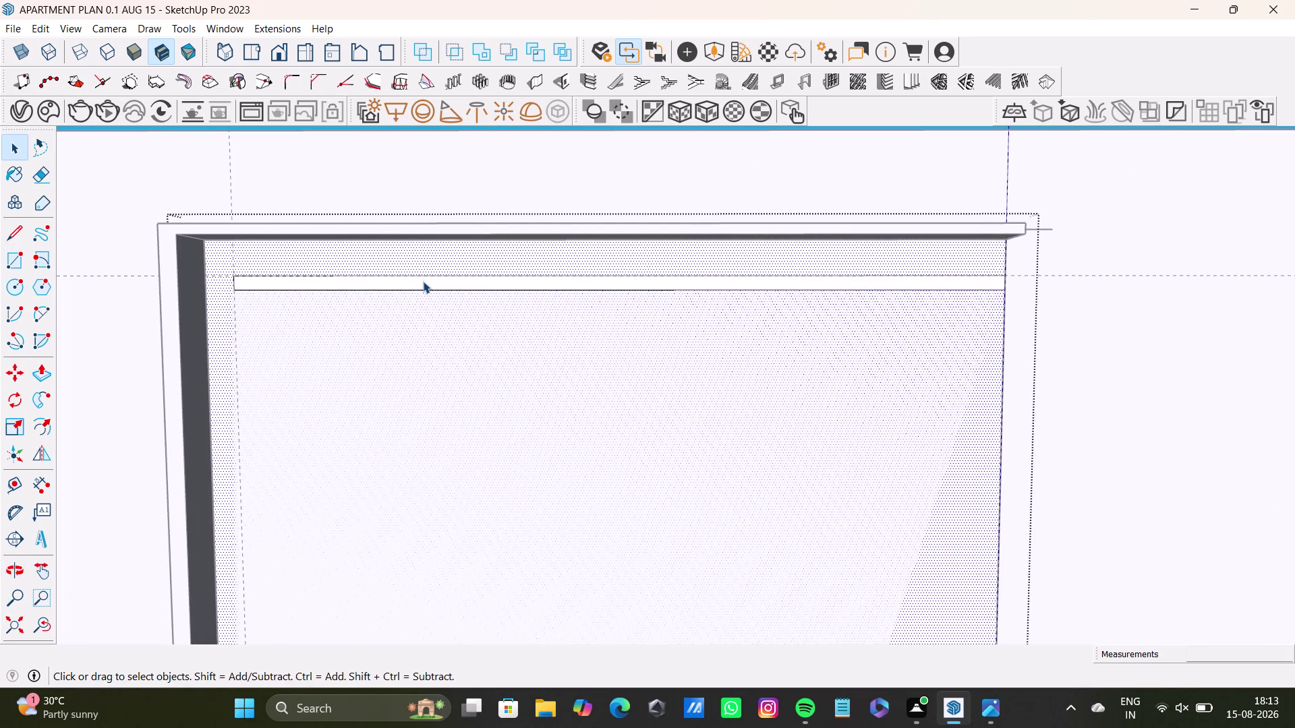
click(425, 281)
key(p)
drag(424, 283, 418, 290)
middle_drag(417, 314, 367, 444)
scroll(up, 3)
scroll(up, 3)
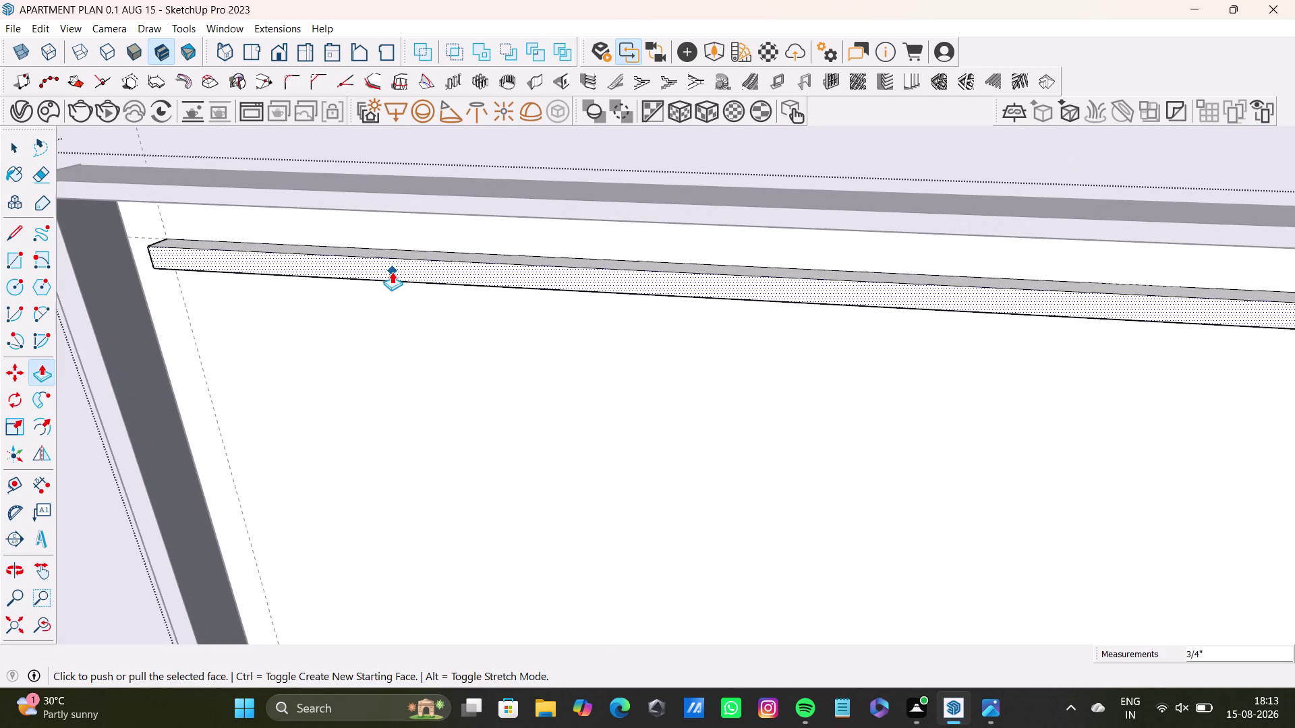
key(space)
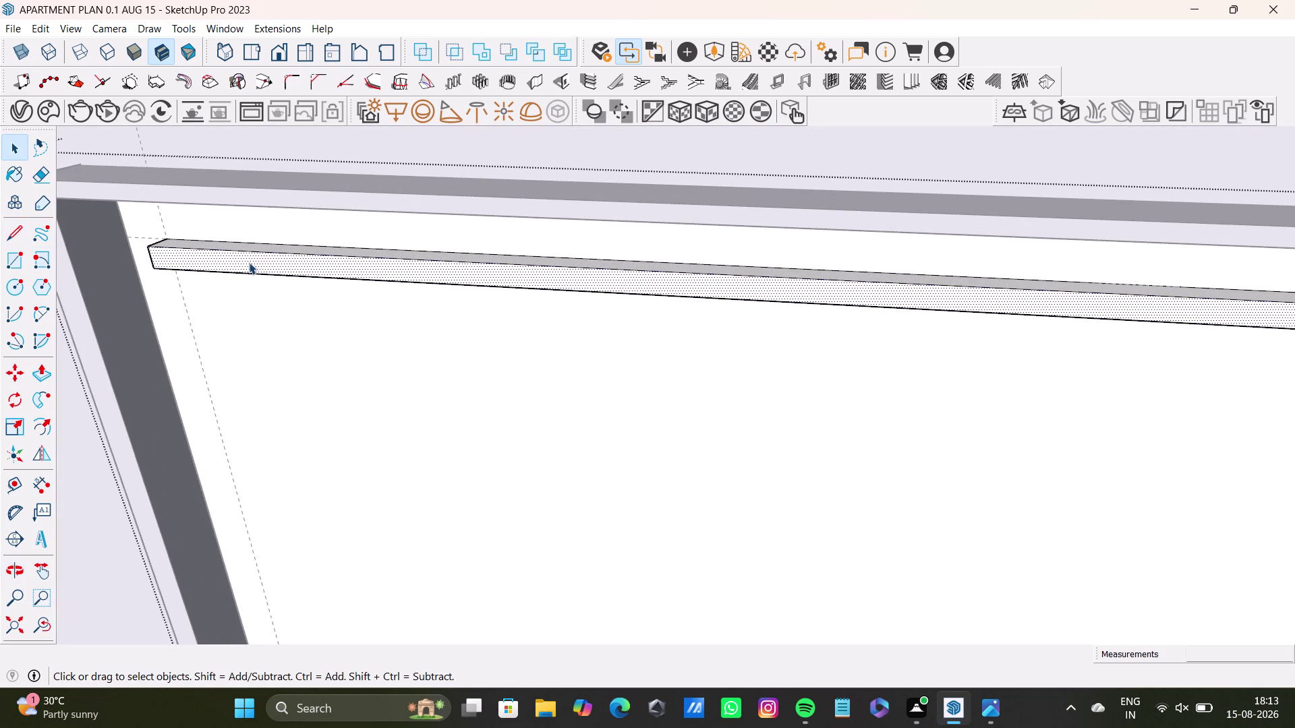
click(249, 263)
key(p)
drag(272, 261, 274, 254)
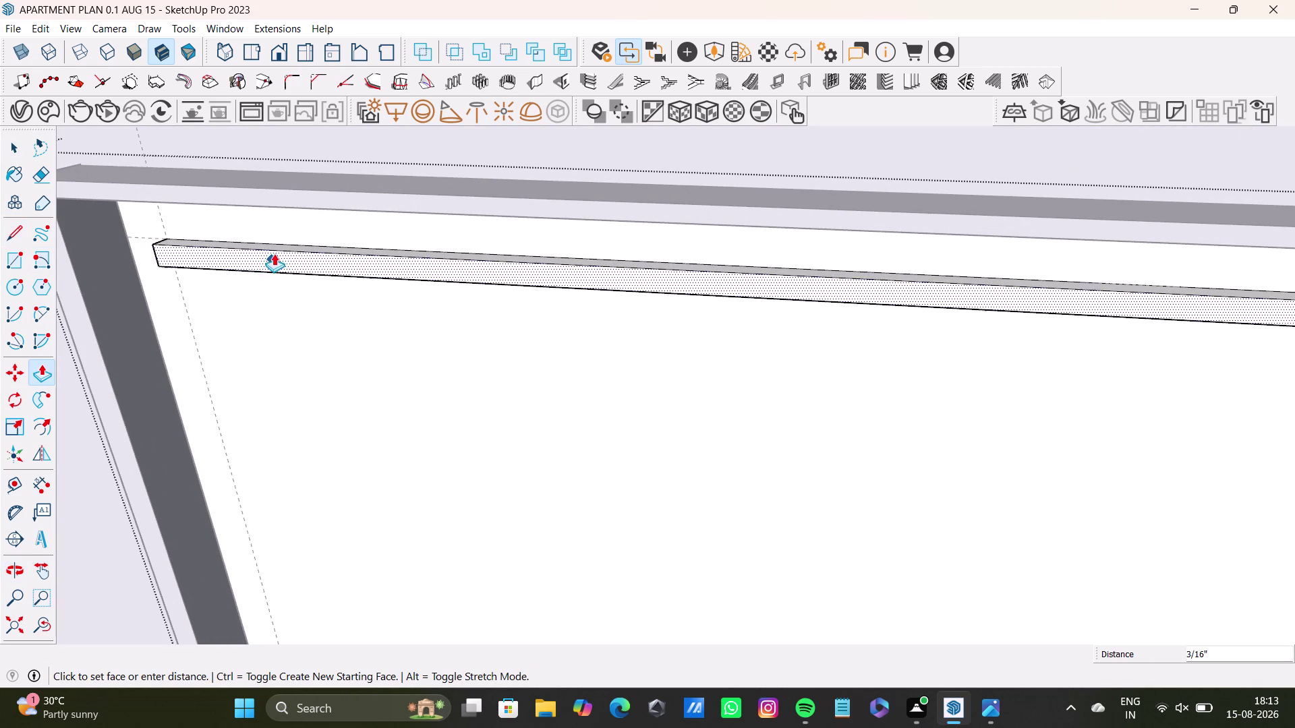
drag(274, 253, 274, 249)
key(space)
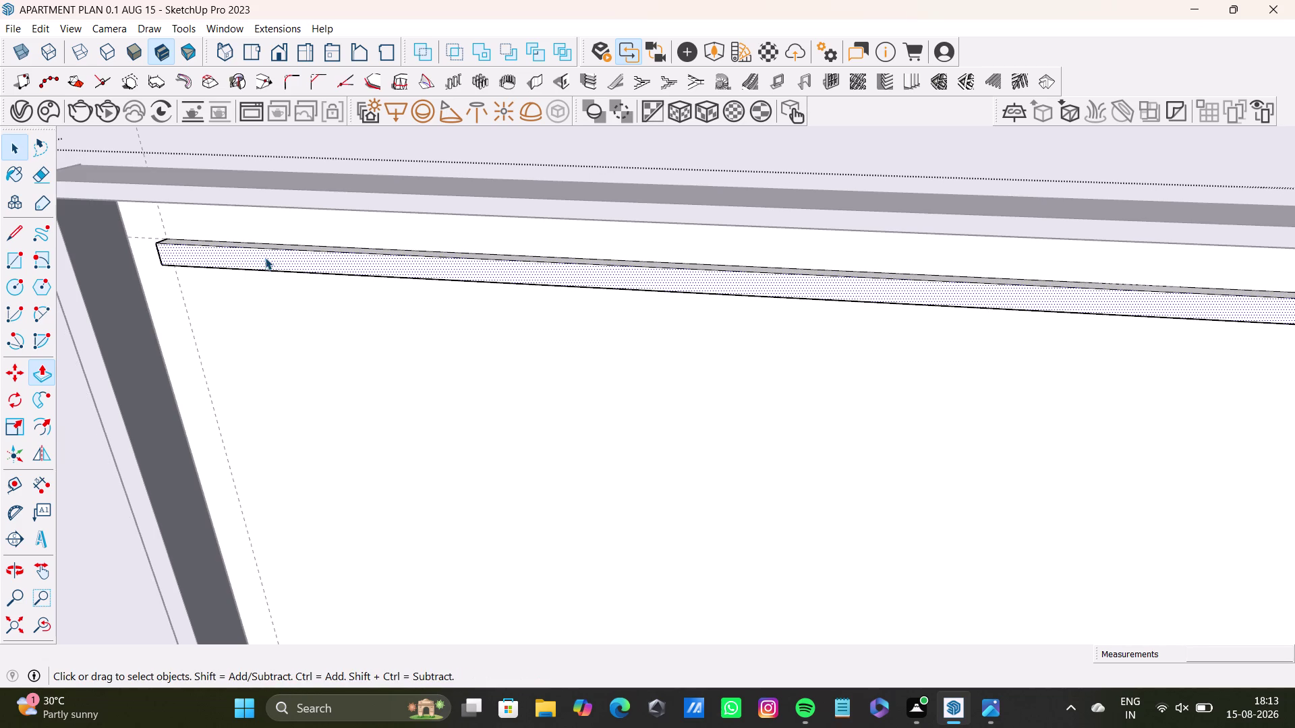
click(21, 233)
scroll(up, 3)
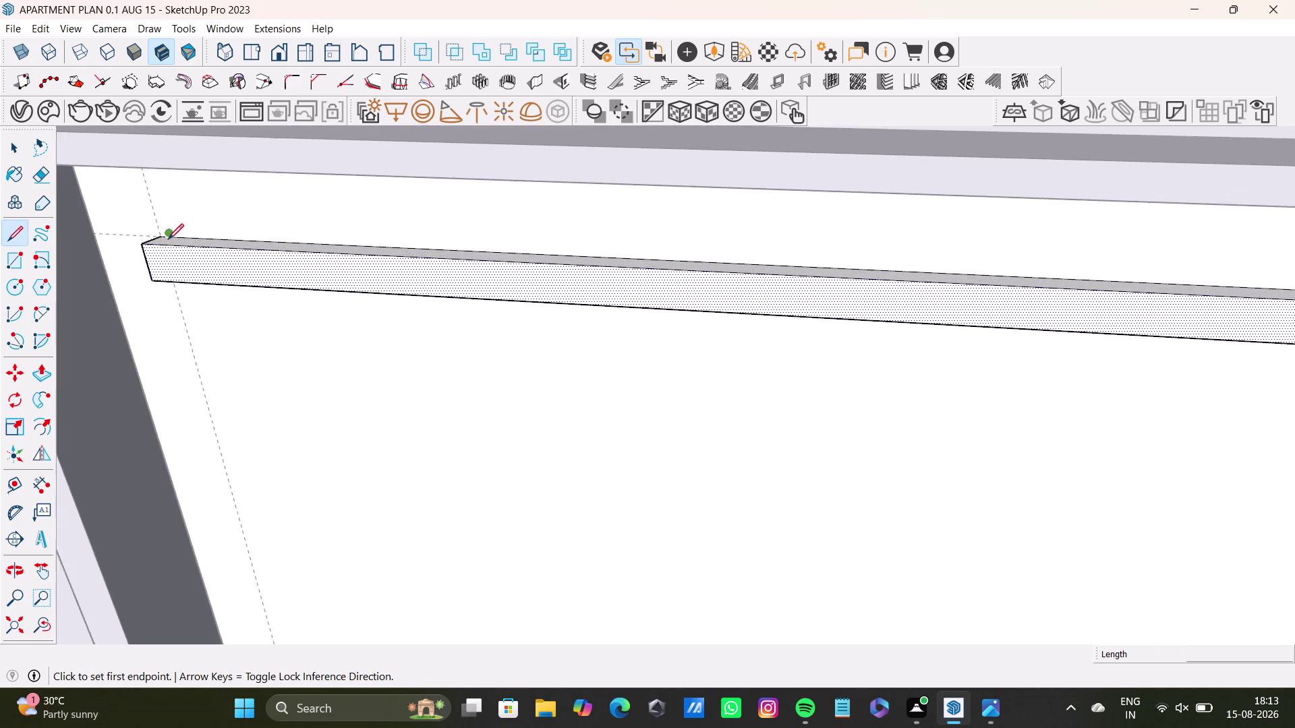
scroll(up, 3)
click(158, 237)
scroll(down, 3)
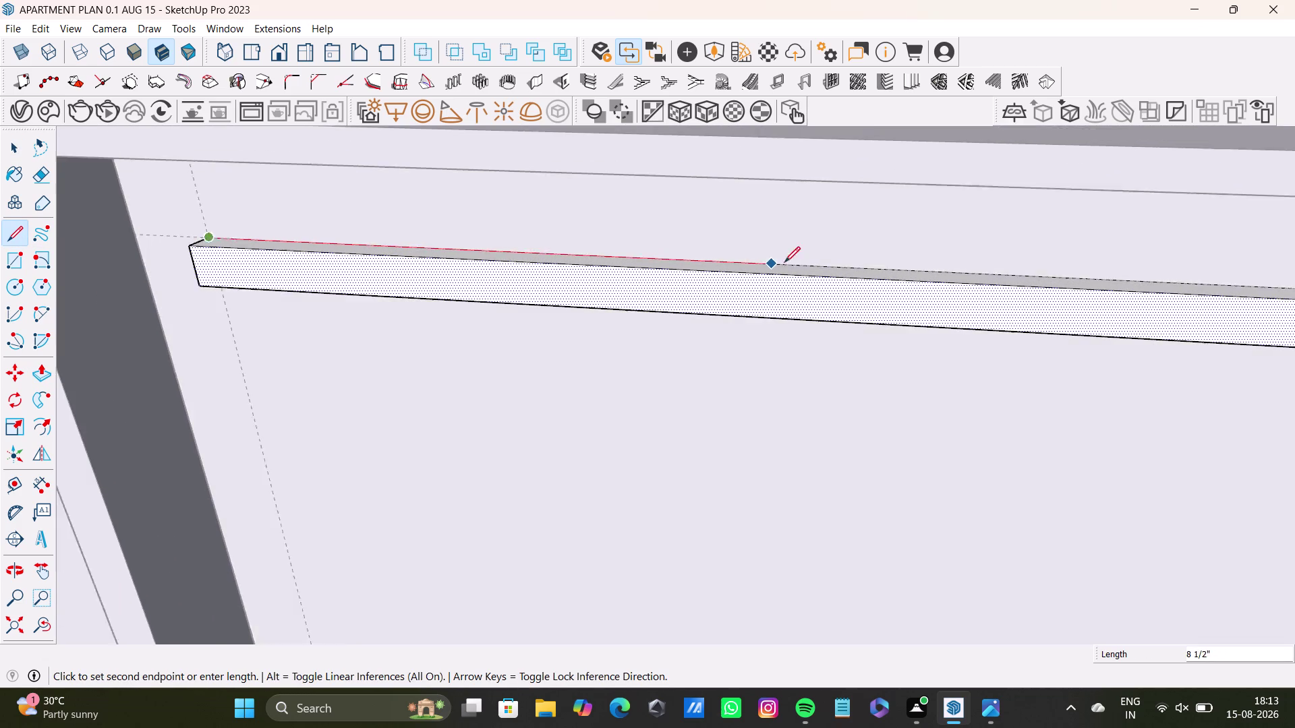
middle_drag(840, 261, 401, 336)
key(Down)
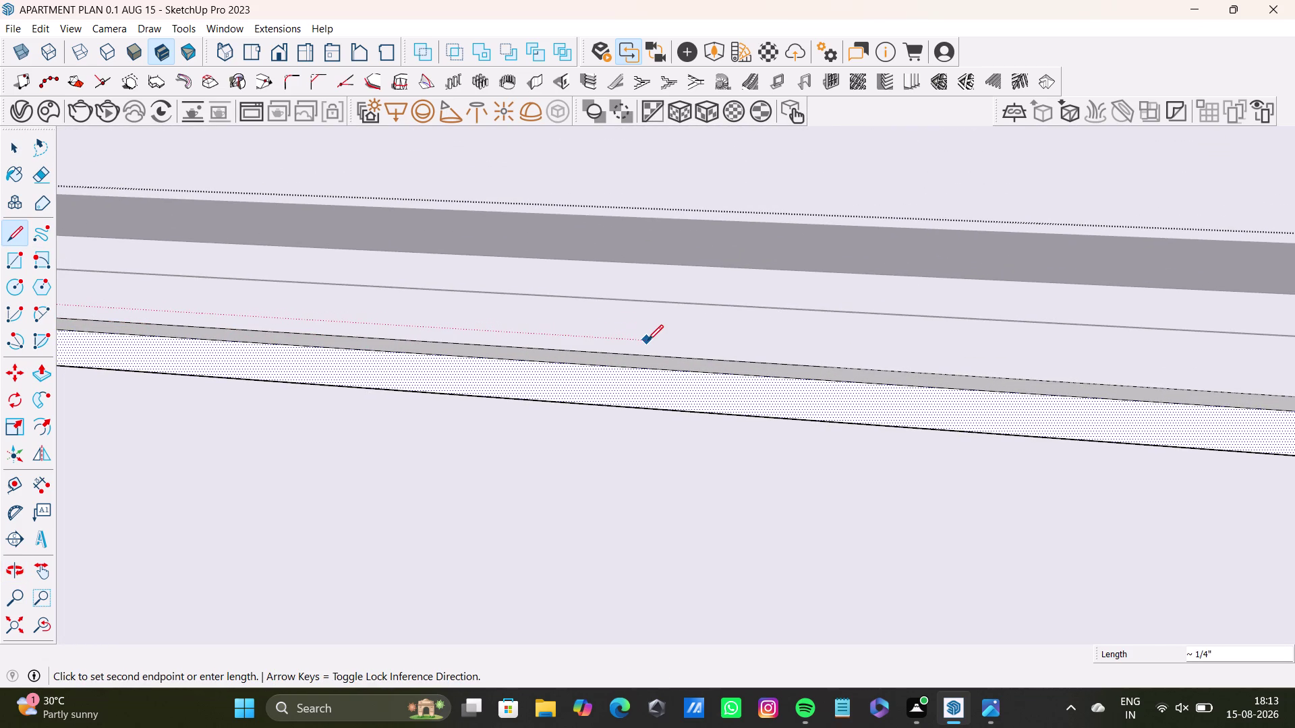
key(0)
key(Right)
scroll(down, 3)
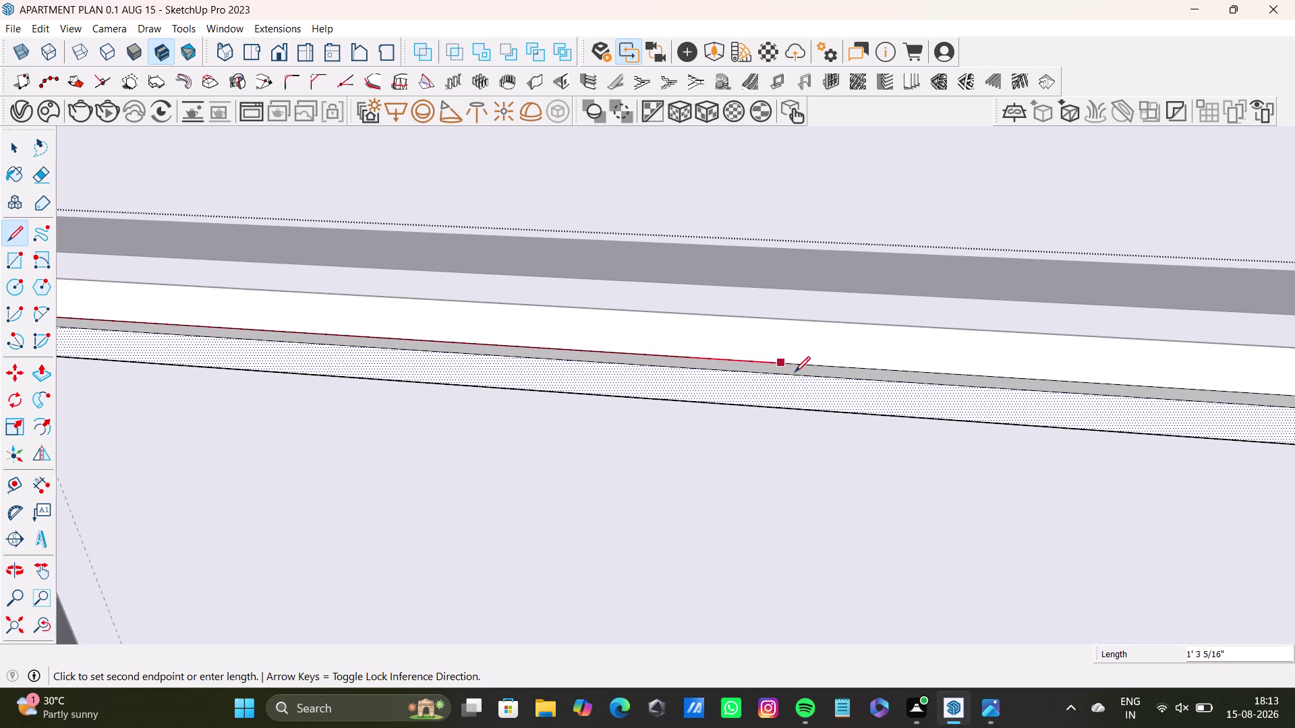
middle_drag(793, 373, 416, 398)
scroll(down, 3)
scroll(down, 3)
middle_drag(845, 408, 556, 419)
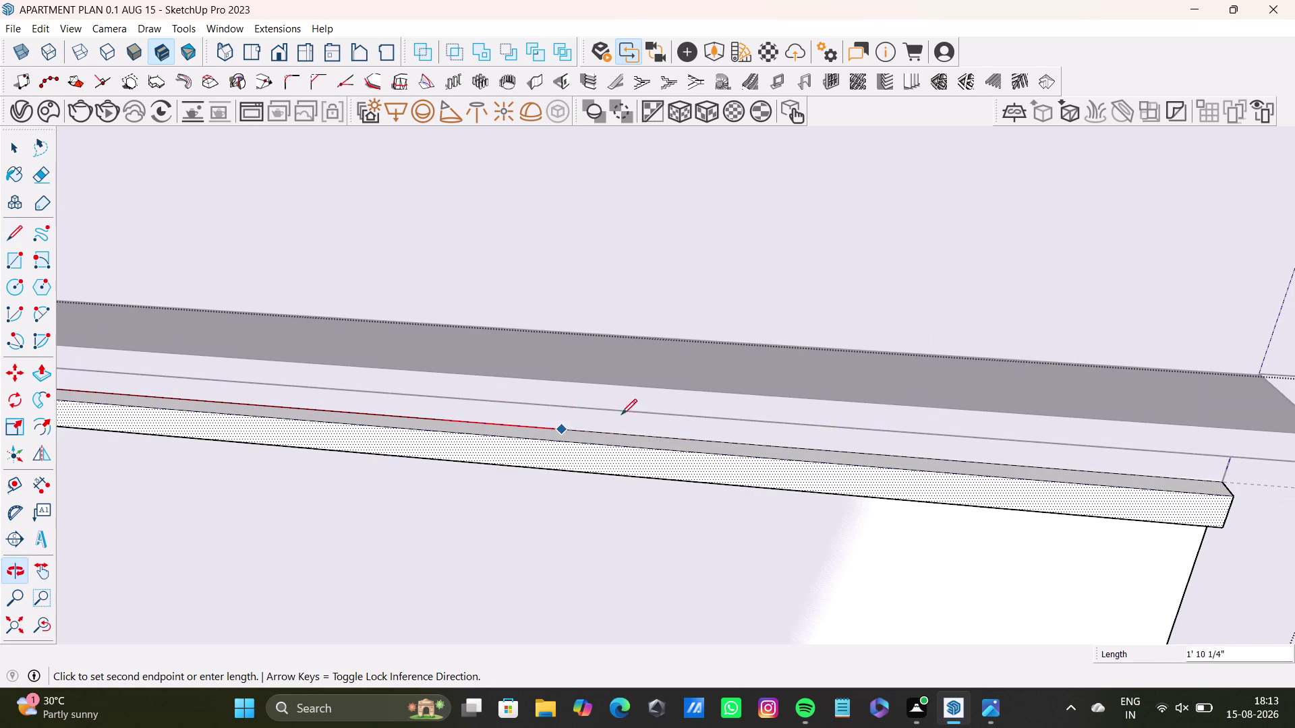
click(1228, 474)
key(space)
scroll(down, 3)
middle_drag(854, 502, 999, 459)
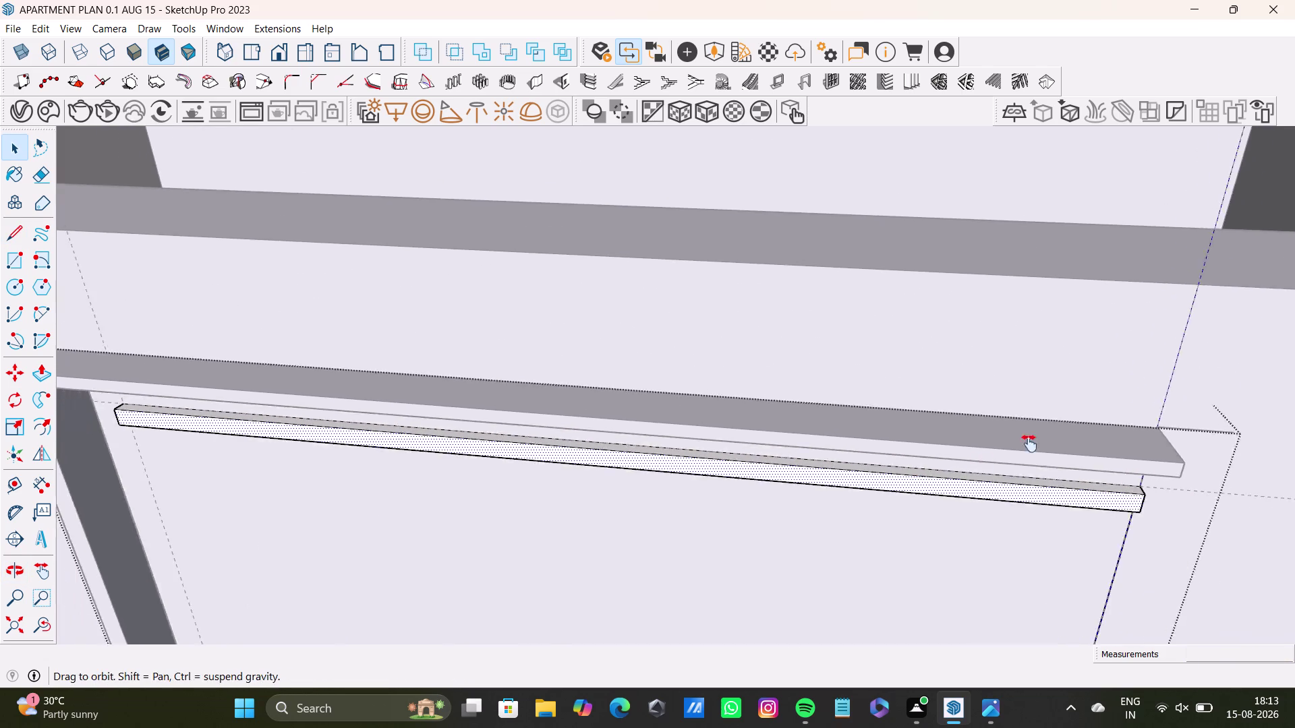
middle_drag(1000, 459, 1093, 407)
scroll(up, 3)
middle_drag(295, 340, 363, 393)
key(space)
triple_click(374, 342)
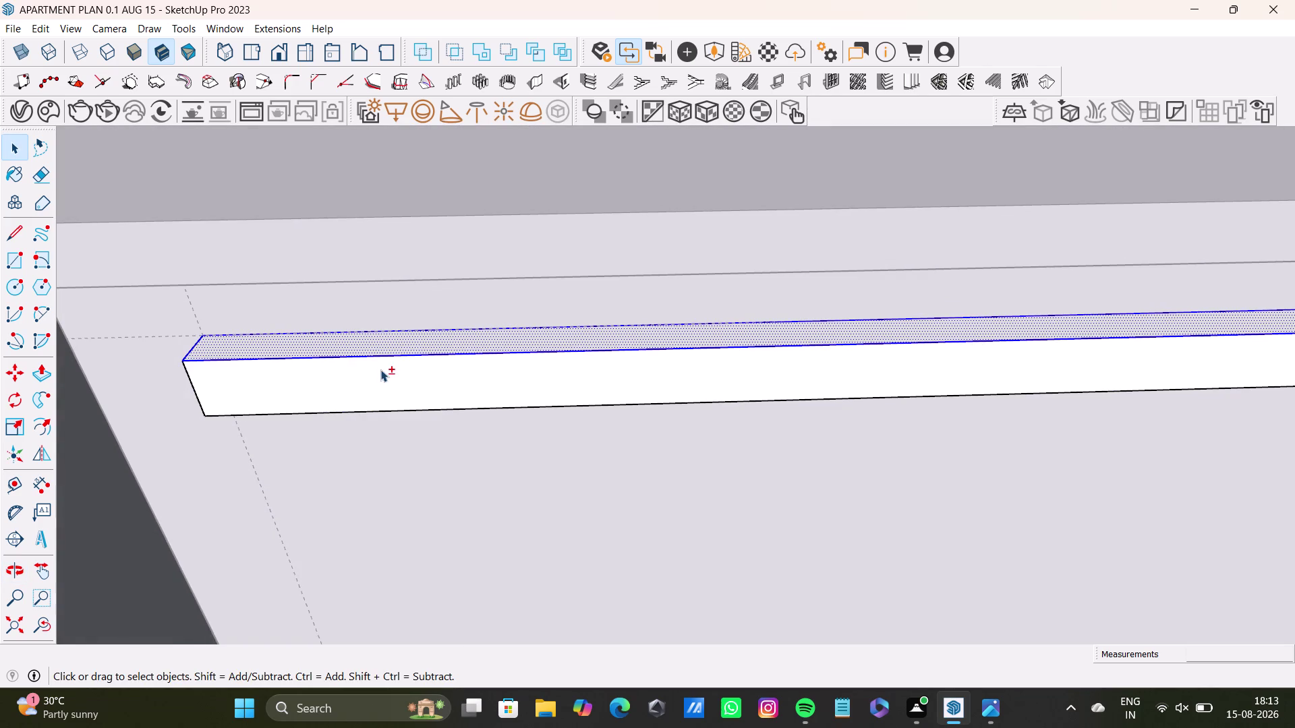
double_click(381, 370)
middle_drag(317, 397, 423, 352)
scroll(up, 3)
middle_drag(285, 406, 434, 314)
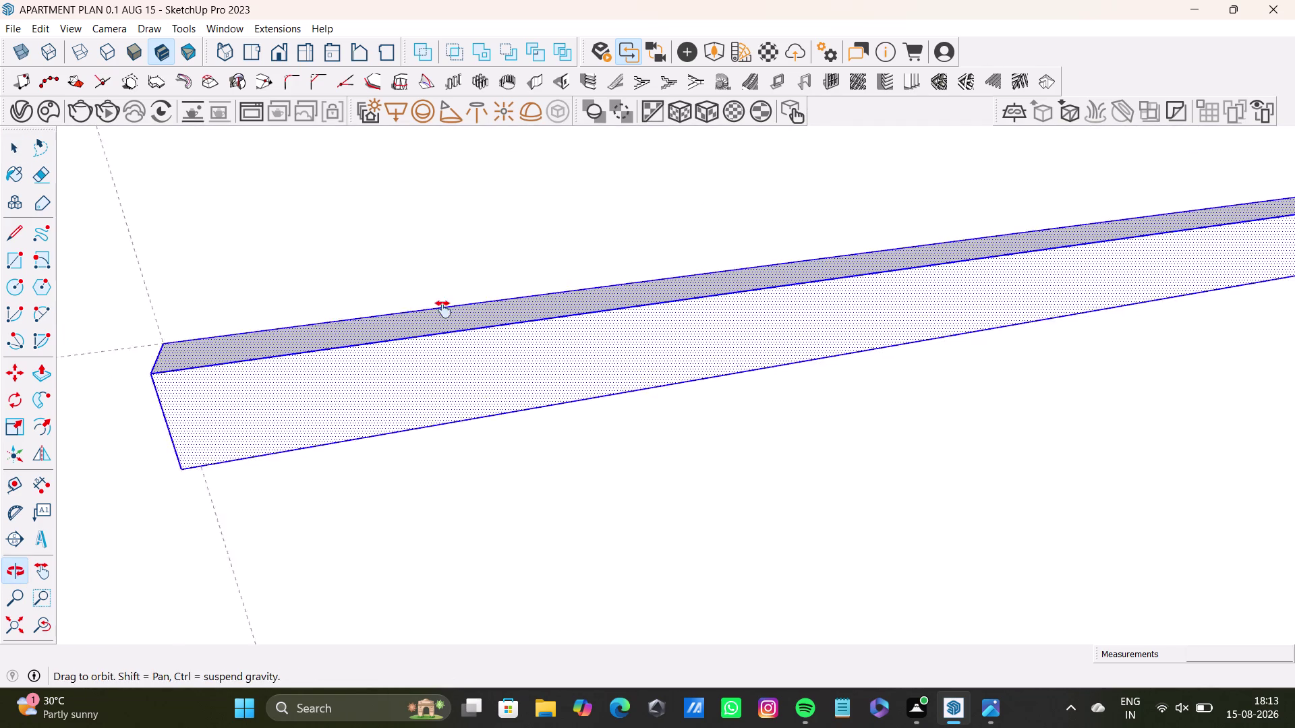
middle_drag(434, 314, 449, 305)
middle_drag(278, 405, 420, 342)
click(201, 390)
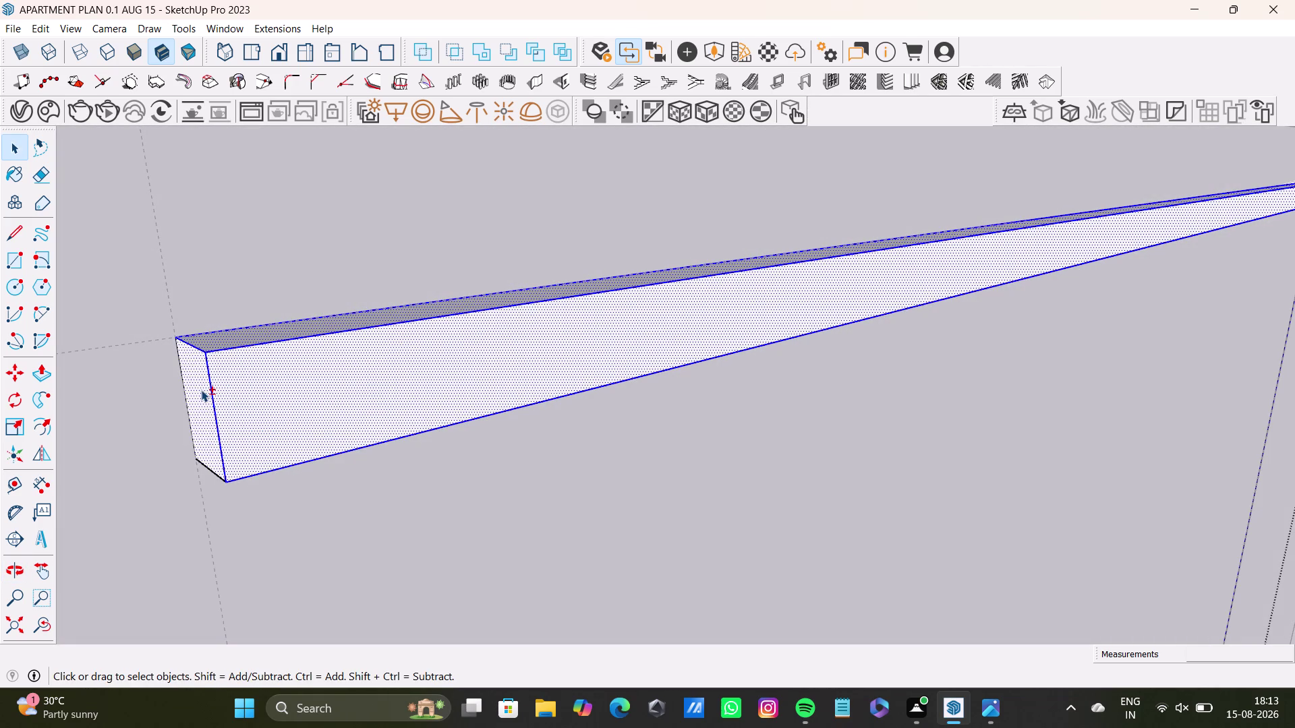
double_click(201, 389)
double_click(201, 390)
double_click(239, 338)
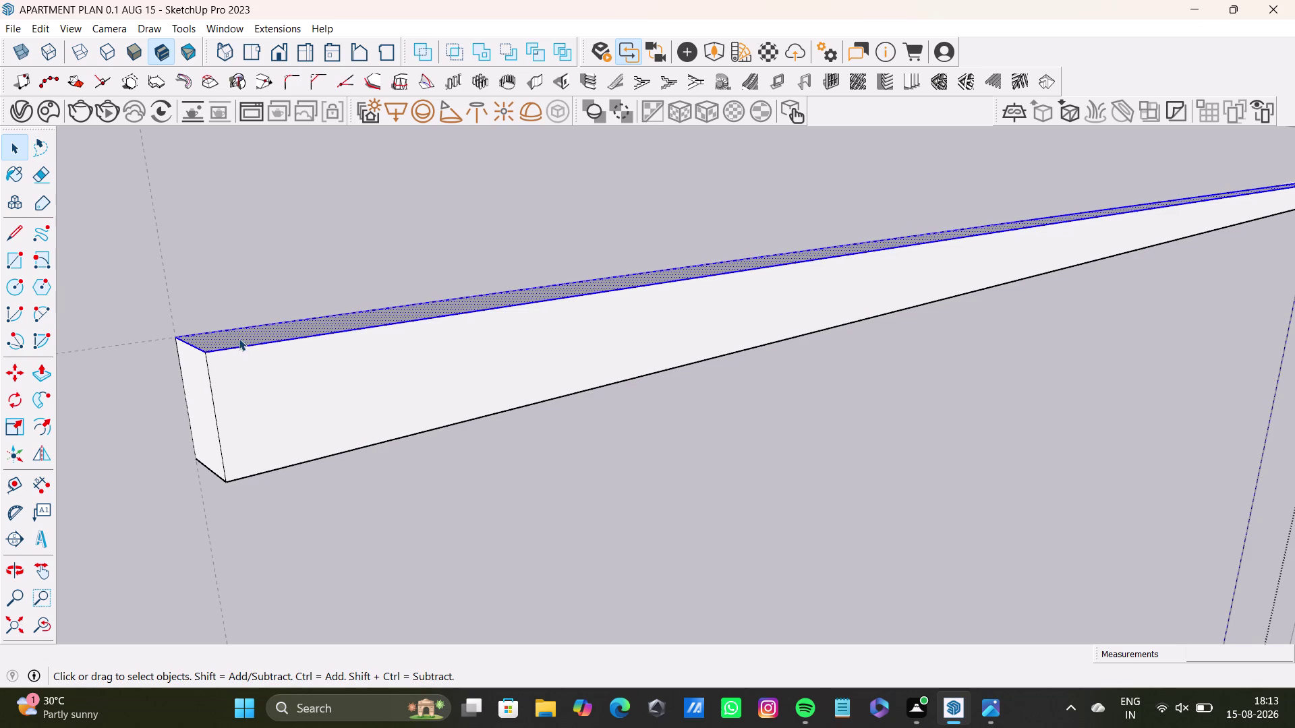
double_click(239, 376)
double_click(203, 381)
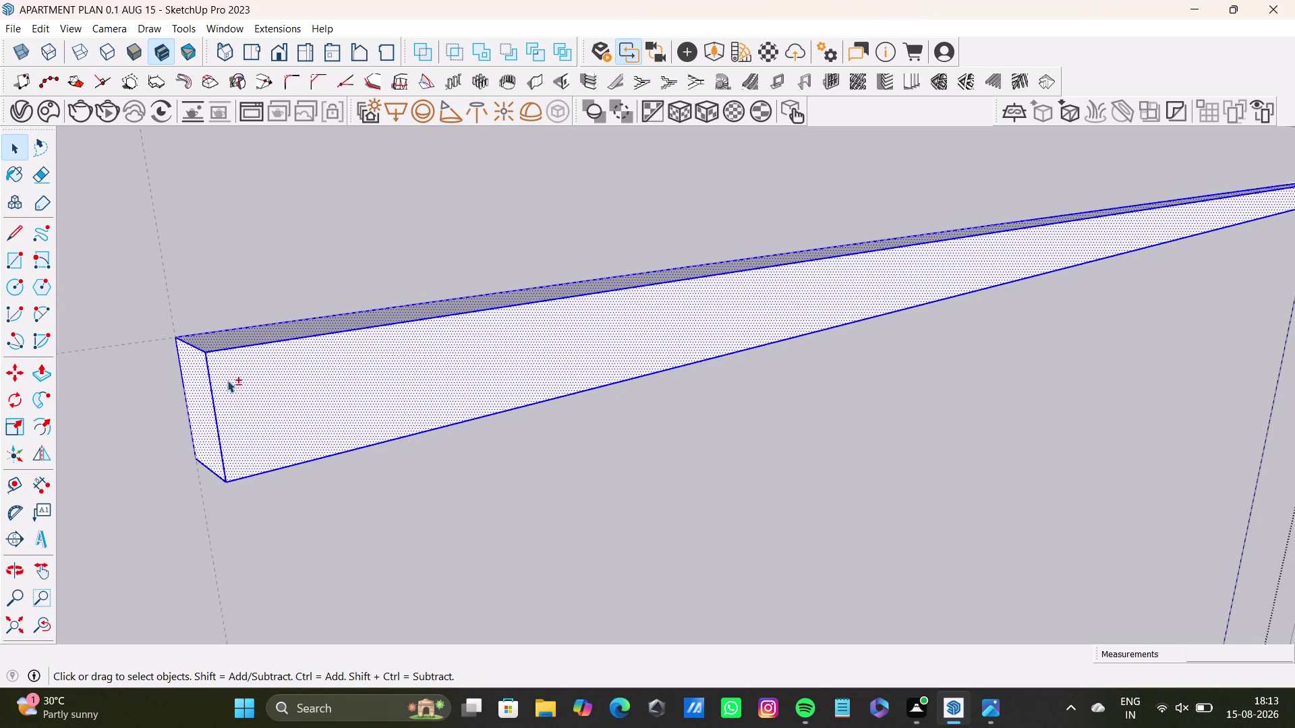
scroll(down, 3)
middle_drag(424, 427, 383, 294)
middle_drag(448, 420, 439, 350)
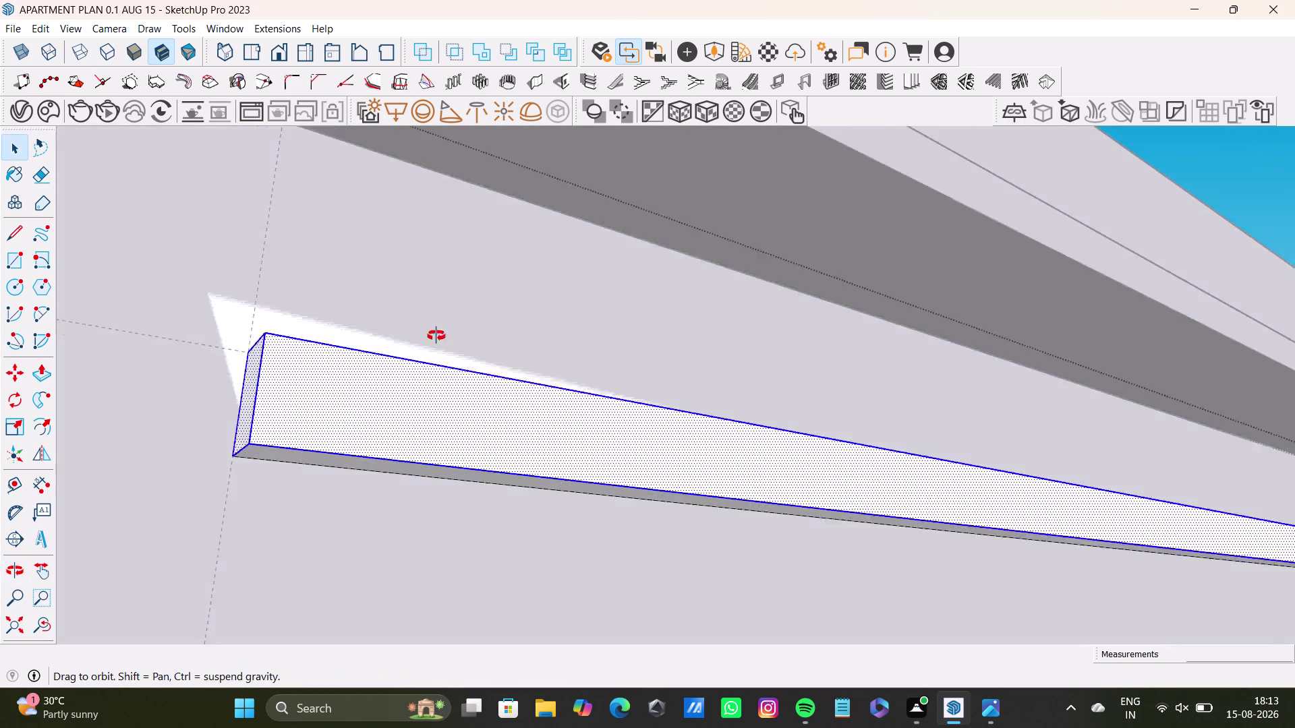
middle_drag(439, 350, 426, 311)
double_click(348, 466)
middle_drag(485, 472, 478, 573)
scroll(down, 3)
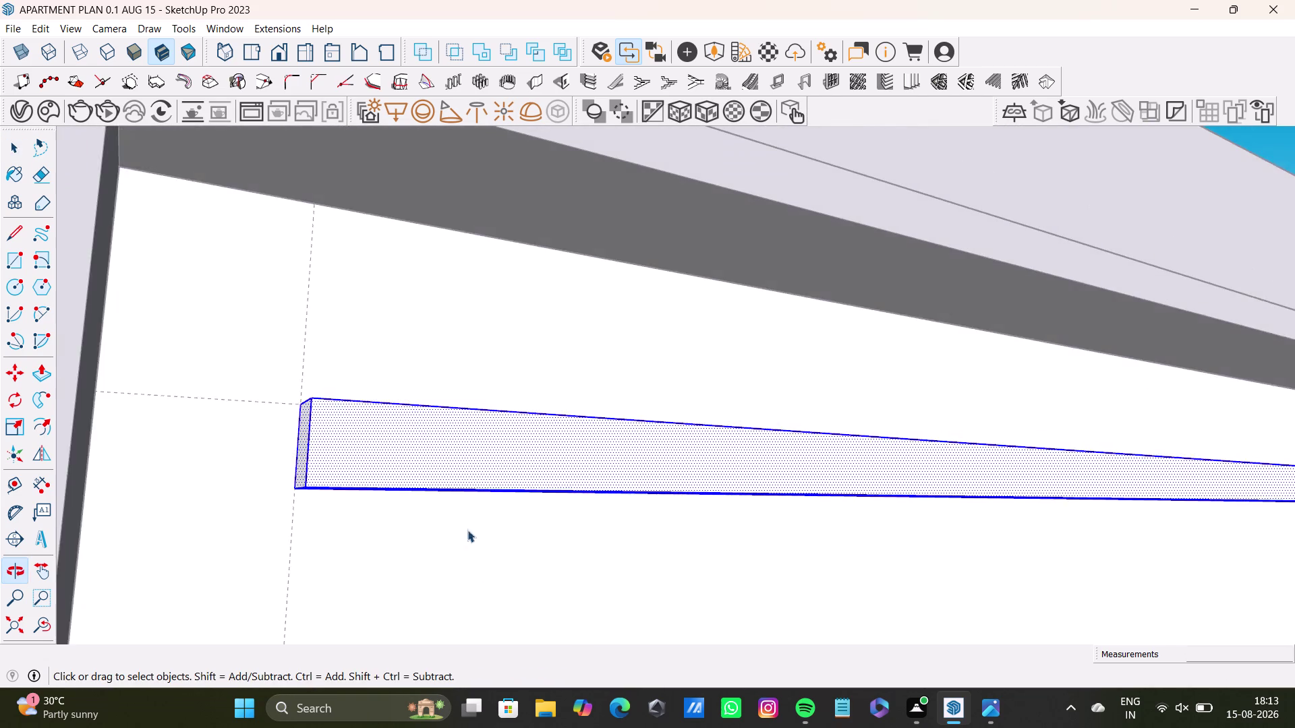
scroll(down, 3)
scroll(down, 3)
middle_drag(567, 494, 184, 503)
scroll(down, 3)
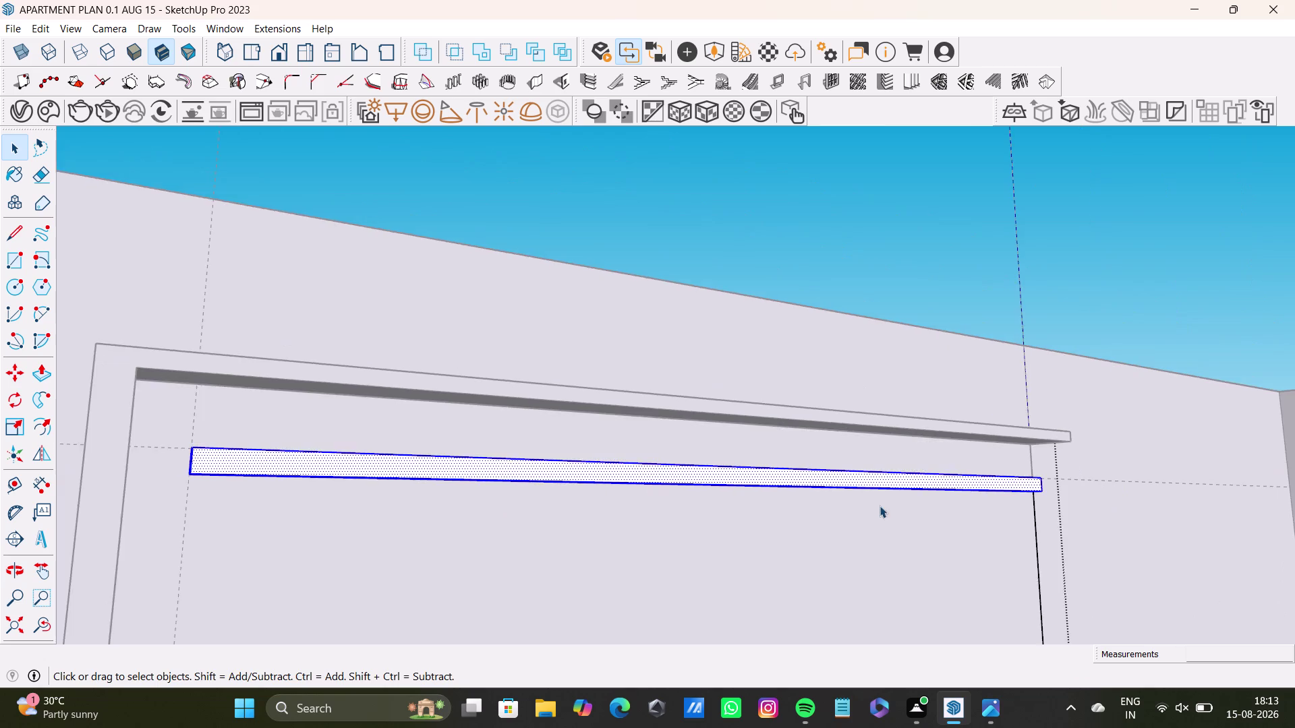
scroll(down, 3)
middle_drag(873, 520, 782, 673)
scroll(down, 3)
scroll(up, 3)
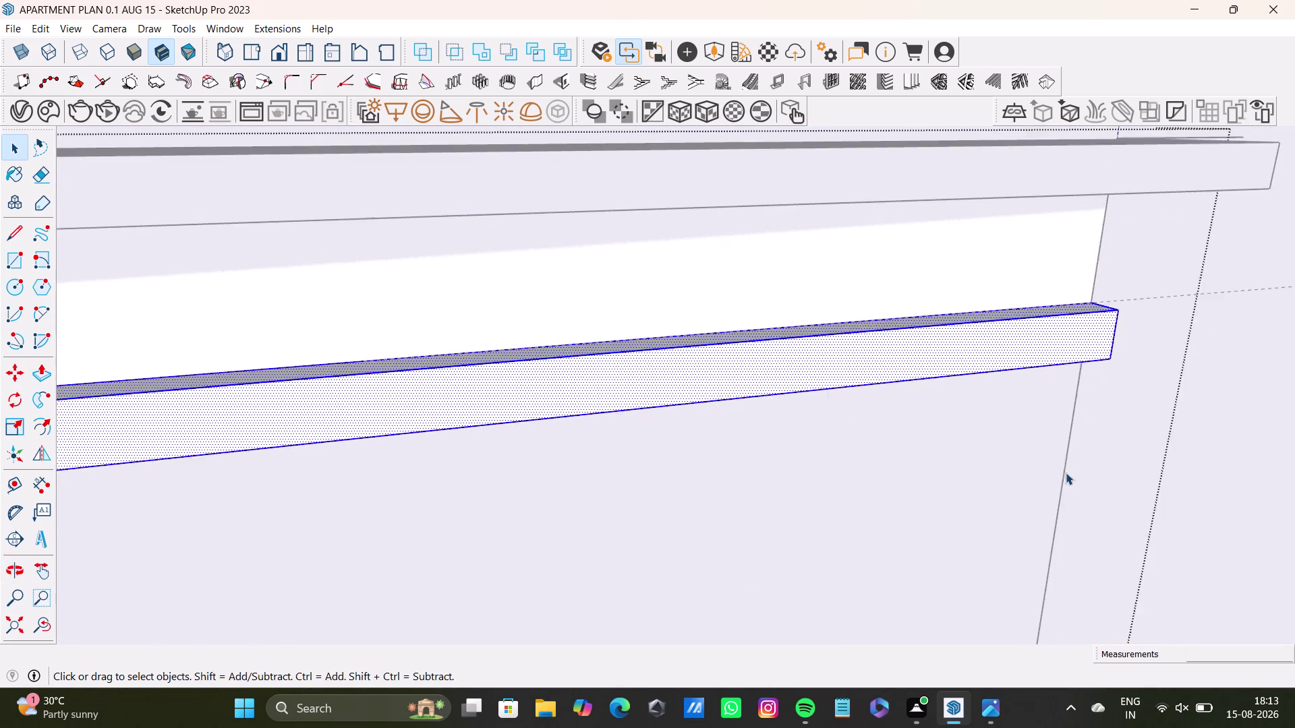
middle_drag(1064, 472, 496, 374)
scroll(up, 3)
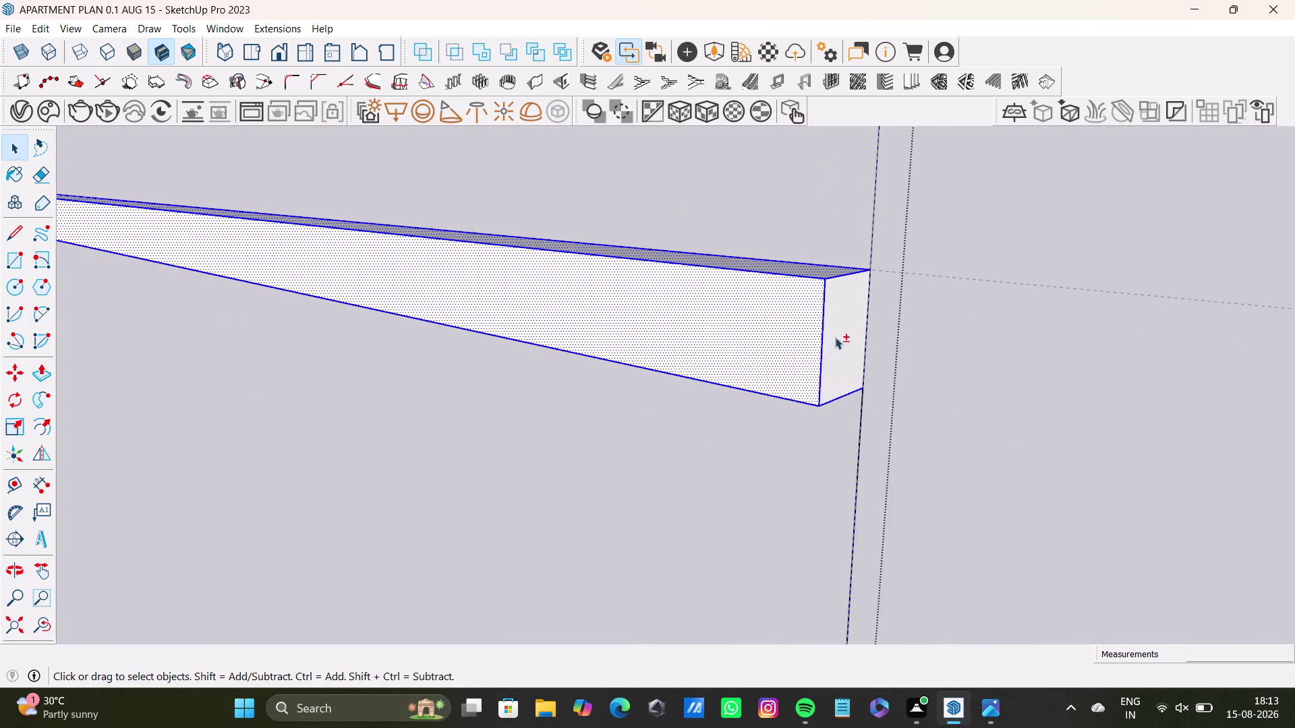
double_click(834, 338)
scroll(left, 3)
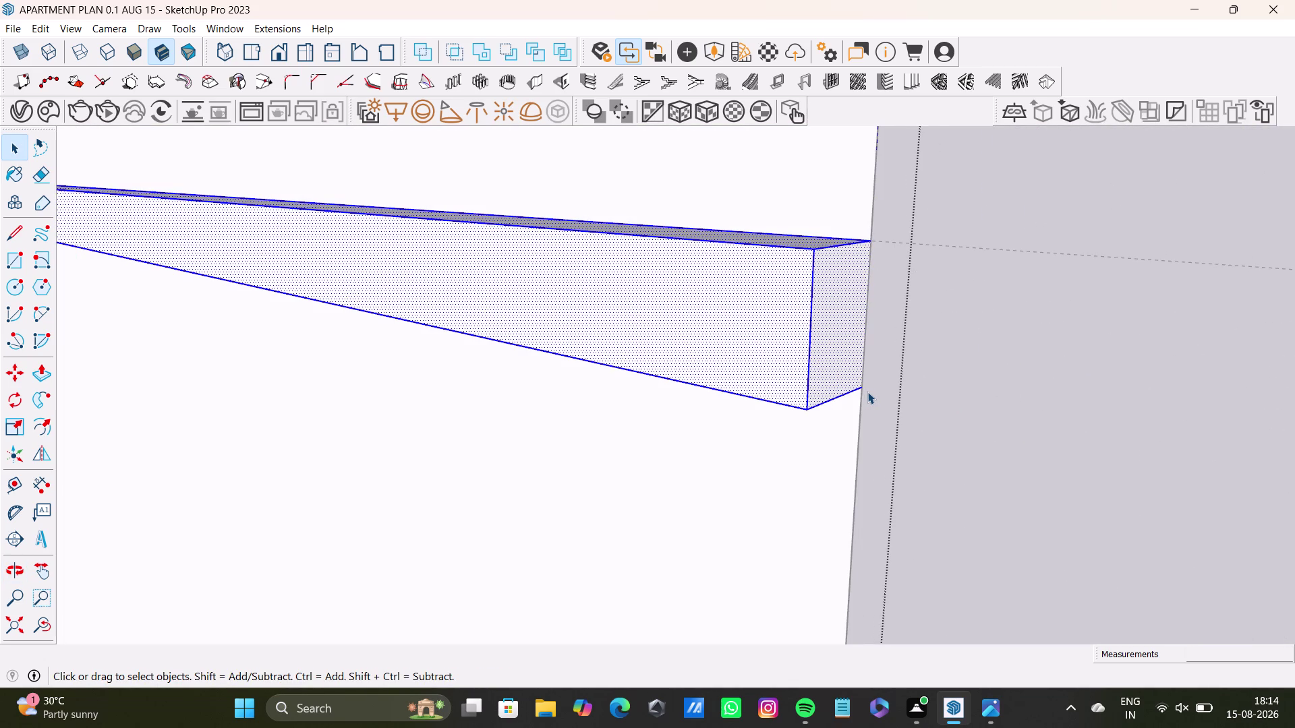
Move-copy the strip from its bottom corner down to the wall's floor corner.
key(m)
click(865, 389)
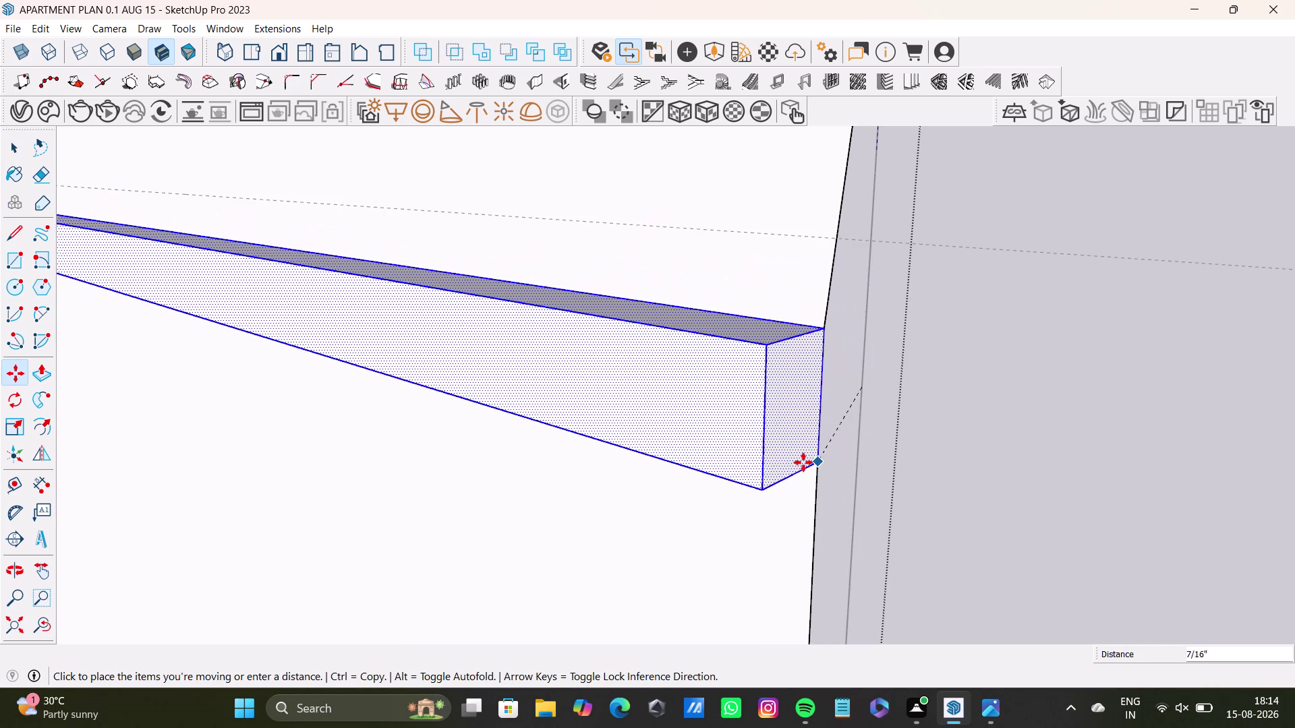
scroll(down, 3)
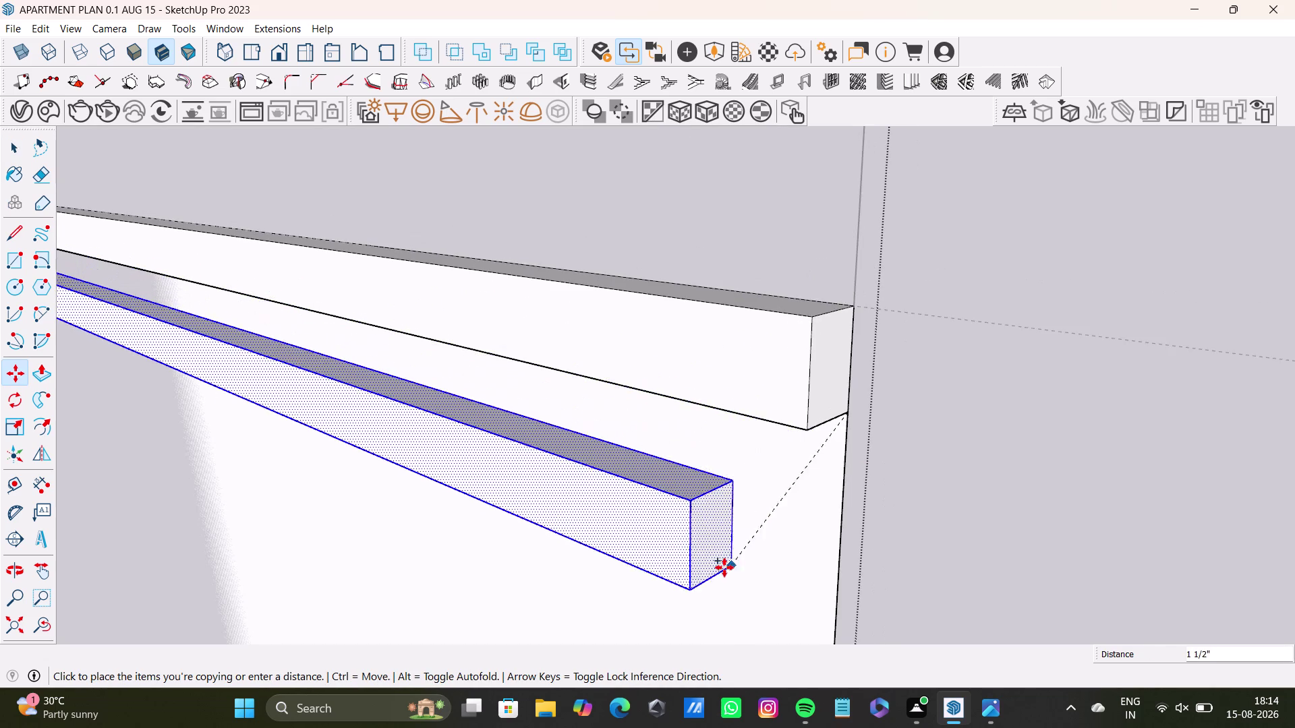
scroll(down, 3)
scroll(down, 3)
middle_drag(673, 561, 992, 414)
scroll(down, 3)
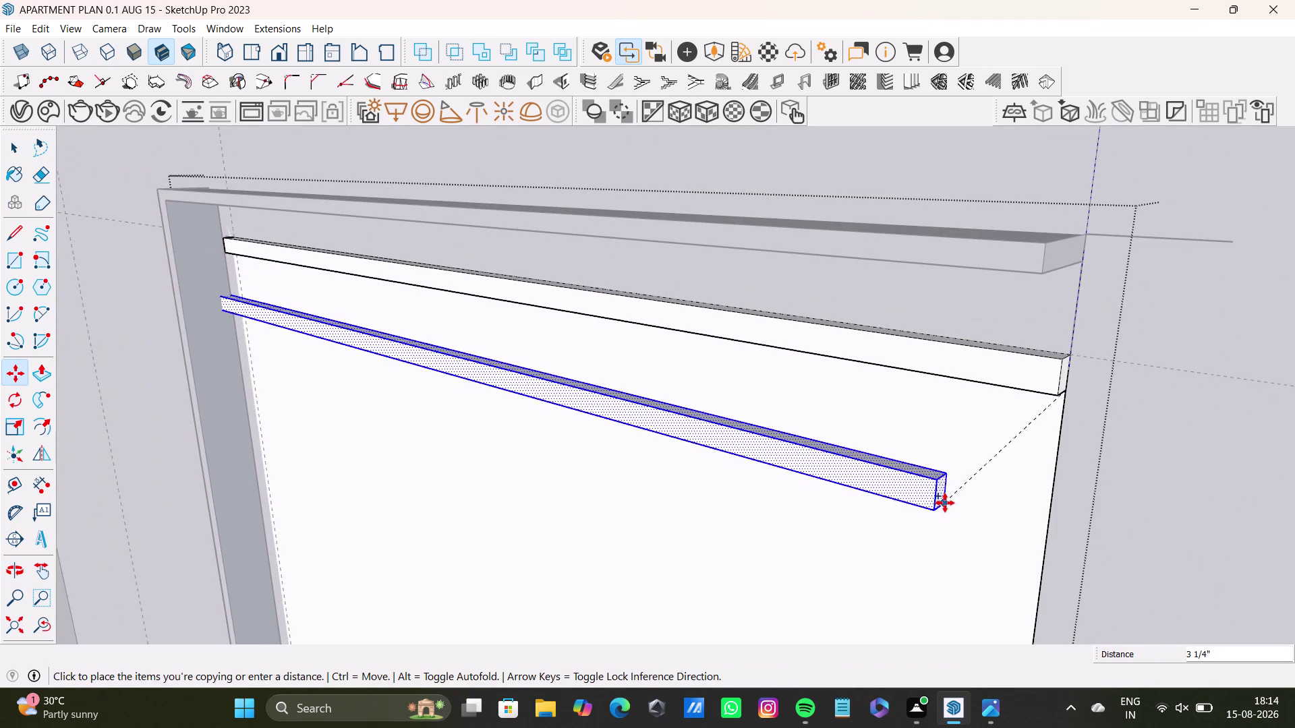
scroll(down, 3)
scroll(down, 3)
middle_drag(1025, 560, 1029, 488)
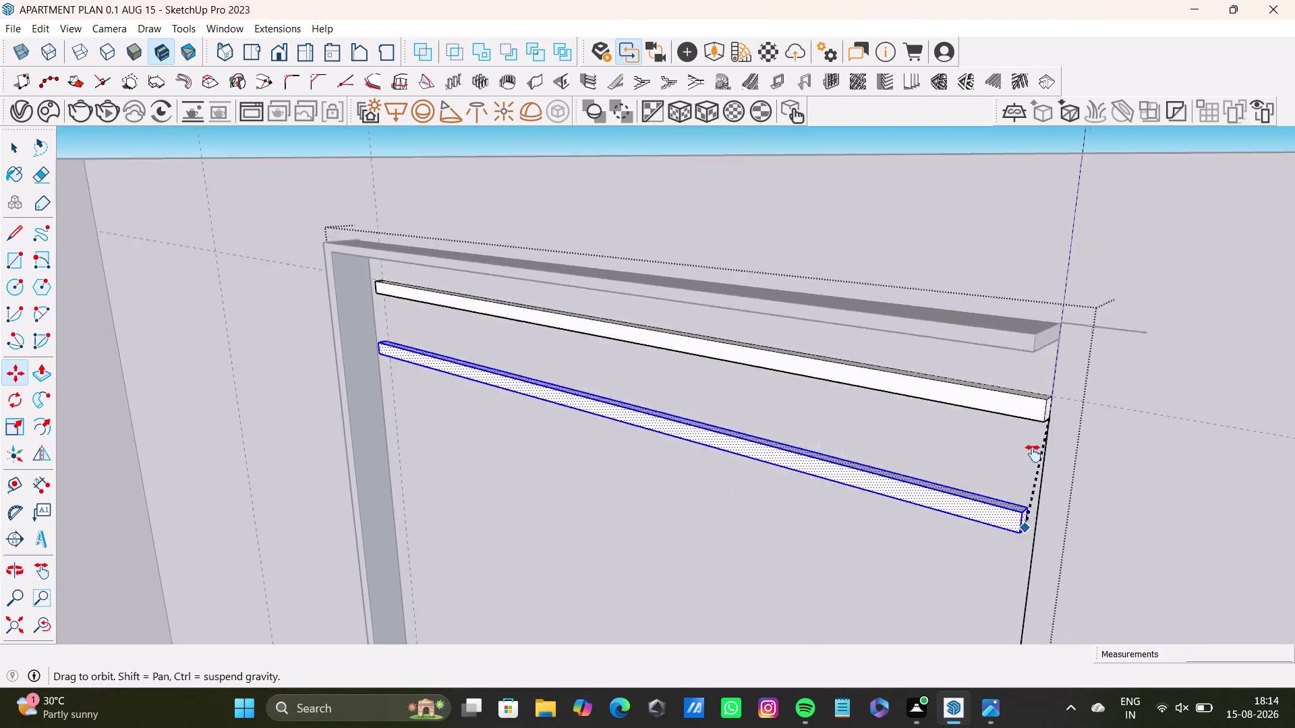
middle_drag(1029, 488, 1026, 288)
scroll(down, 3)
middle_drag(1018, 452, 1018, 239)
scroll(down, 3)
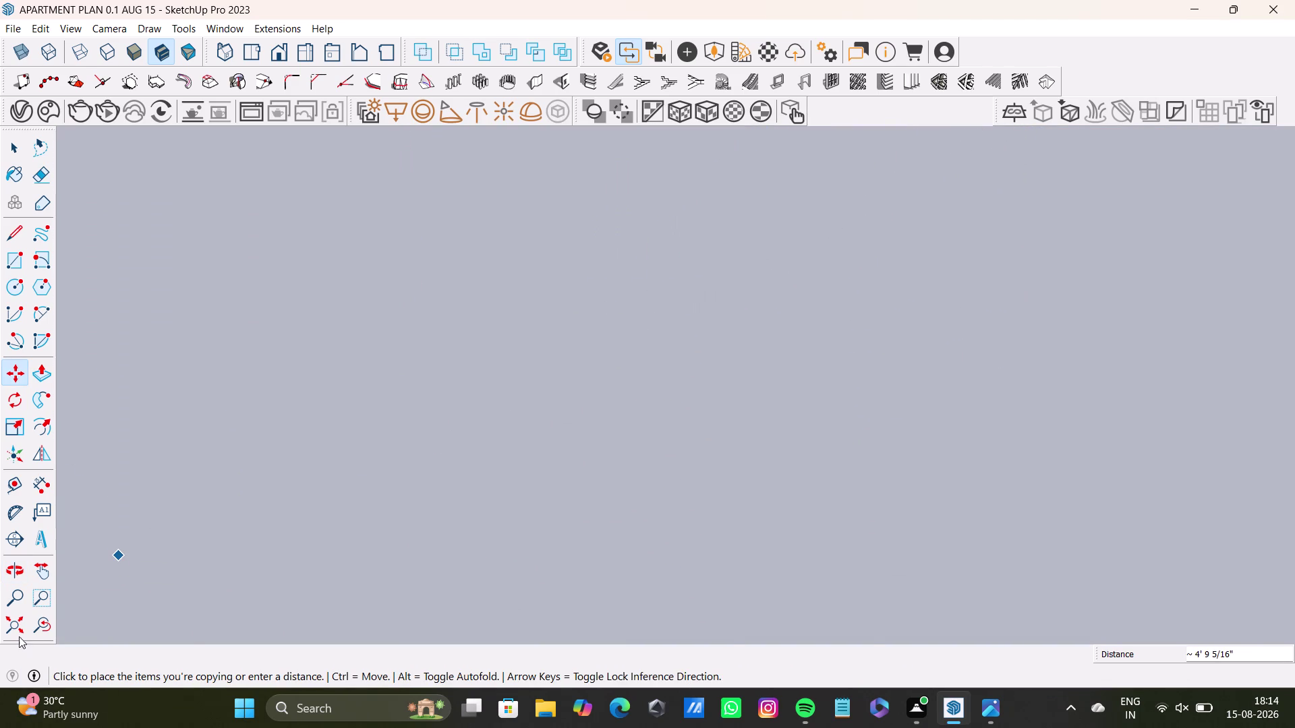
click(14, 620)
middle_drag(752, 343, 854, 627)
scroll(up, 3)
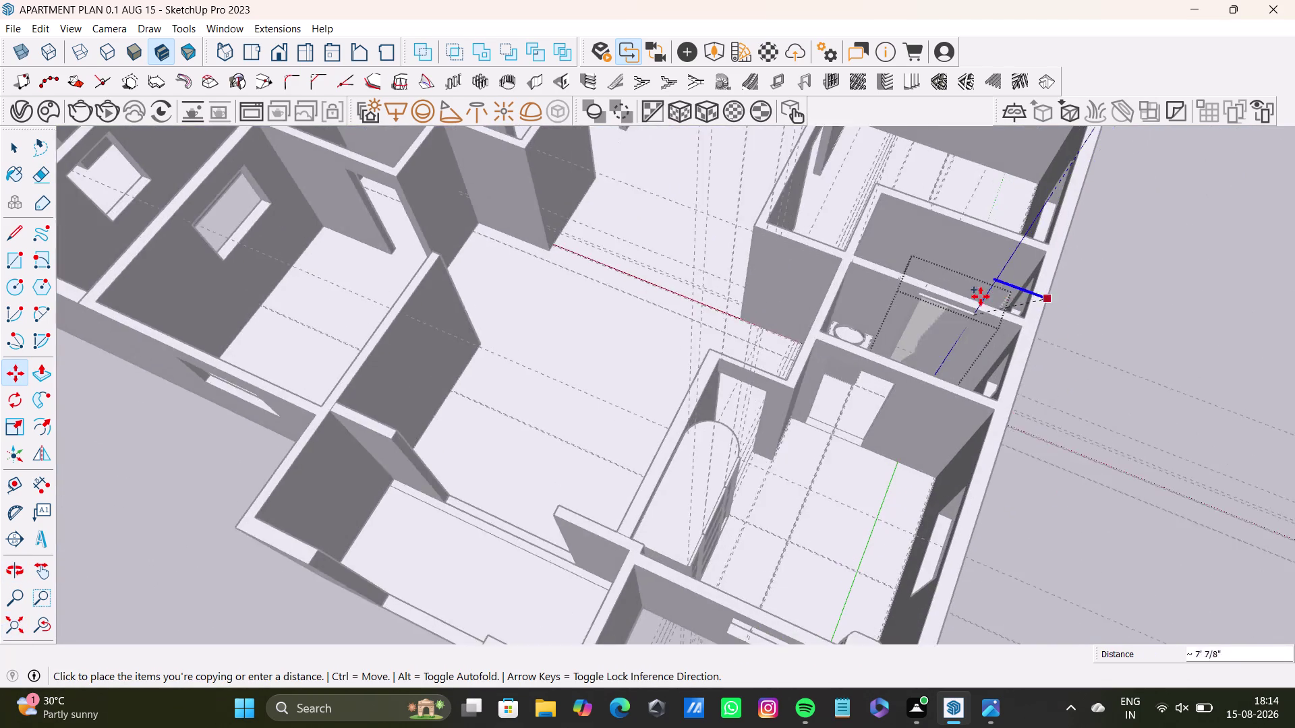
scroll(up, 3)
scroll(up, 3)
scroll(up, 3)
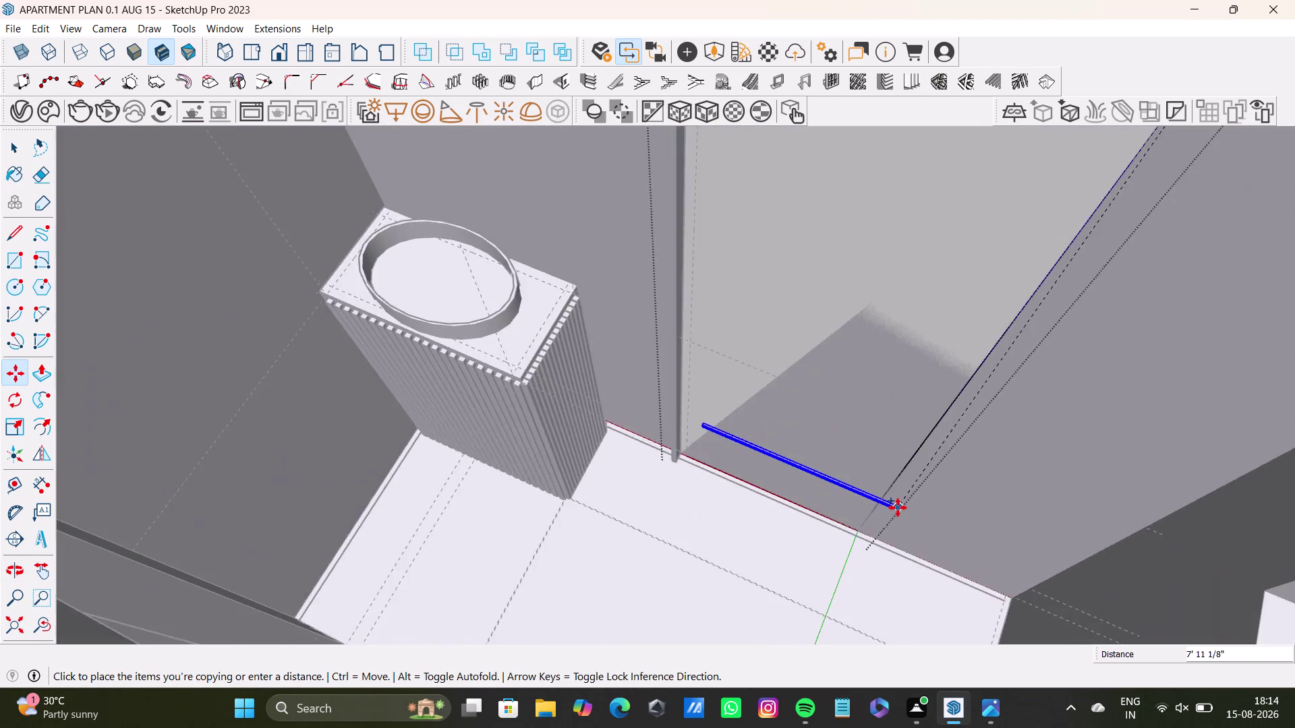
scroll(up, 3)
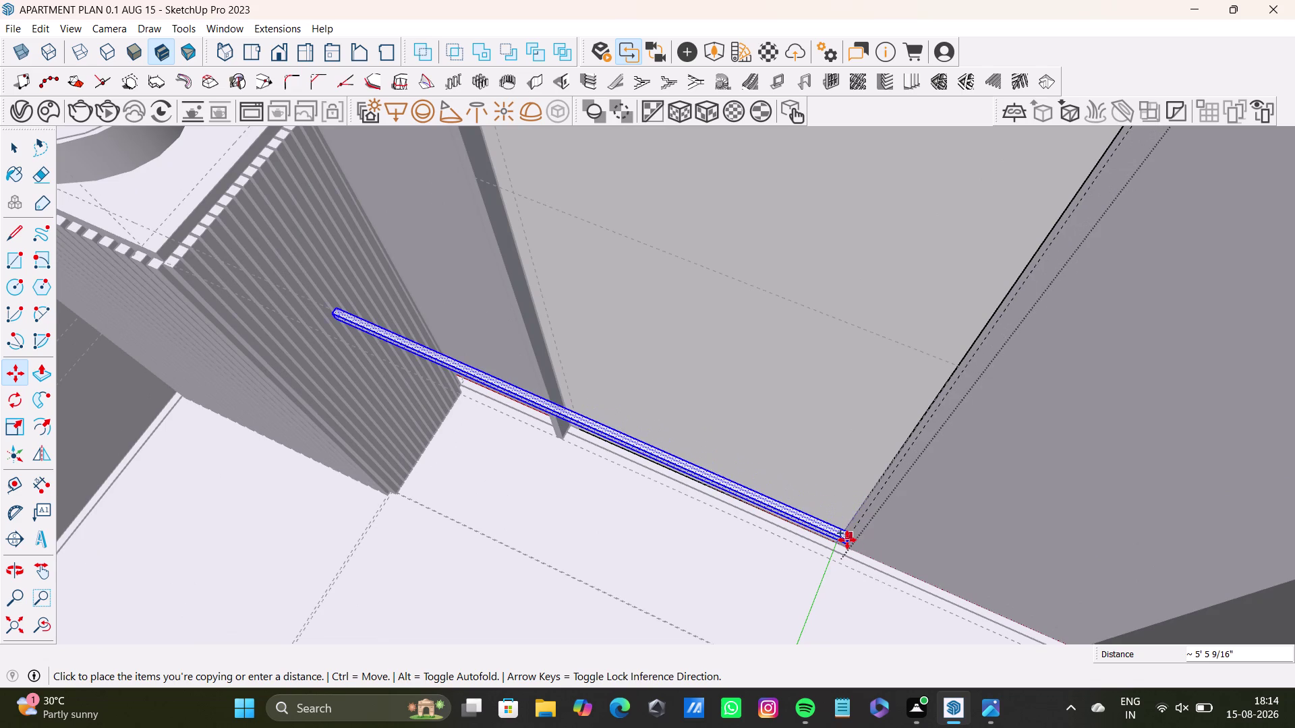
scroll(up, 3)
scroll(up, 3)
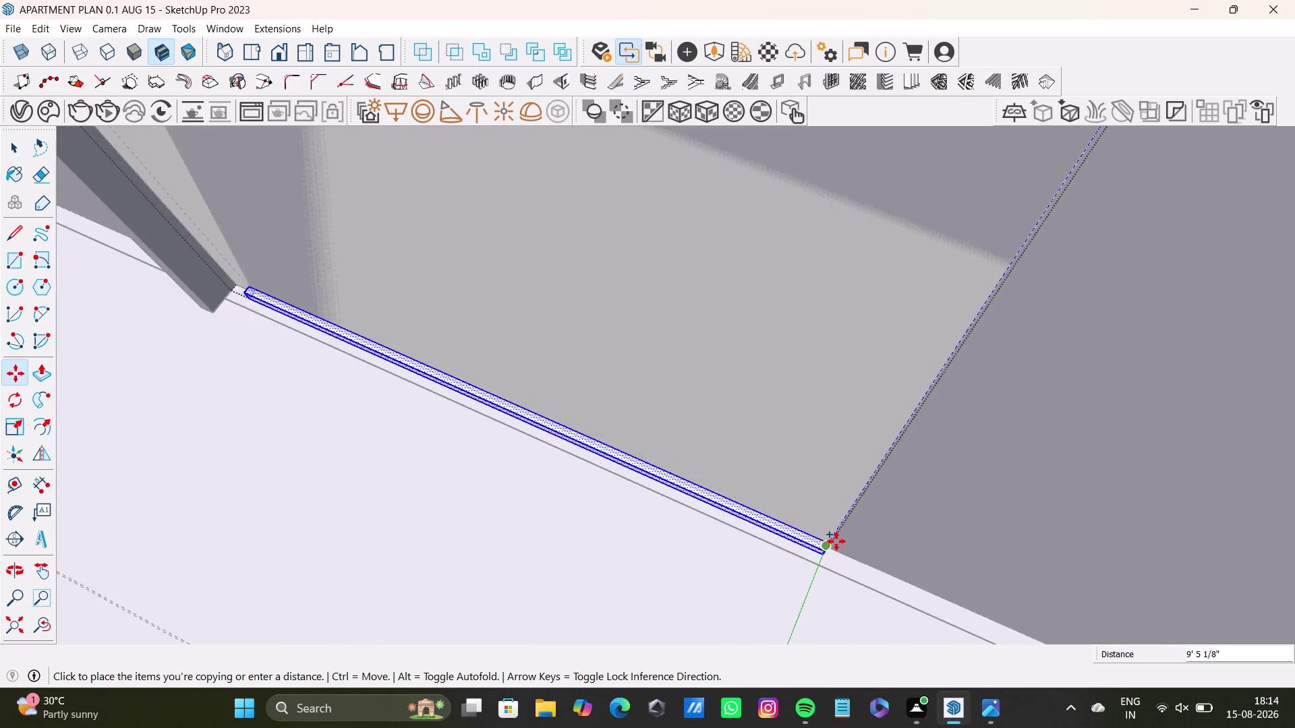
middle_drag(837, 542, 837, 333)
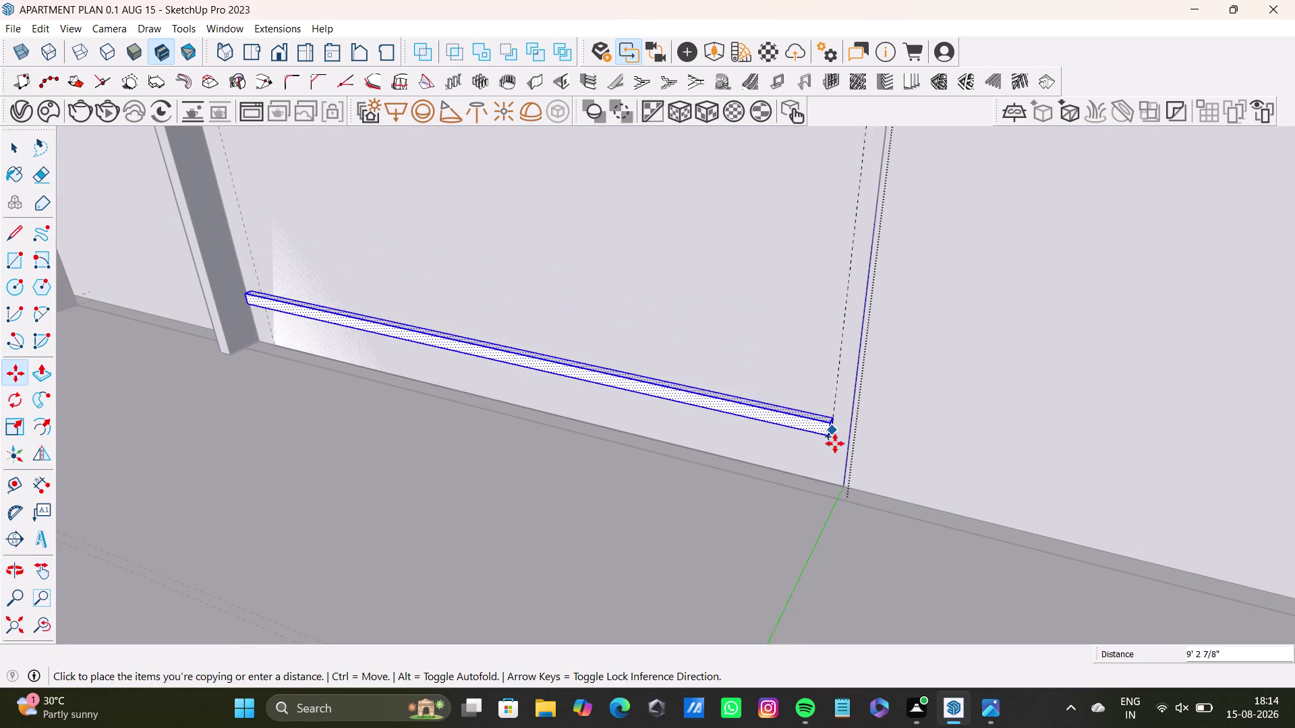
scroll(up, 3)
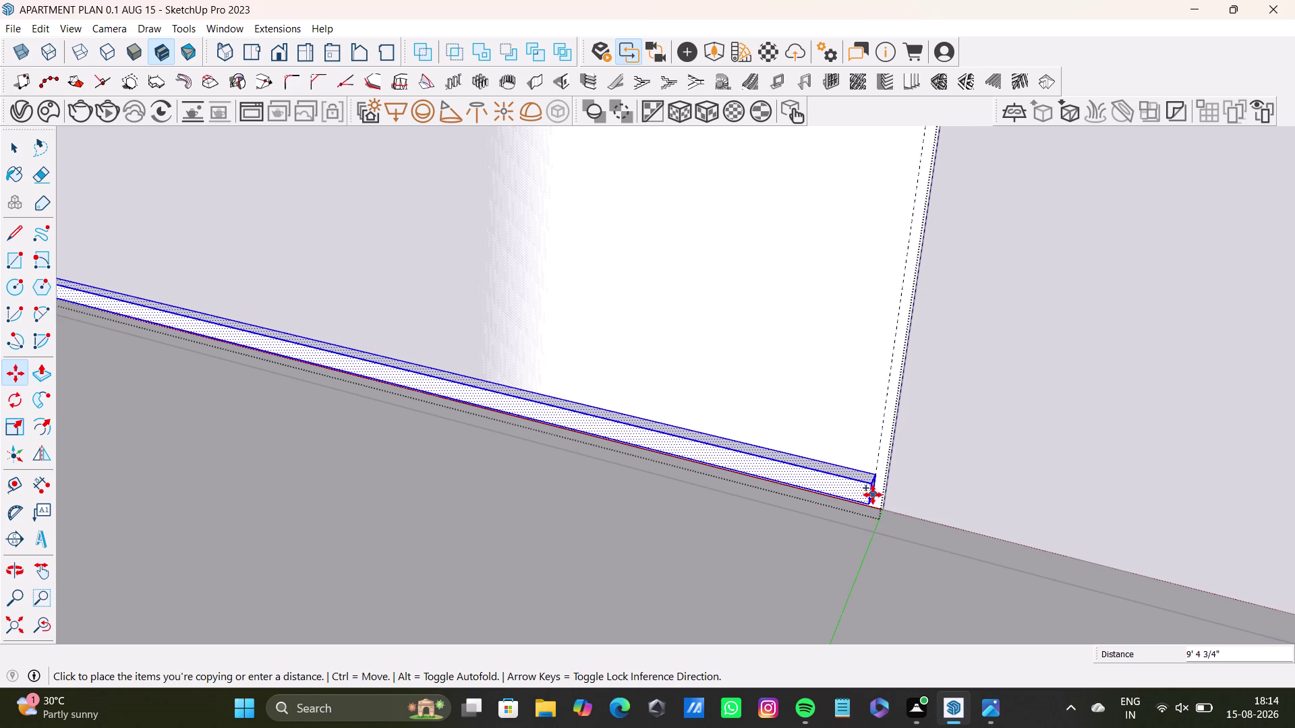
click(880, 497)
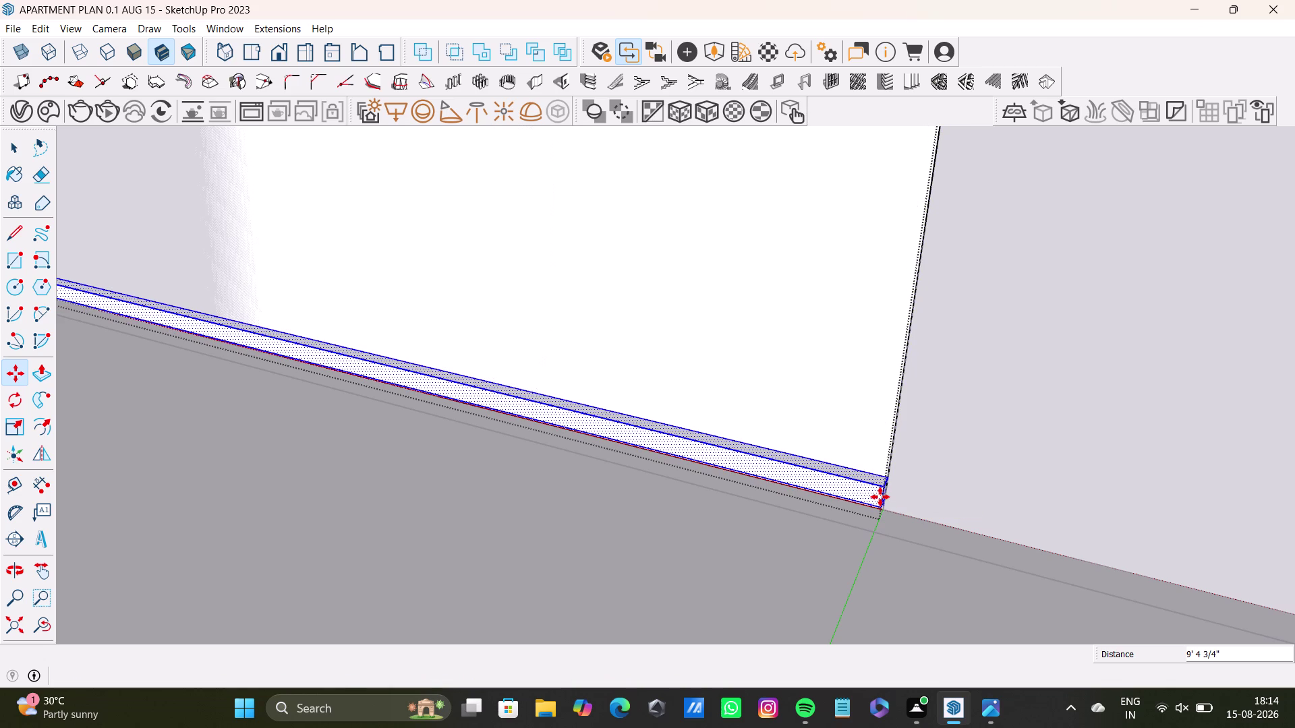
Divide the copy distance into 45 evenly spaced strips with /45.
key(slash)
text(4)
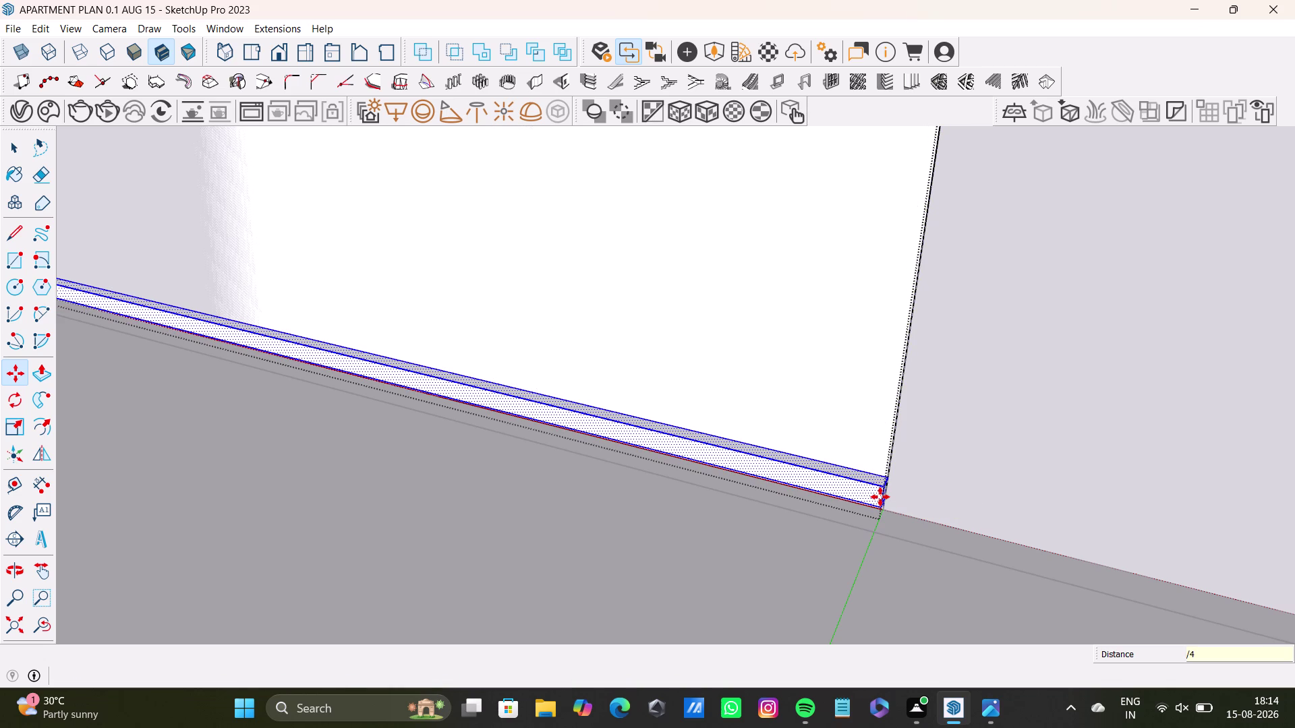
text(5)
key(Return)
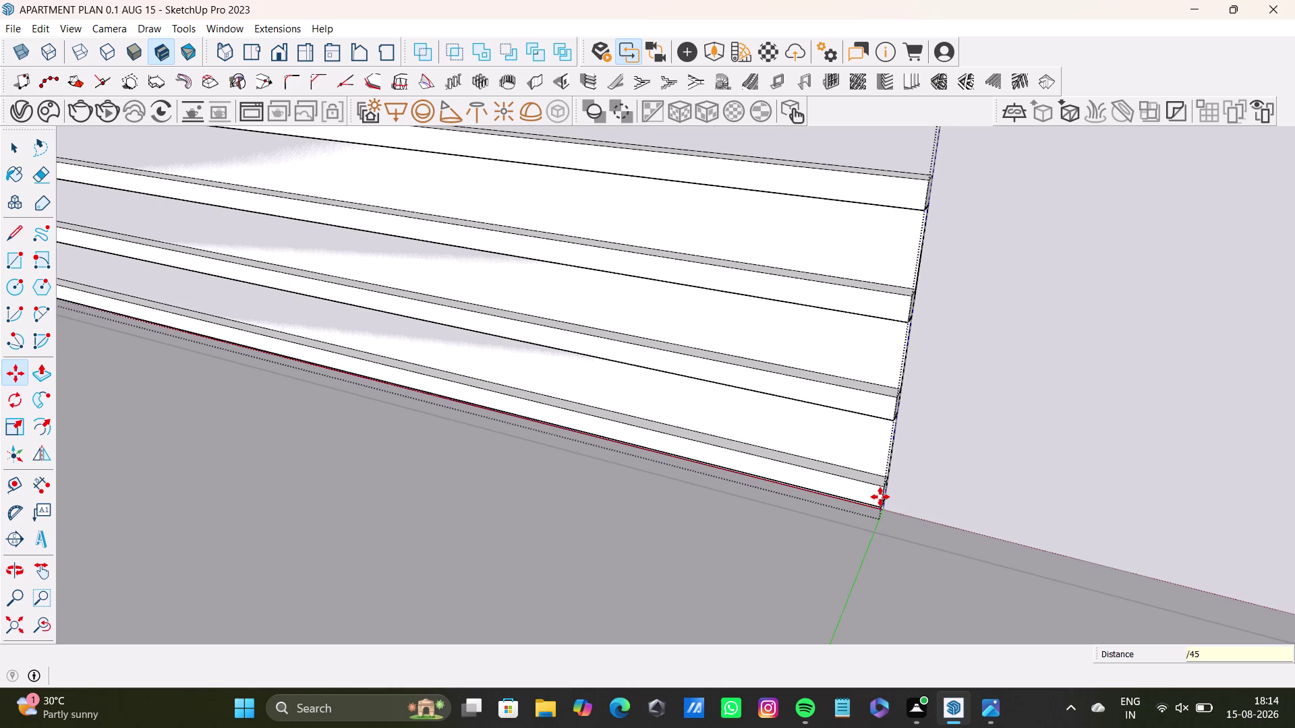
click(13, 617)
Orbit down into the bathroom toward the slatted panel and clear the selection.
scroll(up, 3)
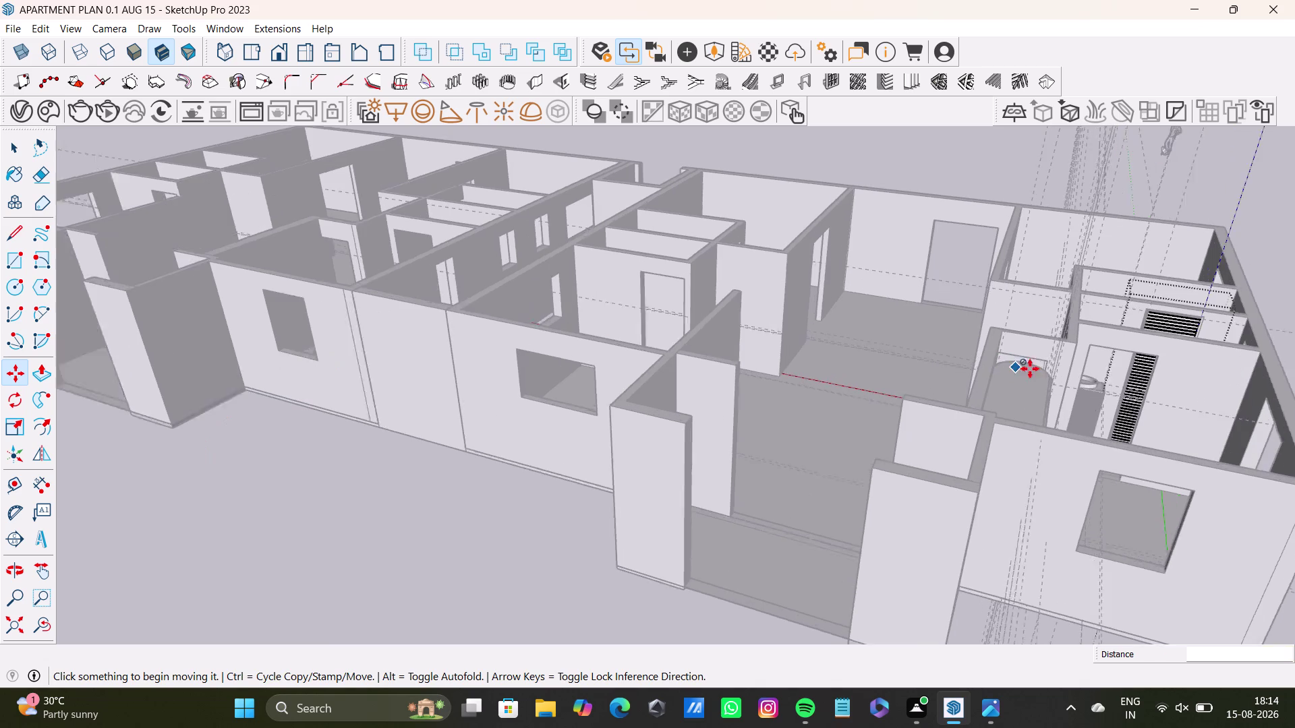
scroll(up, 3)
middle_drag(1122, 354, 723, 499)
scroll(up, 3)
middle_drag(765, 470, 753, 492)
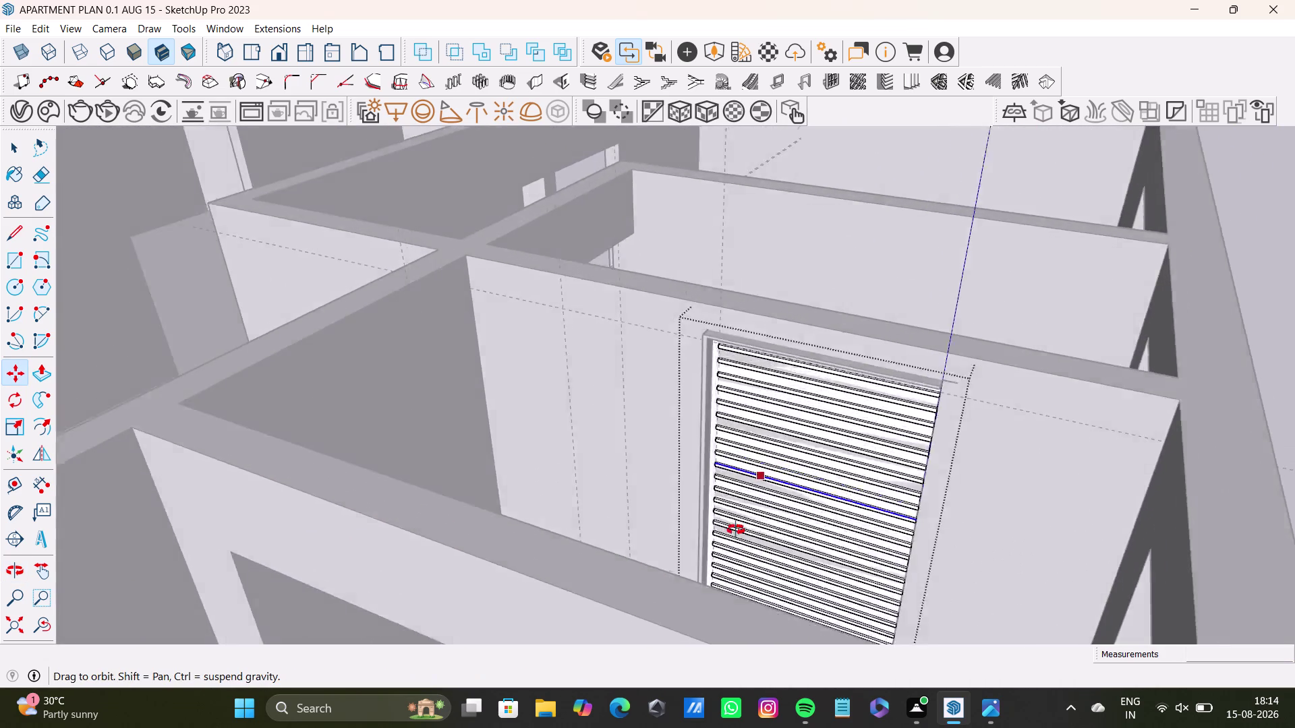
middle_drag(753, 492, 712, 457)
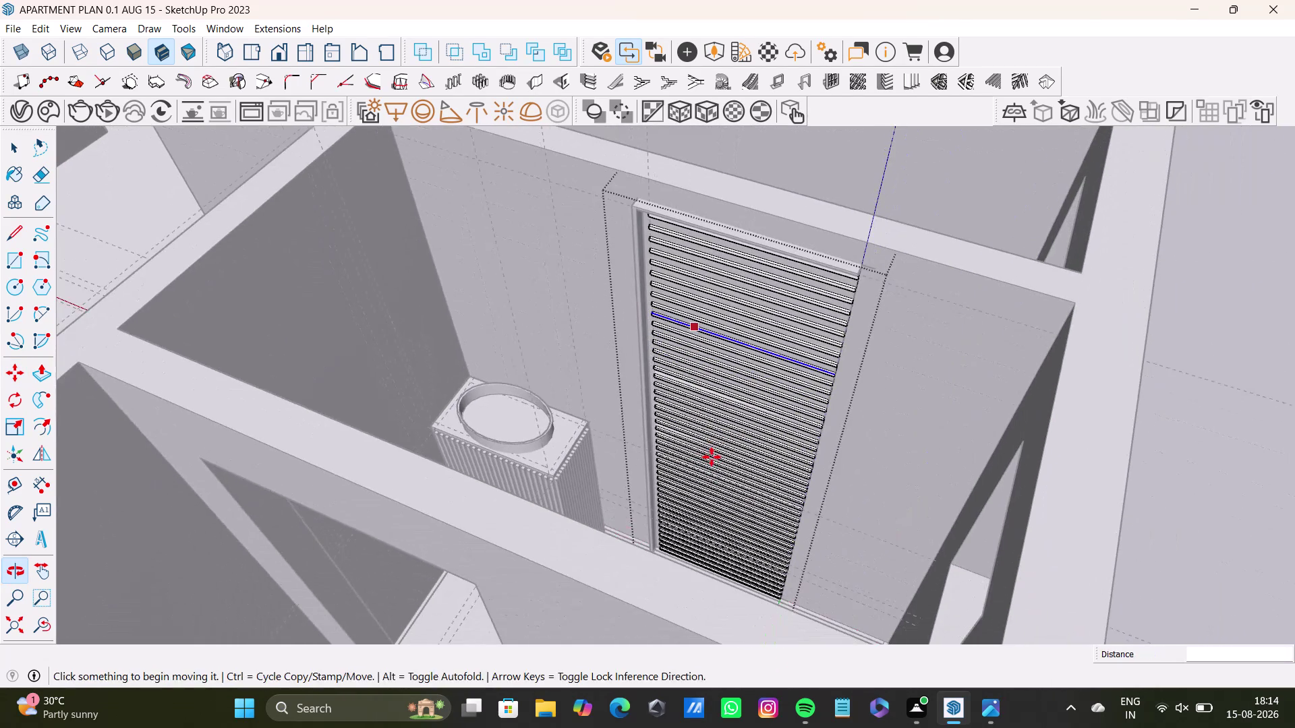
key(space)
scroll(up, 3)
scroll(down, 3)
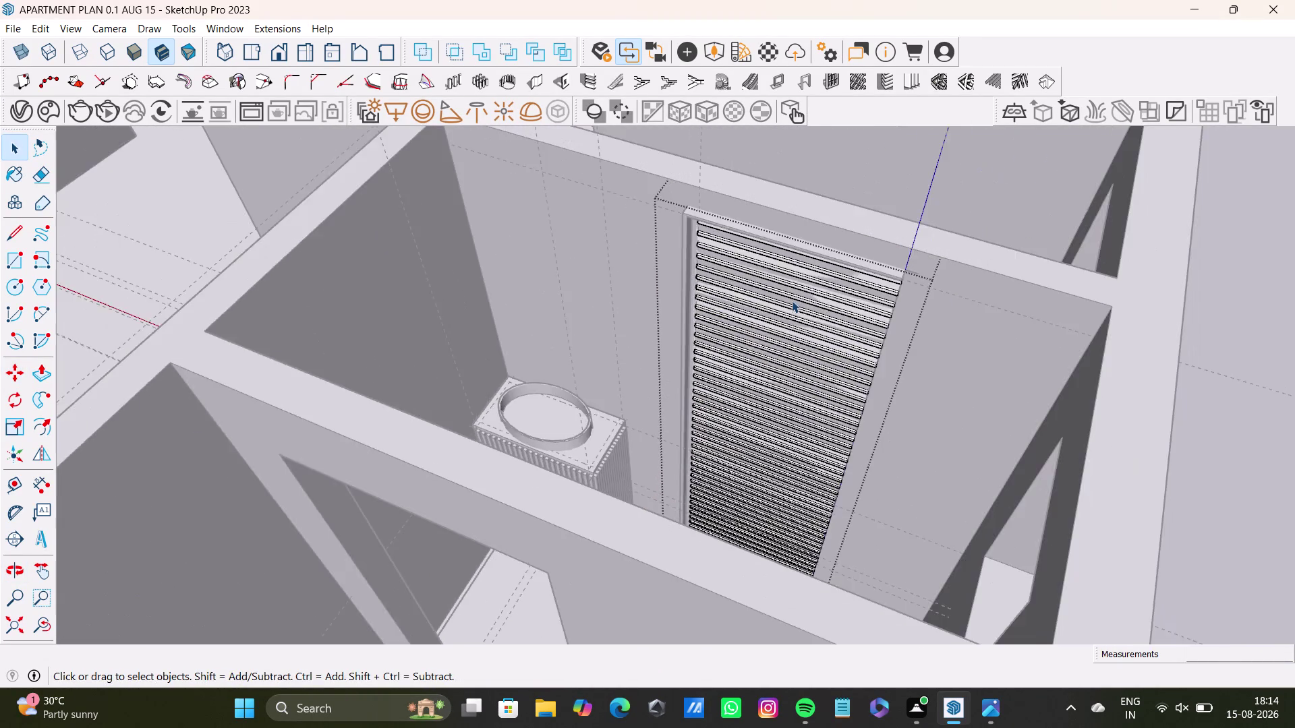
scroll(down, 3)
key(space)
click(1130, 311)
Frame the panel's narrow side strip and select its connected geometry.
scroll(up, 3)
middle_drag(759, 284, 744, 279)
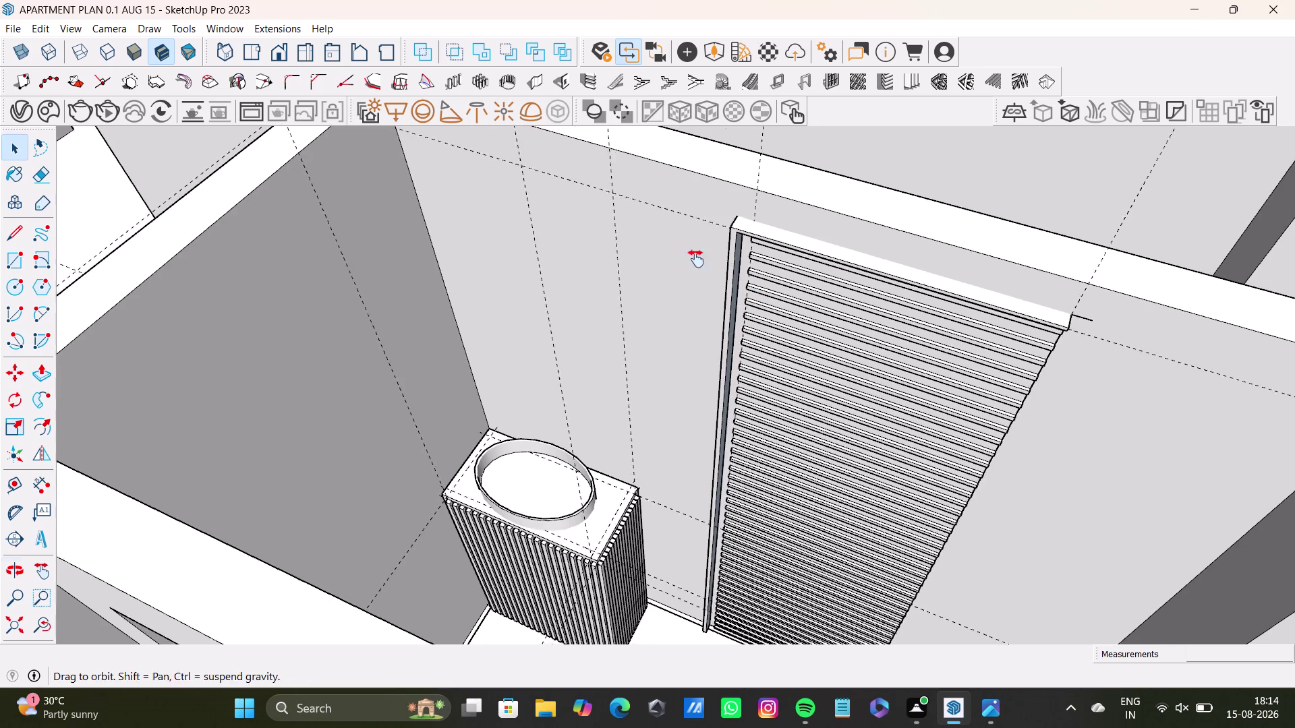
middle_drag(744, 279, 631, 229)
scroll(up, 3)
middle_drag(697, 254, 729, 246)
click(596, 203)
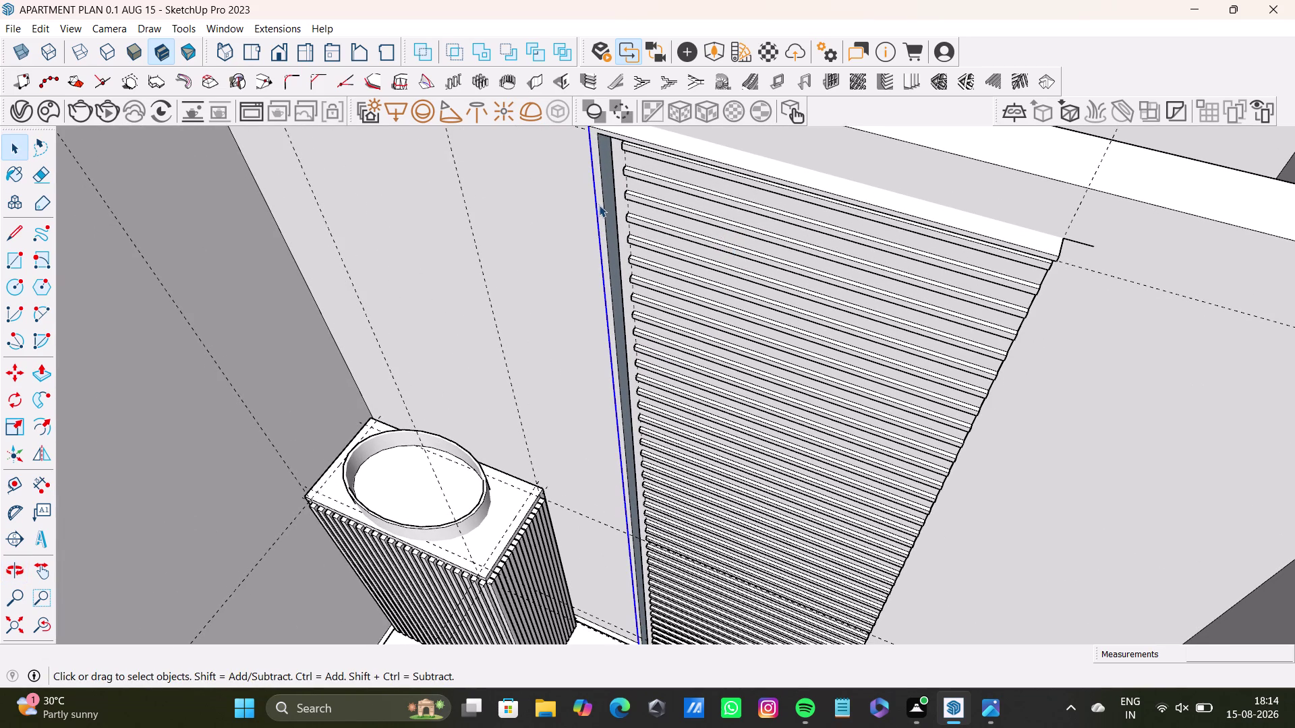
triple_click(599, 207)
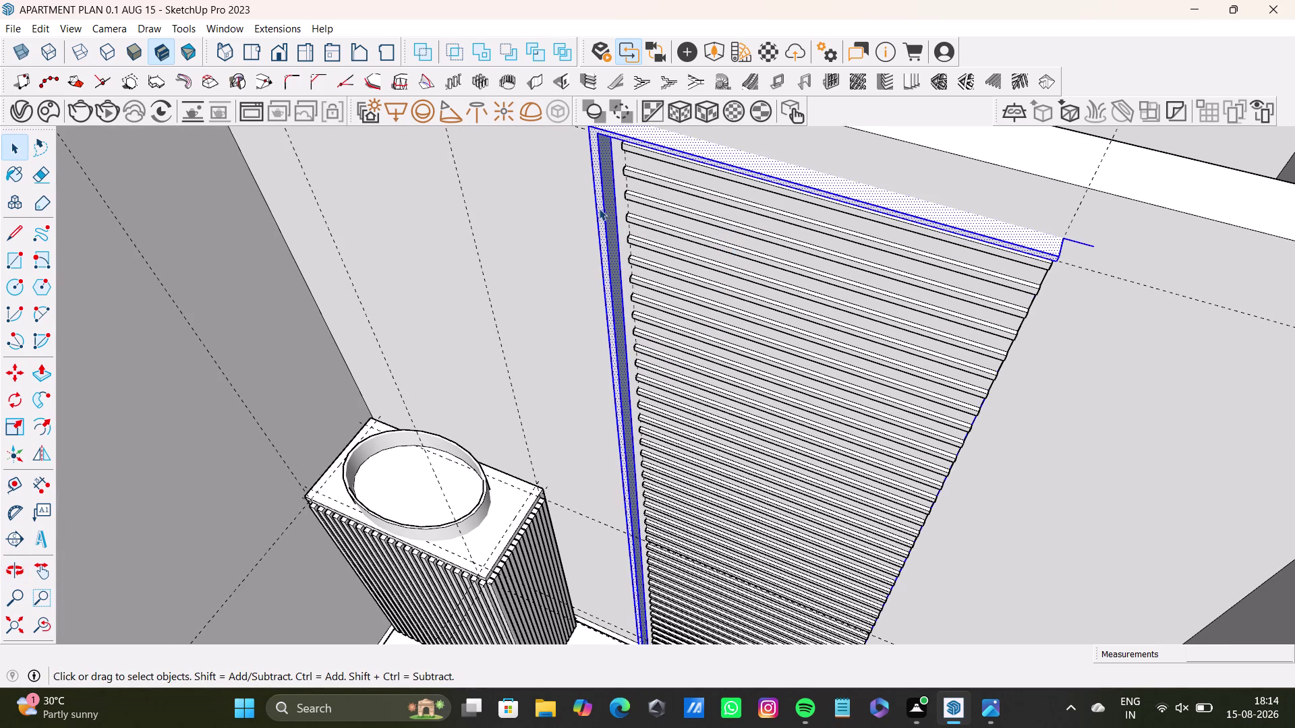
Push/pull the narrow side face out from the wall into a tall partition fin.
key(p)
drag(601, 216, 542, 249)
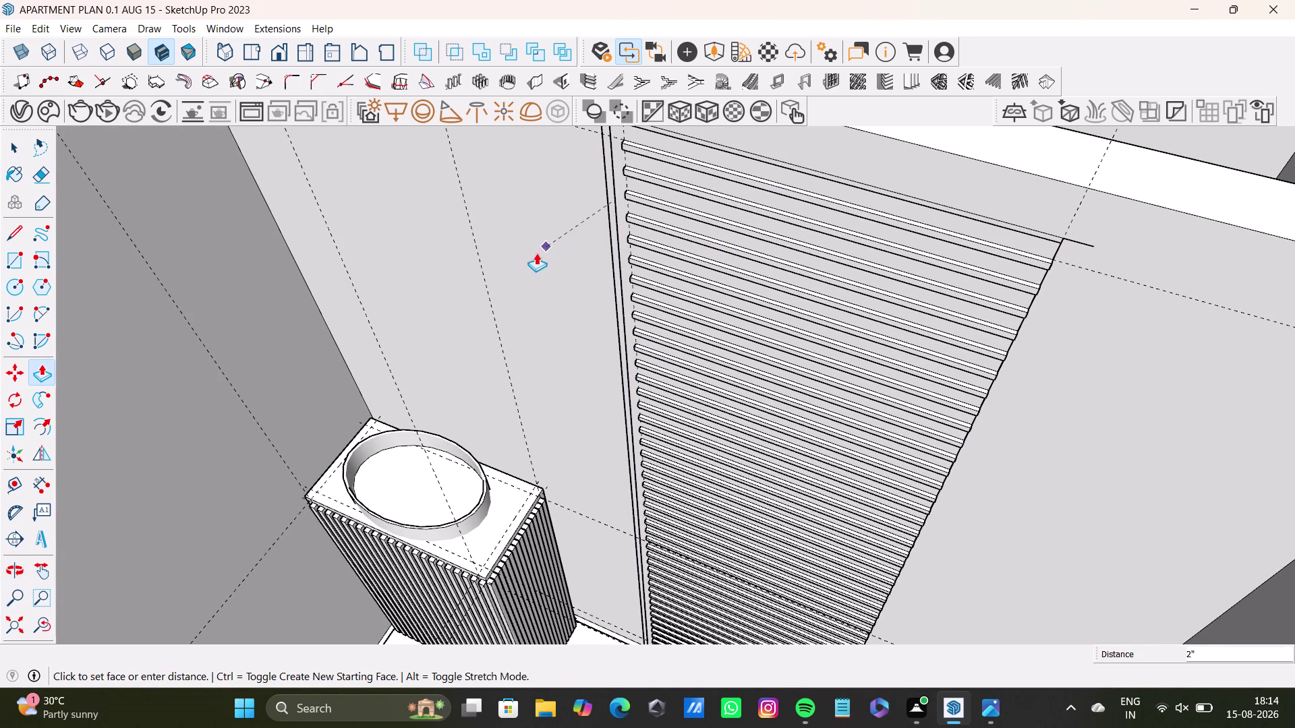
drag(543, 249, 553, 244)
key(ctrl+z)
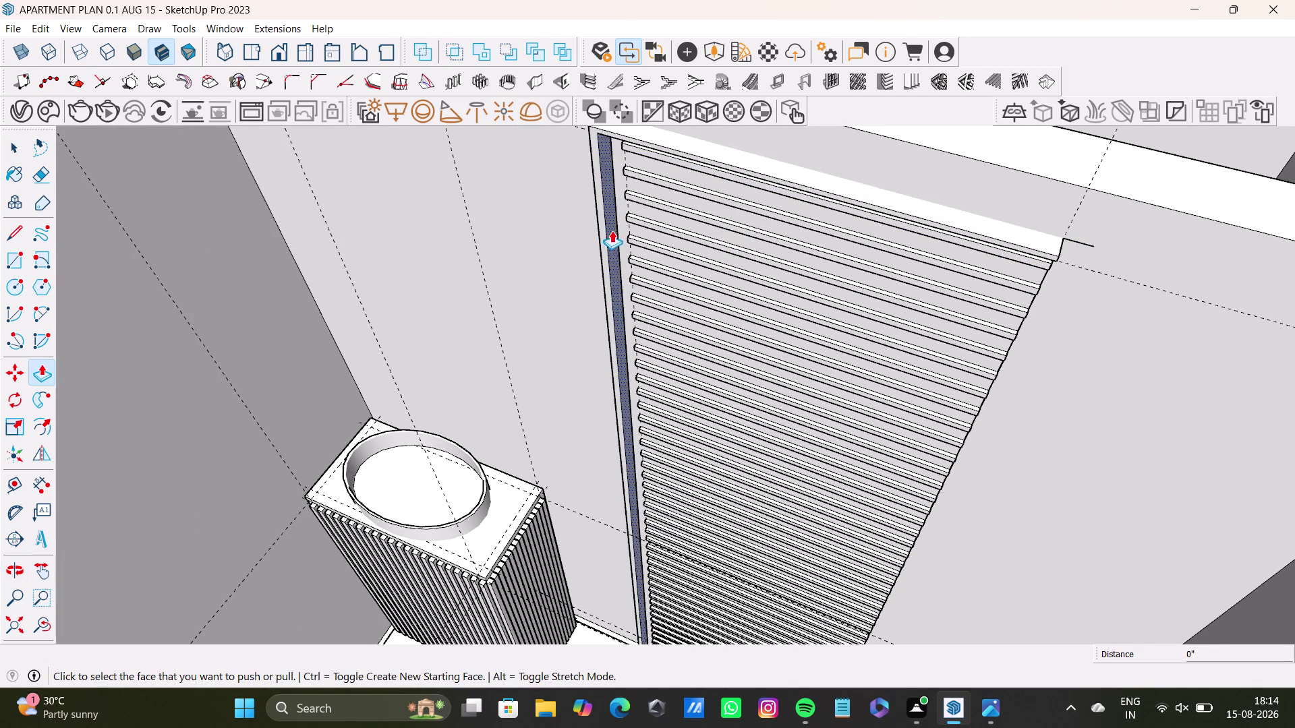
drag(603, 231, 548, 304)
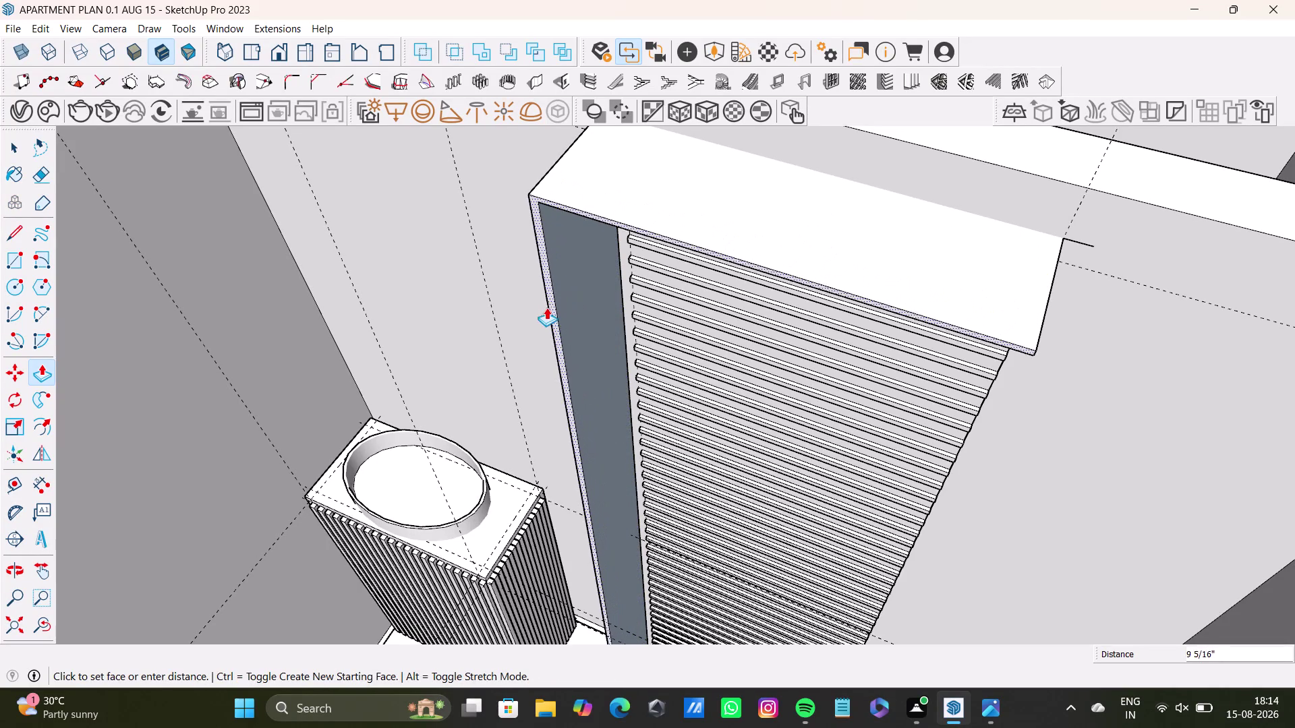
drag(548, 305, 542, 314)
key(space)
Orbit around the new partition between the basin counter and wall to frame its edge face.
scroll(down, 3)
middle_drag(616, 356, 661, 420)
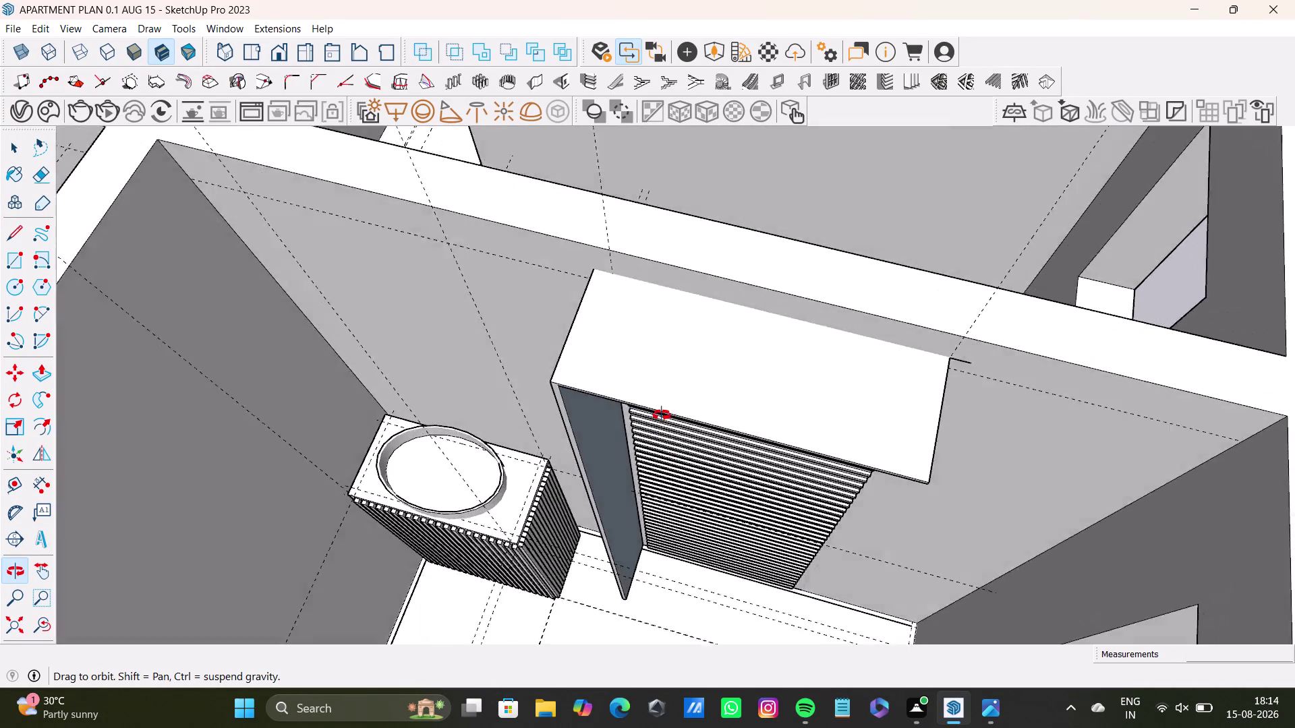
middle_drag(661, 420, 672, 258)
middle_drag(691, 319, 715, 292)
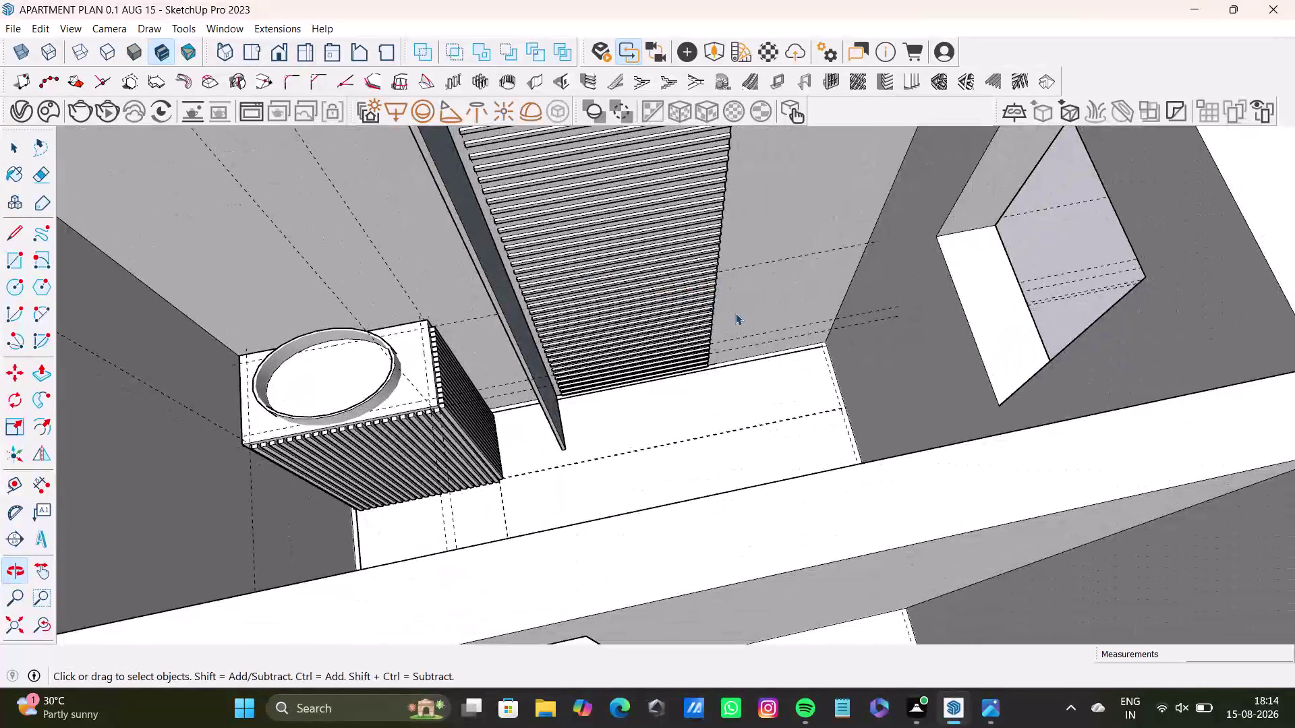
scroll(down, 3)
middle_drag(726, 350, 303, 330)
scroll(up, 3)
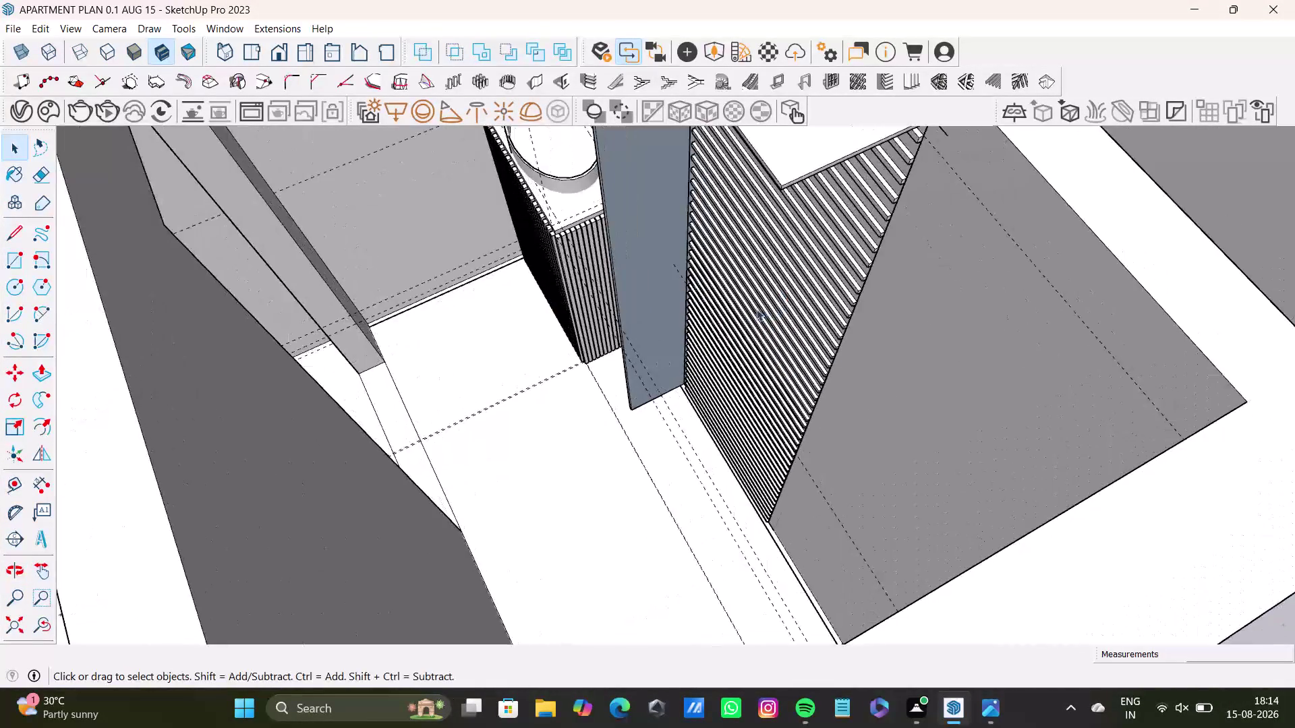
middle_drag(751, 333, 822, 339)
scroll(up, 3)
scroll(up, 3)
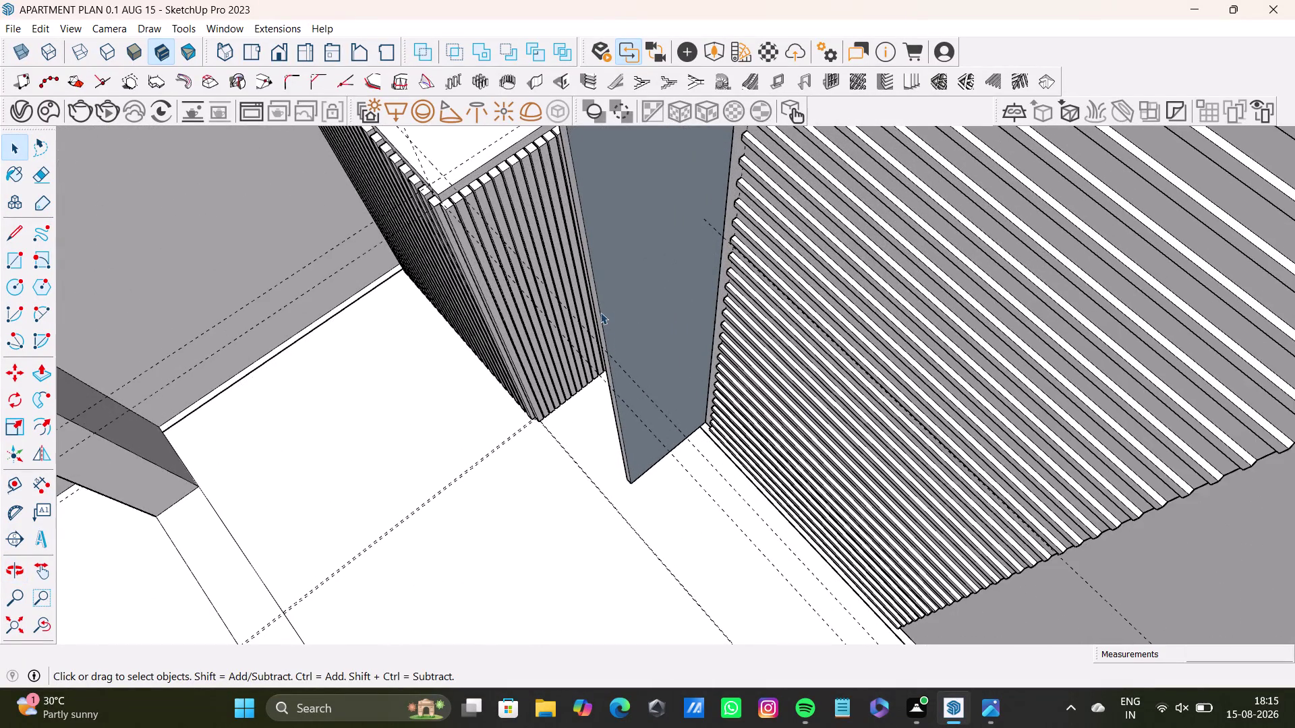
scroll(down, 3)
middle_drag(638, 331, 739, 307)
scroll(up, 3)
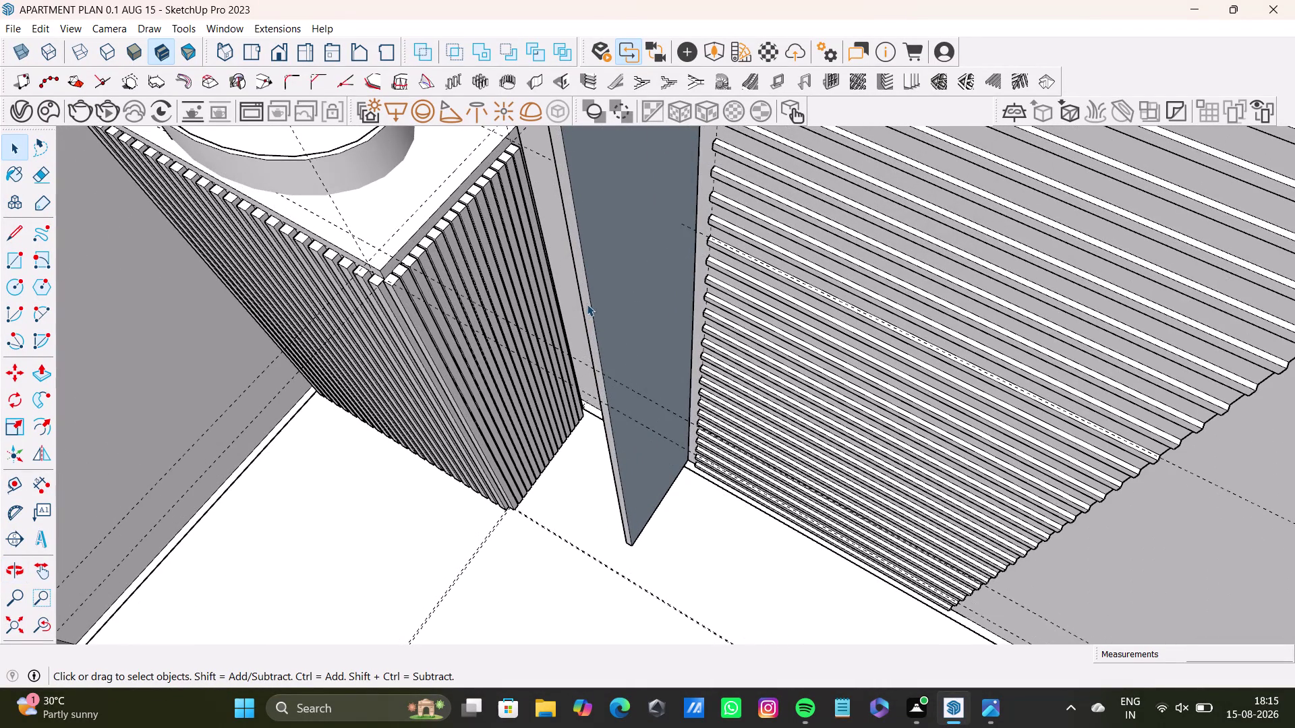
Pull the partition's narrow edge face outward, then orbit out to review the bathroom.
click(587, 308)
key(p)
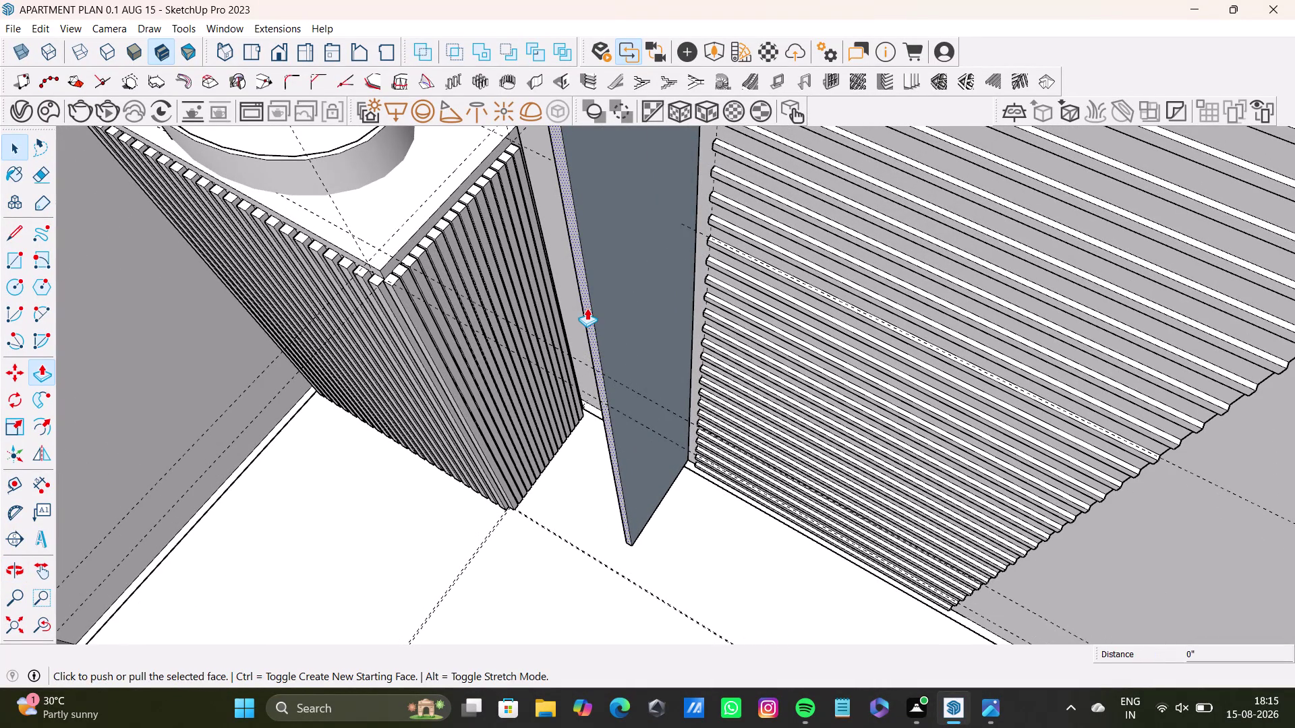
drag(586, 308, 521, 380)
key(space)
scroll(down, 3)
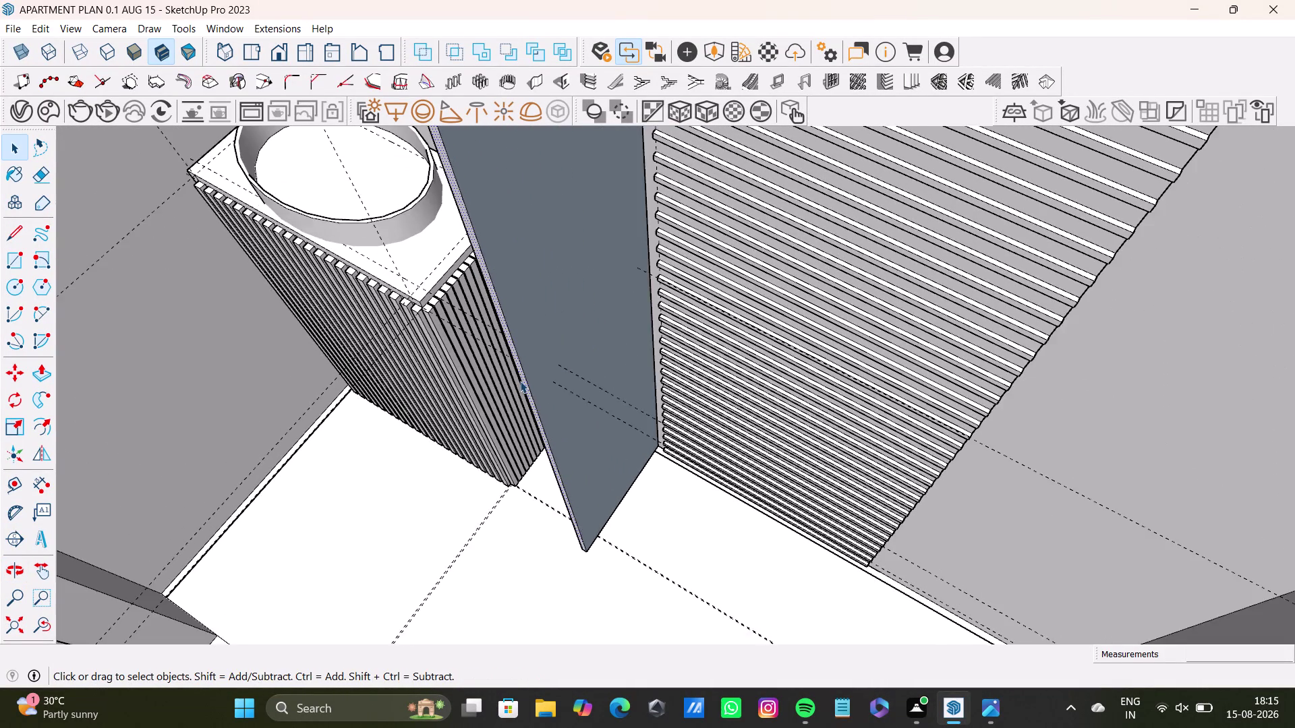
scroll(down, 3)
middle_drag(519, 382, 498, 355)
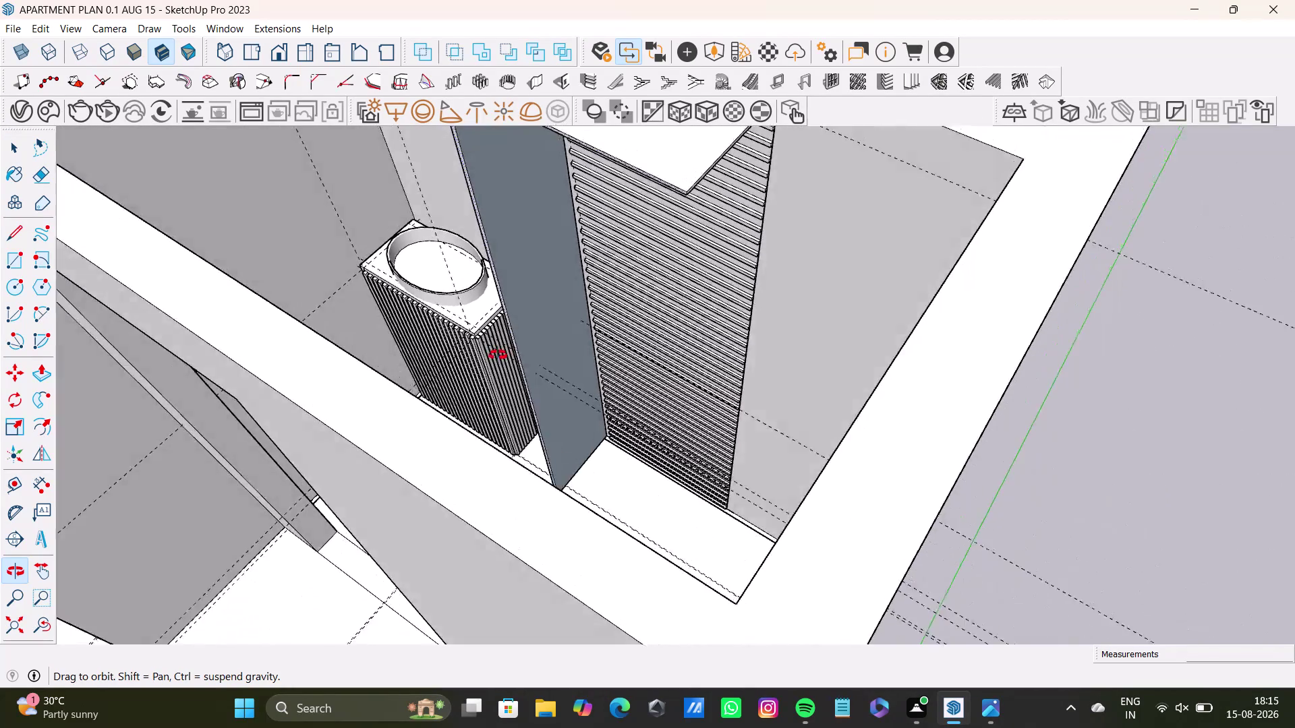
middle_drag(498, 356, 920, 406)
scroll(down, 3)
scroll(up, 3)
scroll(down, 3)
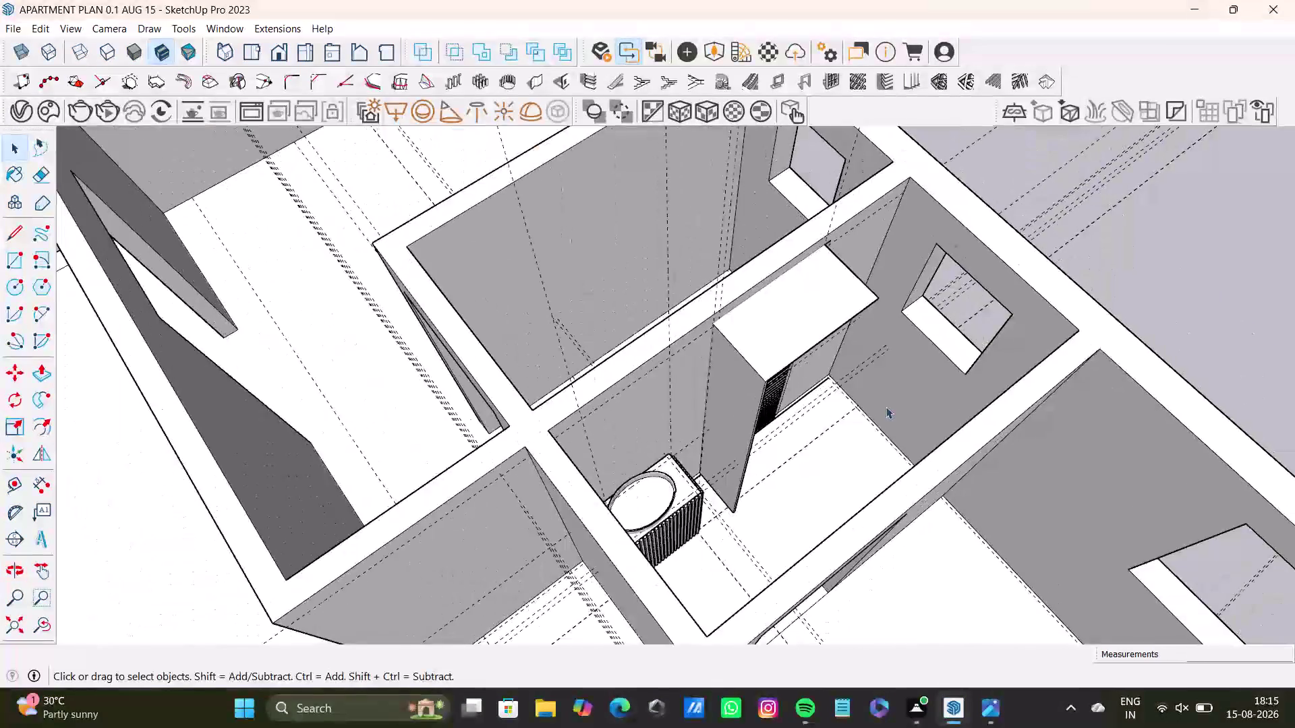
scroll(down, 3)
key(space)
click(1077, 318)
scroll(up, 3)
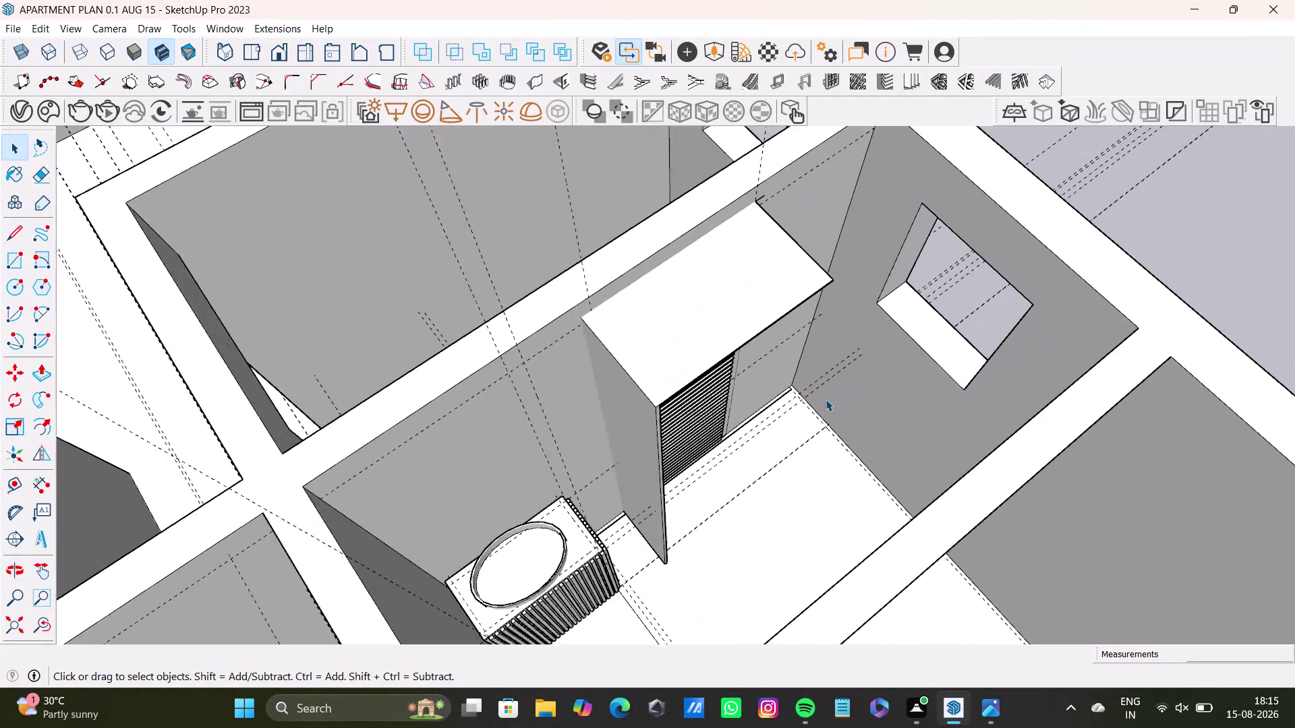
scroll(up, 3)
middle_drag(827, 411, 946, 362)
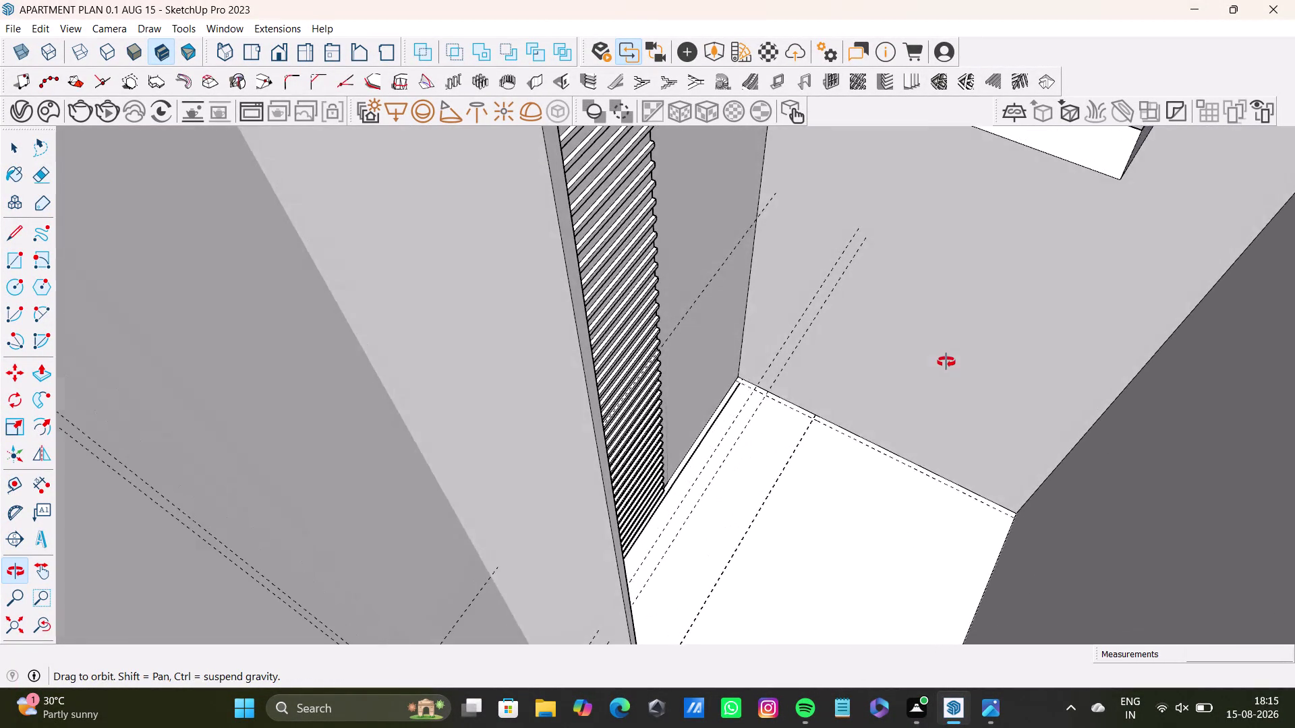
middle_drag(946, 362, 813, 425)
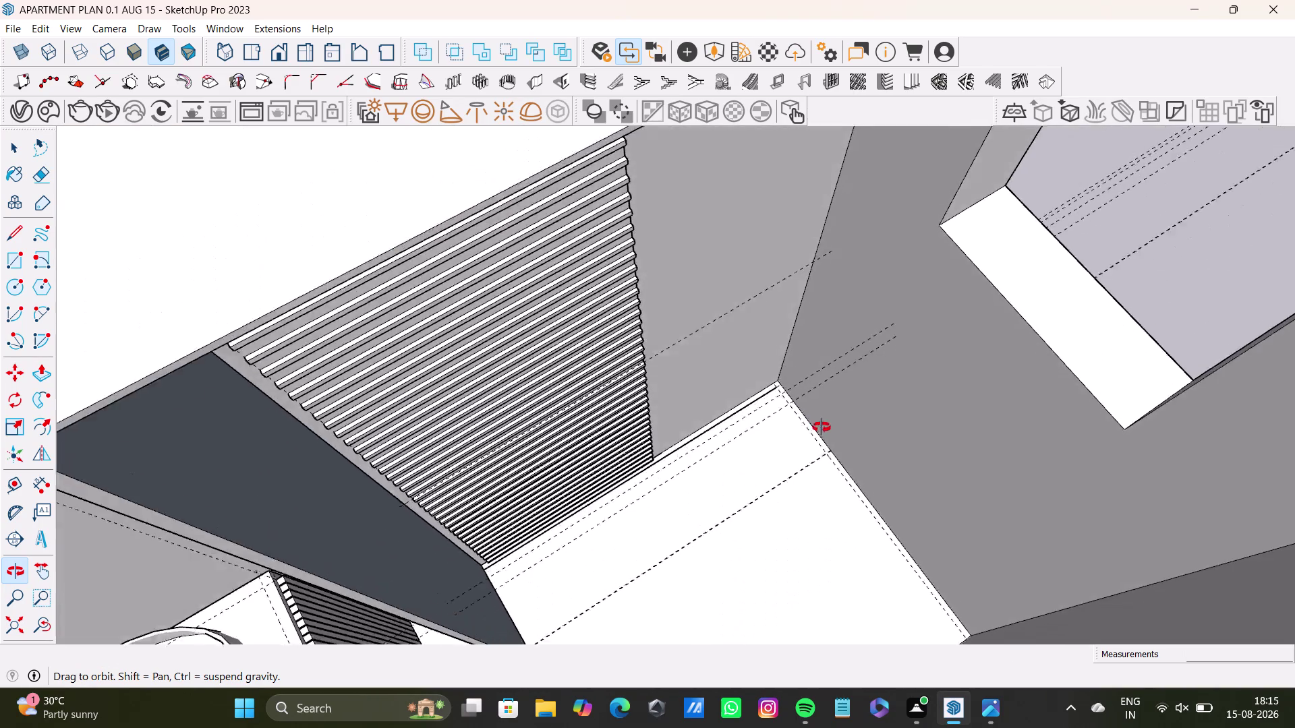
middle_drag(812, 426, 606, 408)
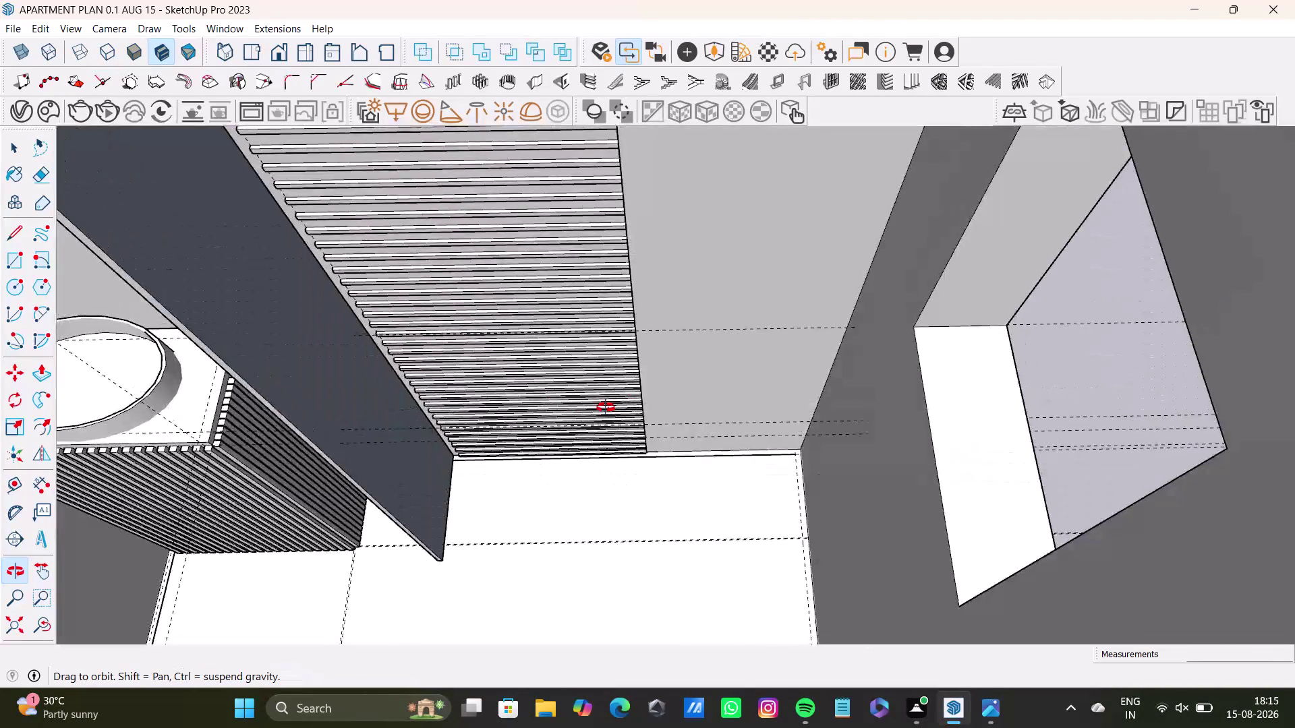
middle_drag(605, 408, 572, 427)
scroll(up, 3)
scroll(down, 3)
key(space)
click(1009, 360)
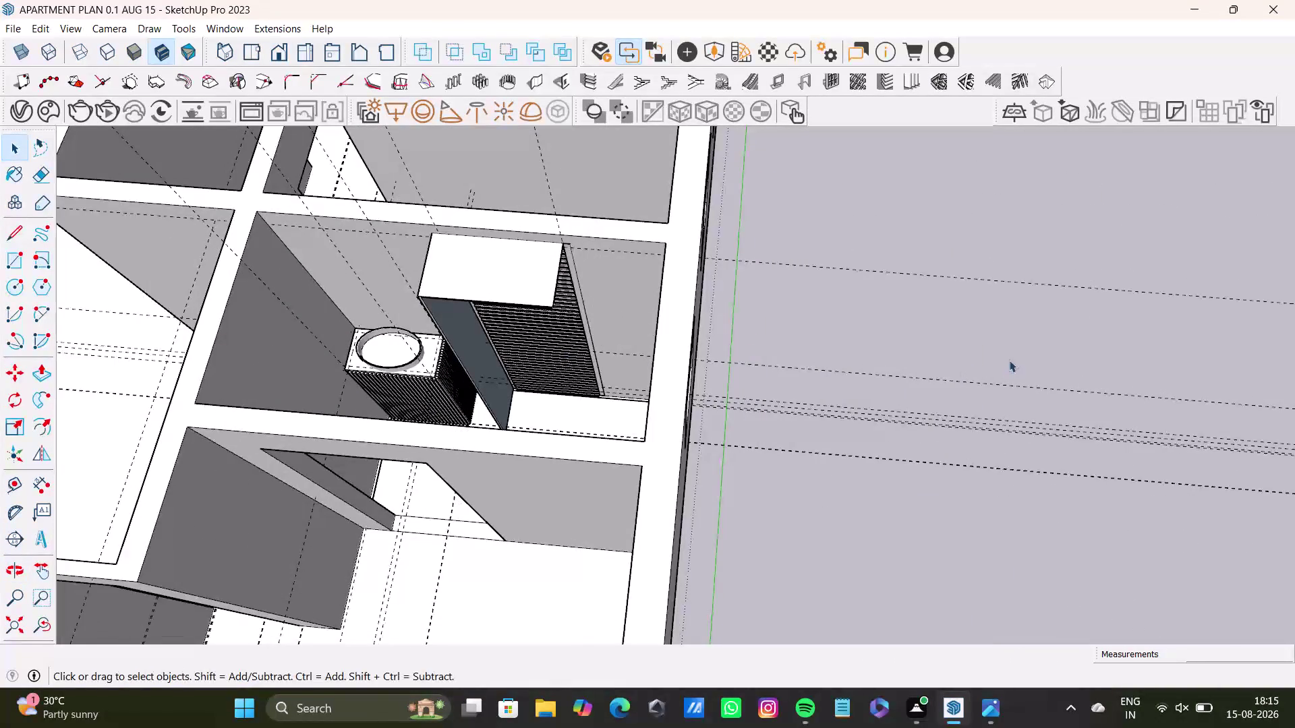
double_click(825, 302)
key(space)
scroll(down, 3)
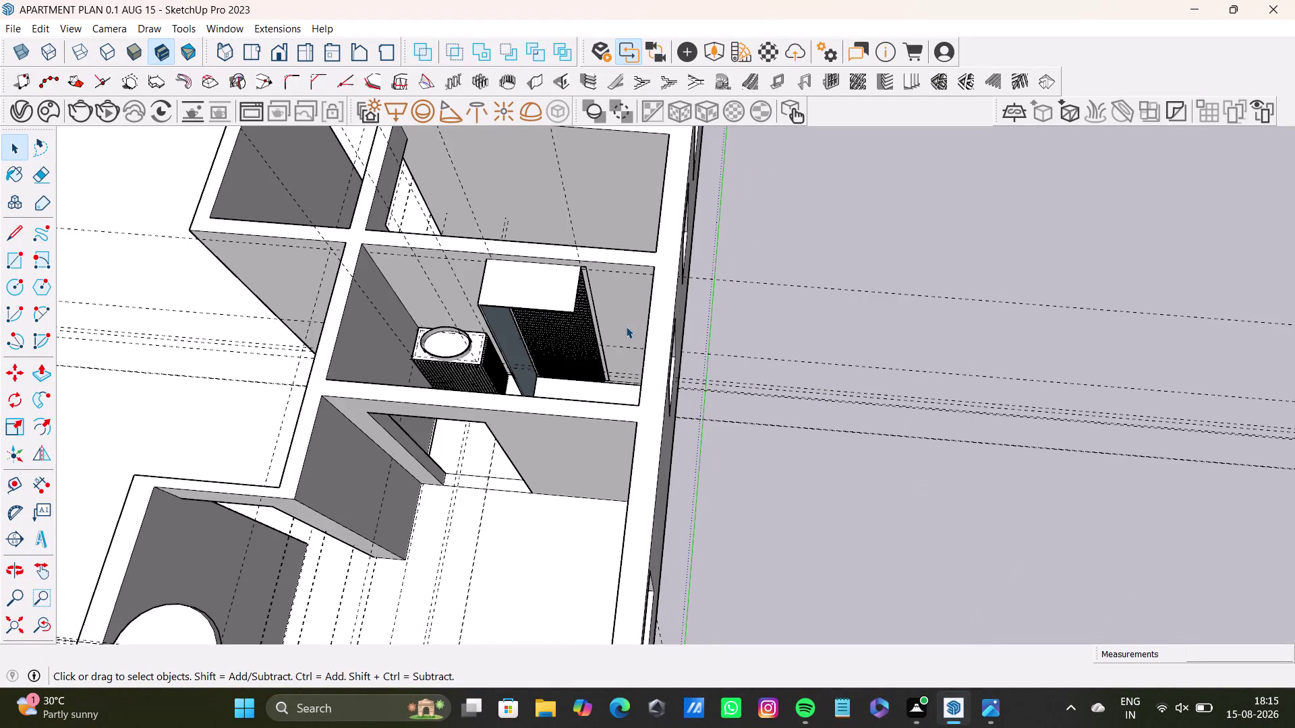
scroll(down, 3)
middle_drag(618, 335, 715, 441)
scroll(up, 3)
middle_drag(665, 399, 729, 306)
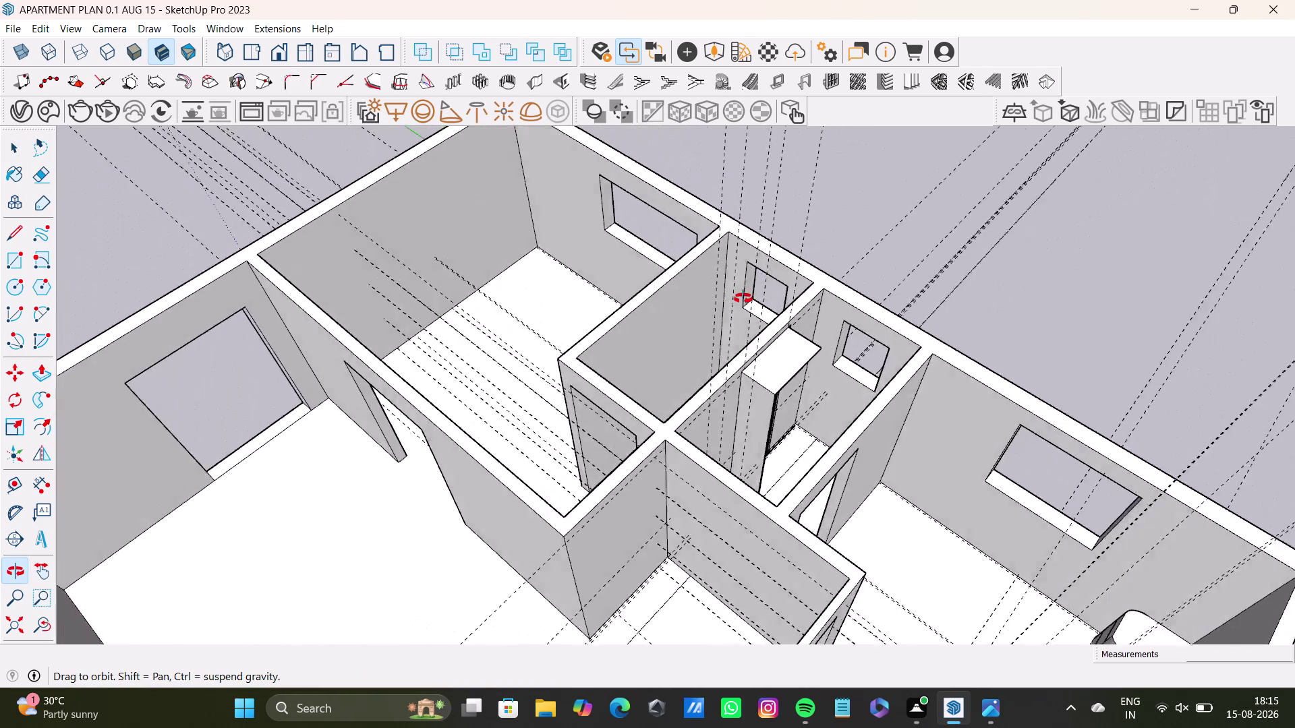
middle_drag(730, 306, 466, 443)
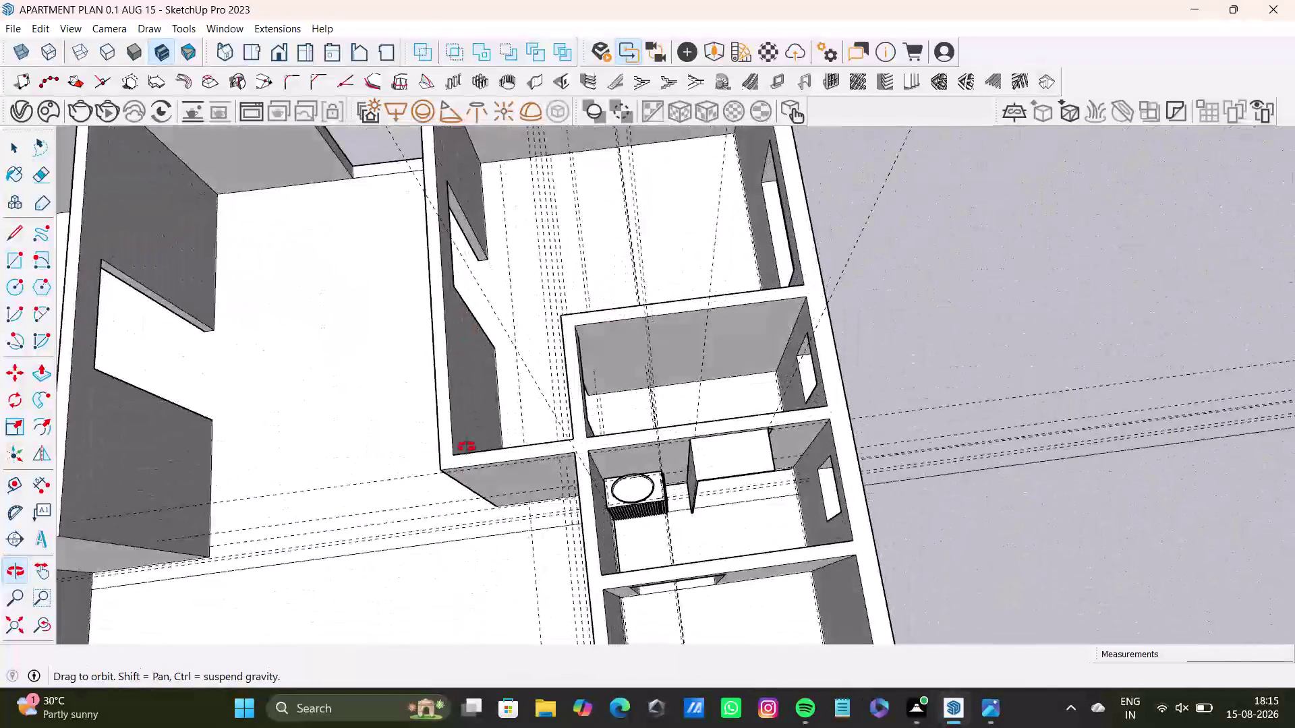